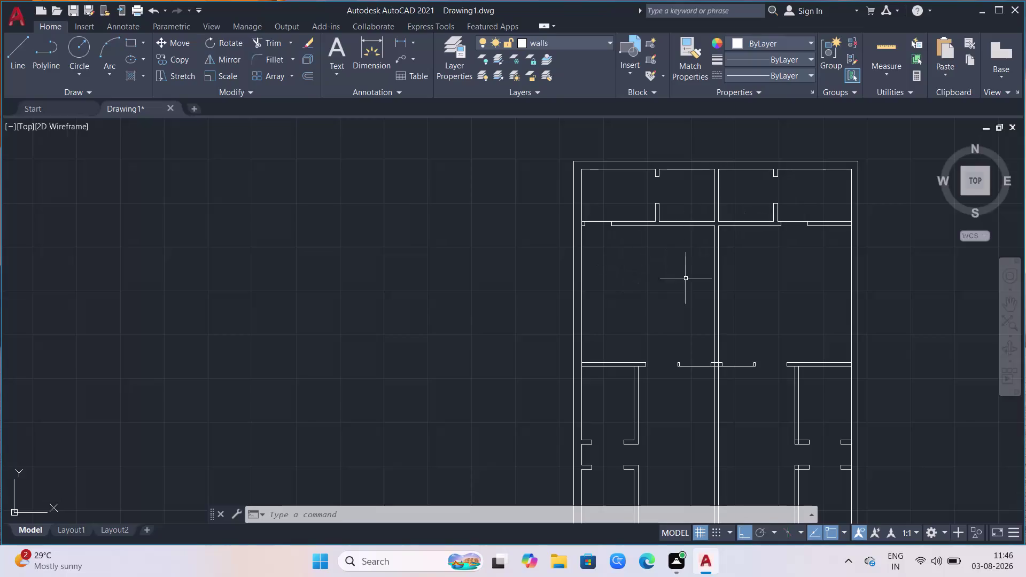
Trim two pieces of wall line near the upper rooms.
scroll(down, 3)
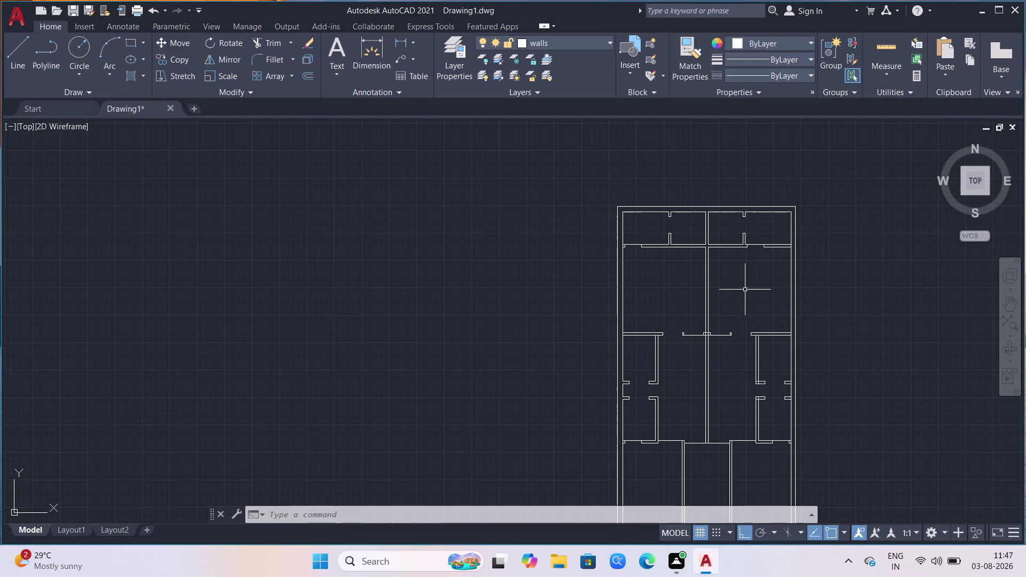
scroll(down, 3)
scroll(down, 3)
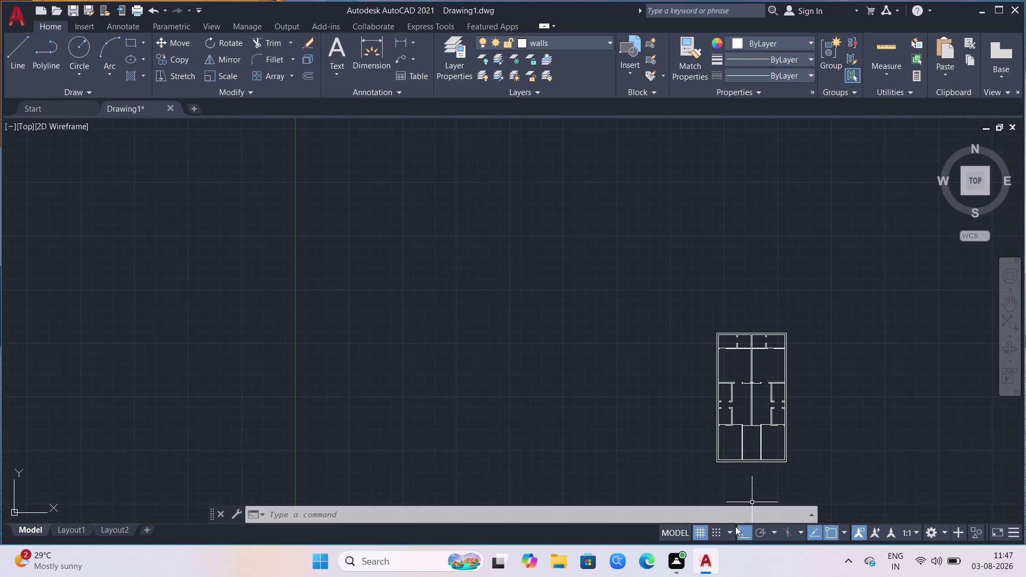
scroll(up, 3)
scroll(down, 3)
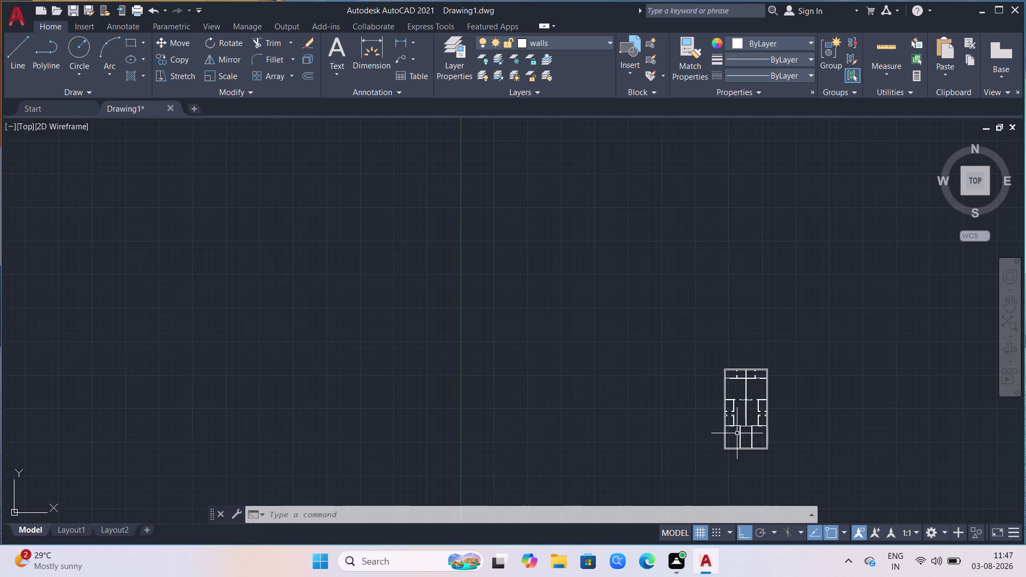
scroll(up, 3)
scroll(up, 3)
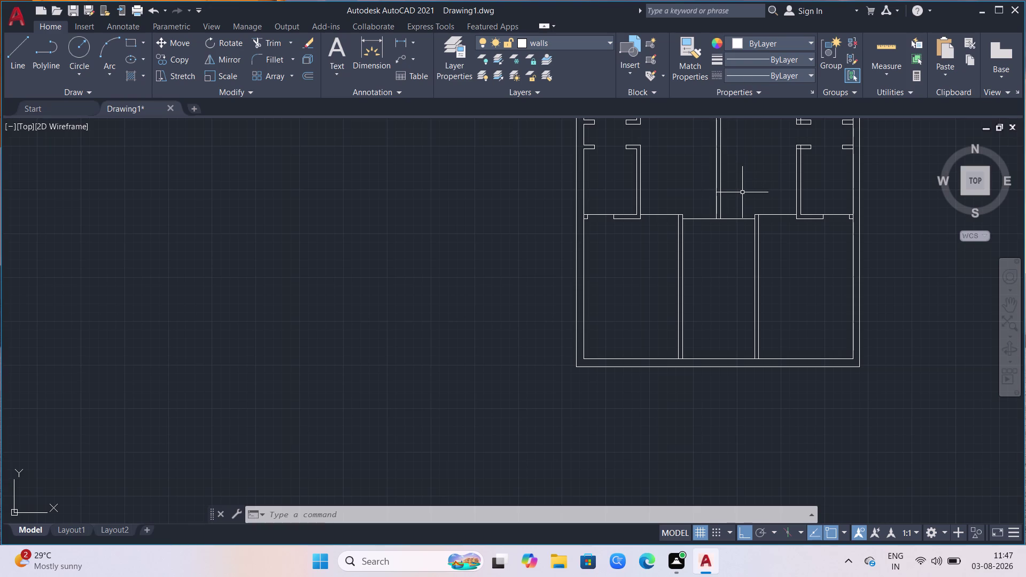
scroll(down, 3)
scroll(down, 3)
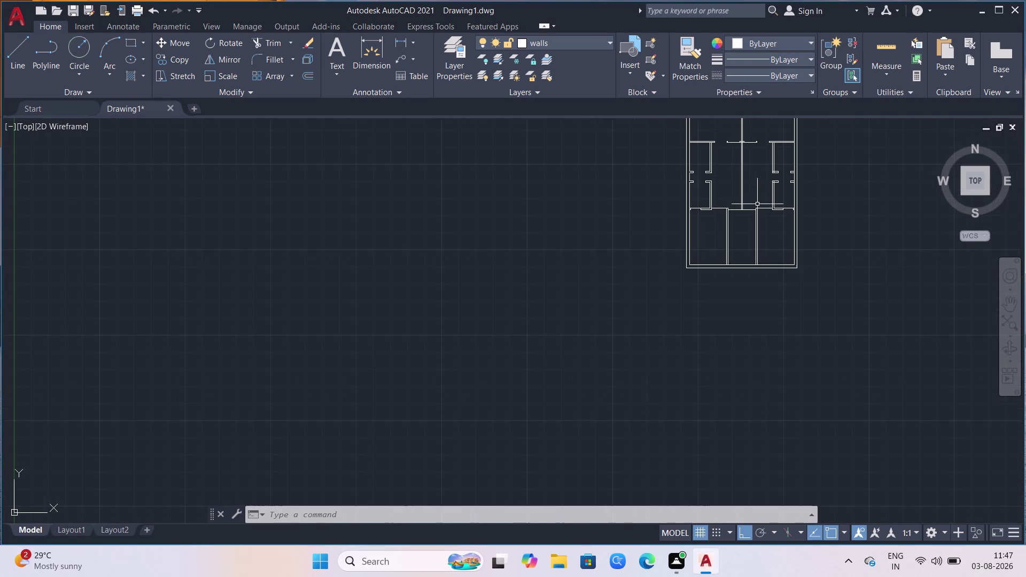
scroll(down, 3)
scroll(down, 3)
scroll(down, 3)
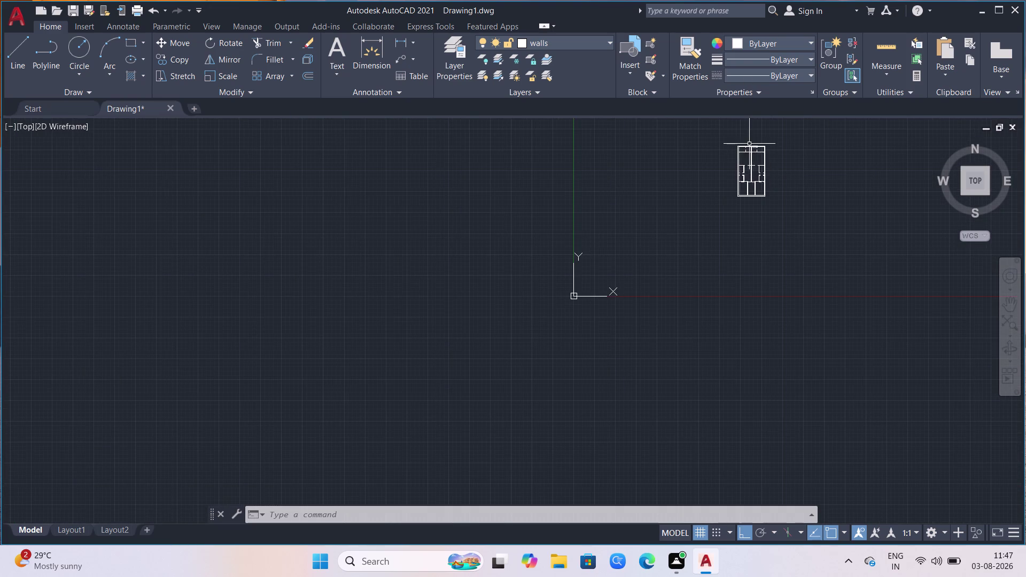
scroll(up, 3)
scroll(up, 3)
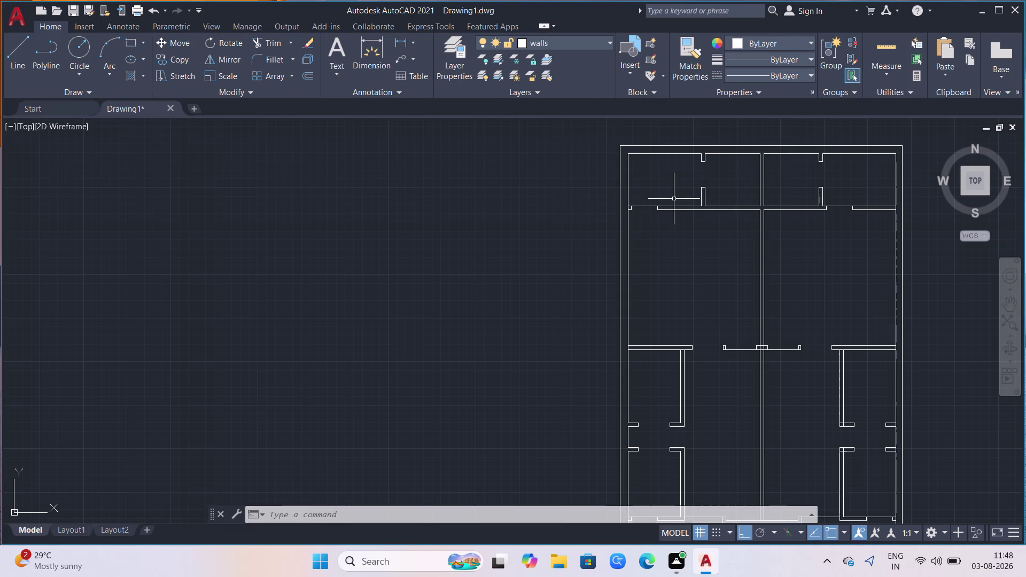
scroll(up, 3)
key(r)
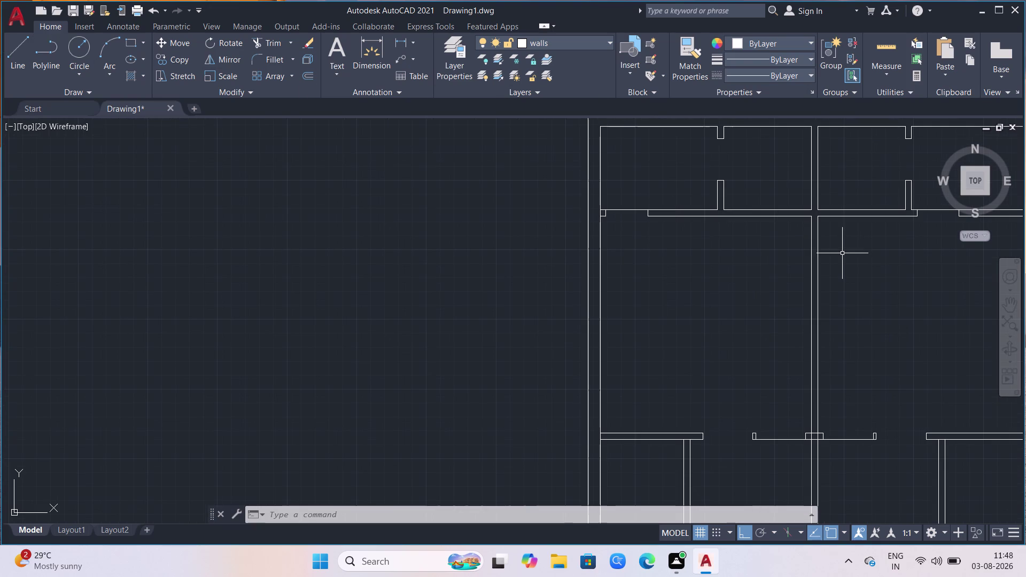
key(BackSpace)
text(tr)
key(Return)
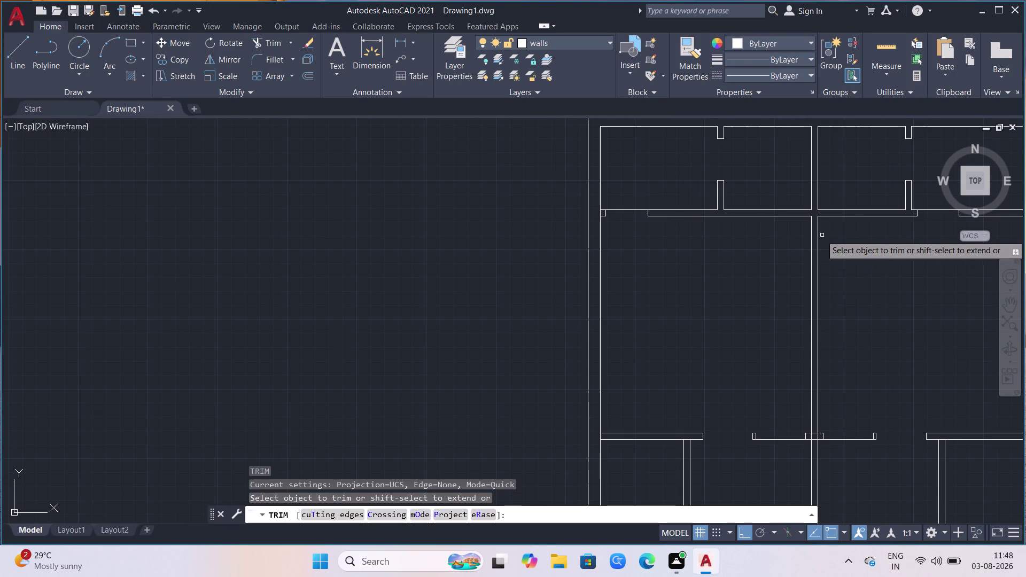
click(724, 201)
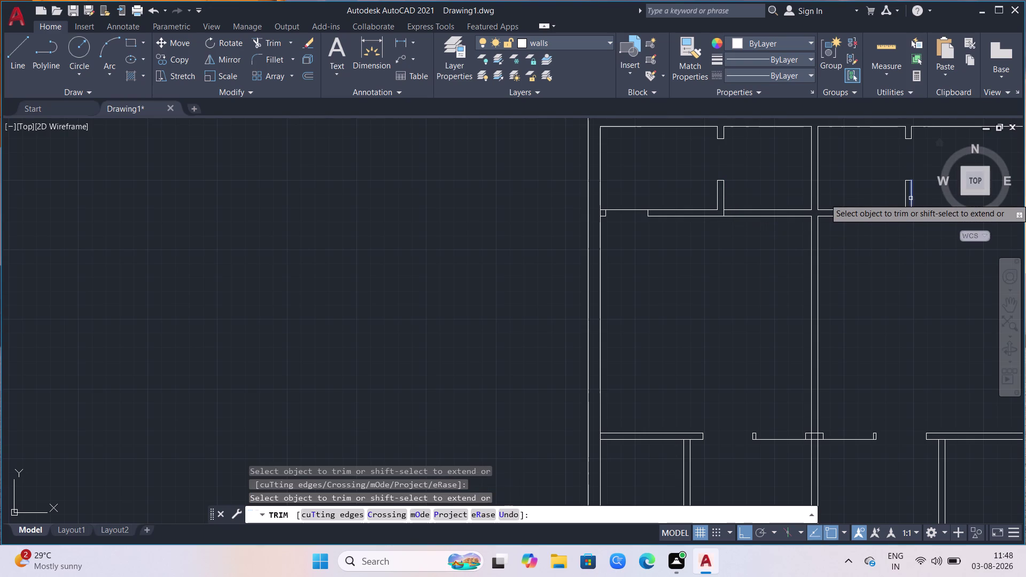
click(906, 203)
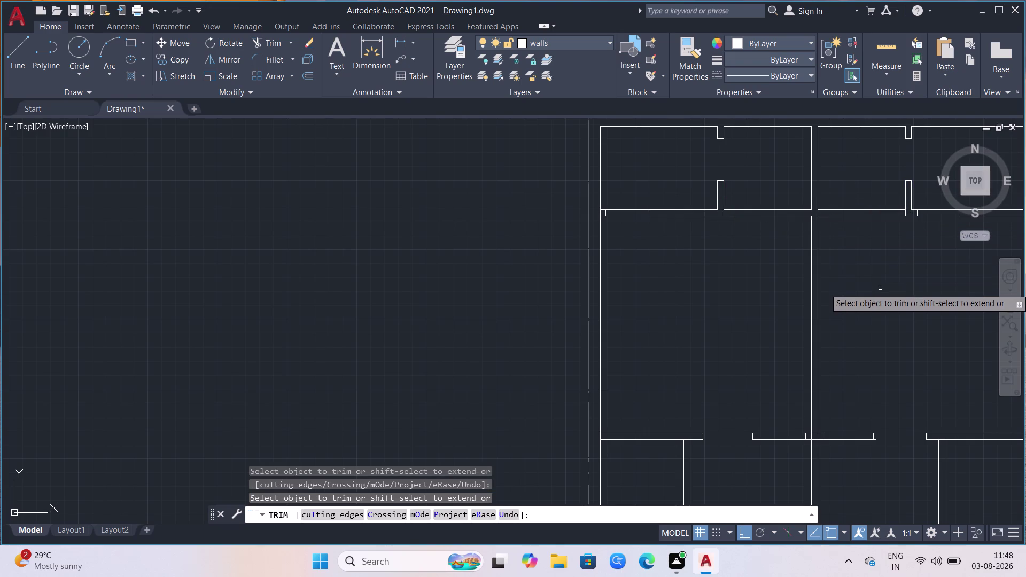
key(Escape)
Offset the left door's vertical wall line 4' to mark its opening edge.
scroll(up, 3)
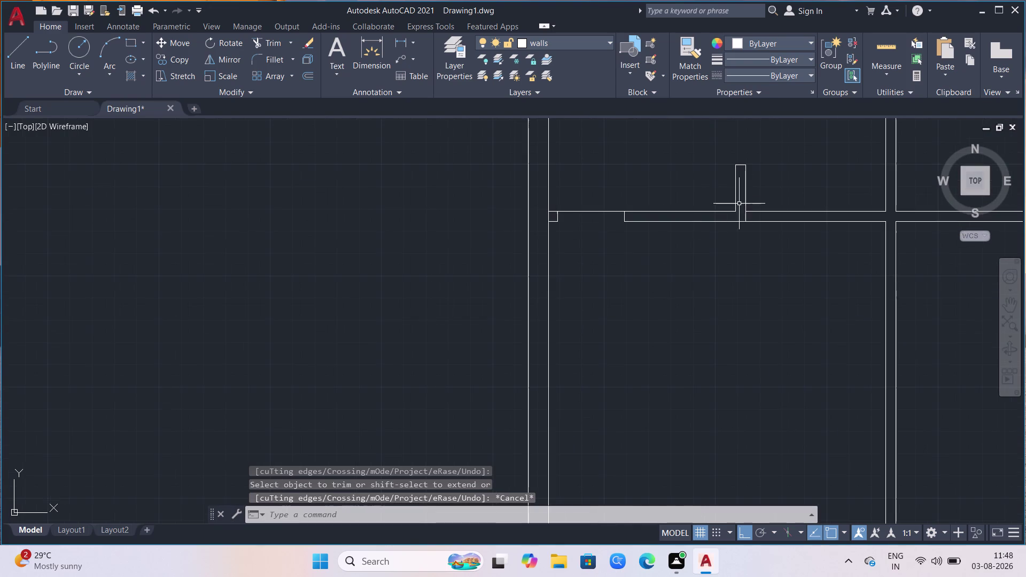
scroll(up, 3)
scroll(up, 3)
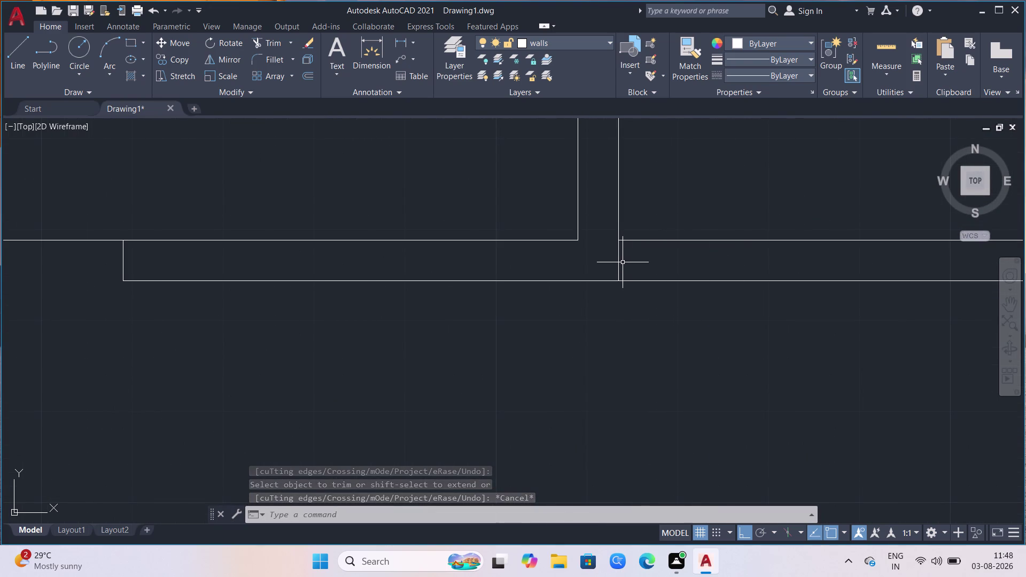
key(o)
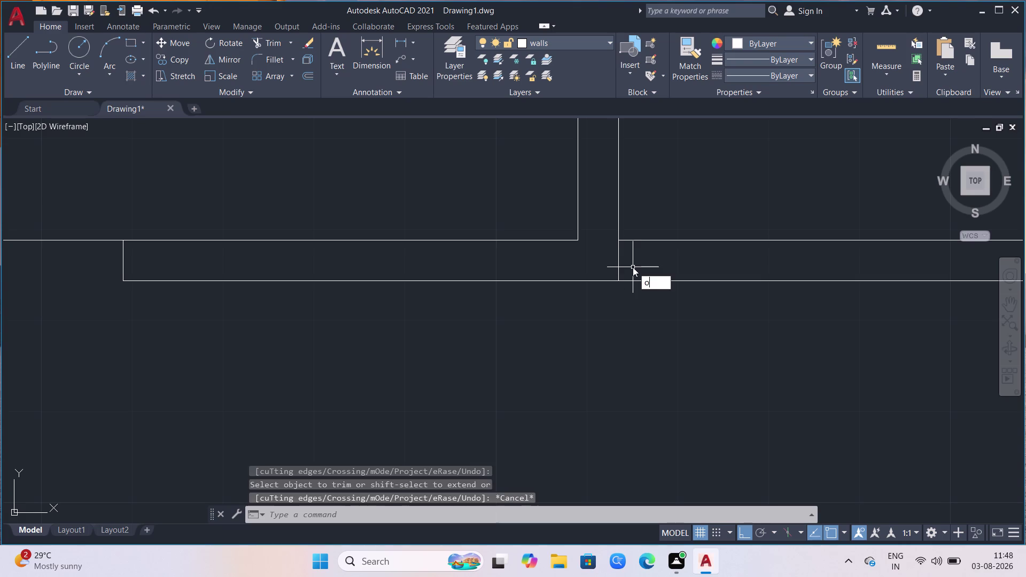
key(Return)
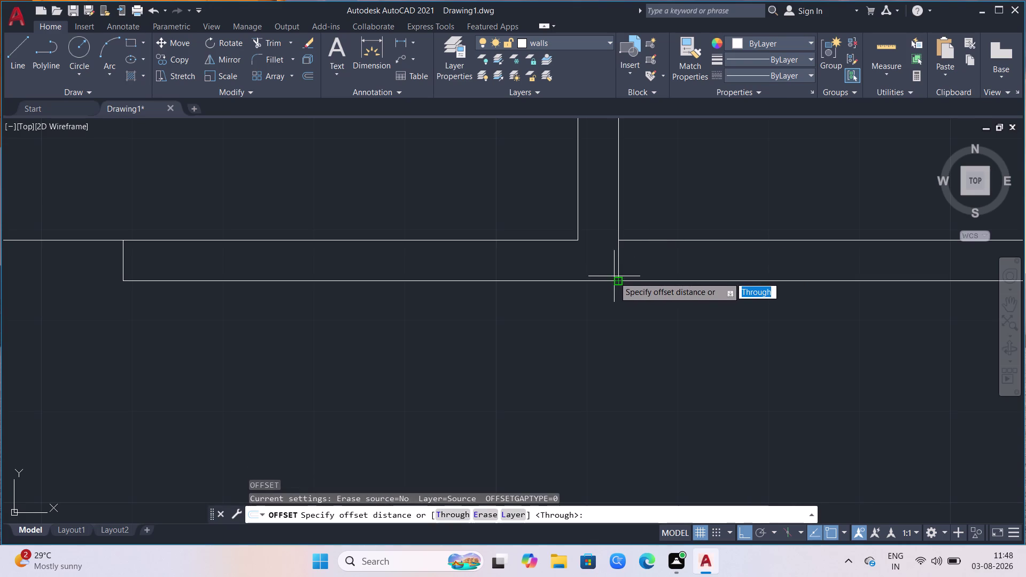
click(614, 279)
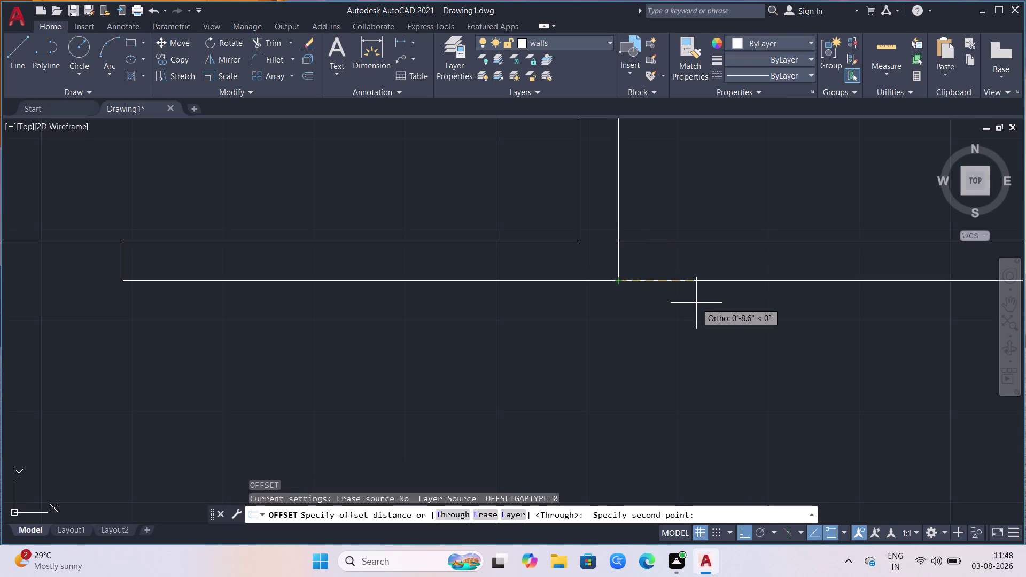
key(2)
key(Return)
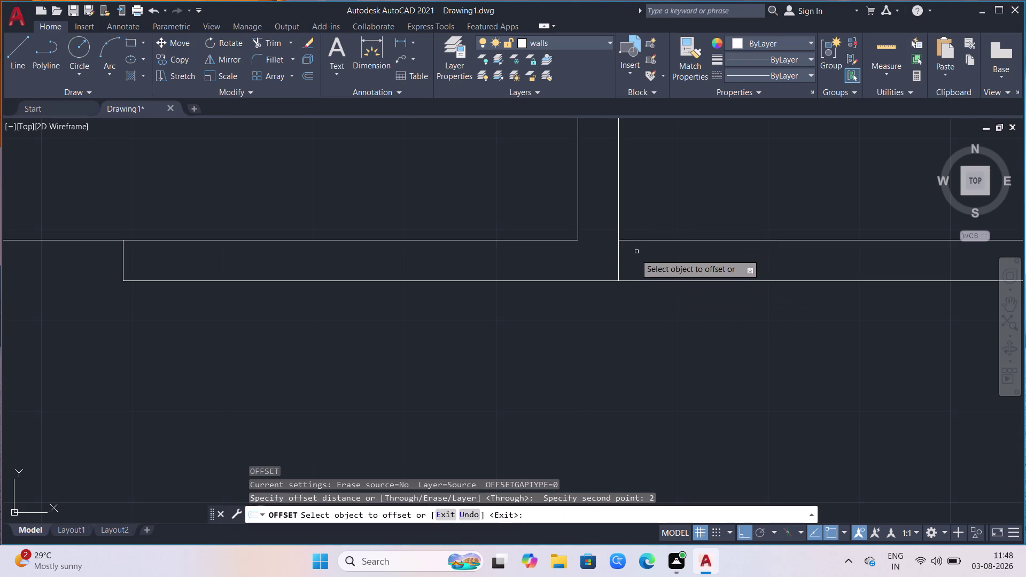
click(617, 258)
click(651, 259)
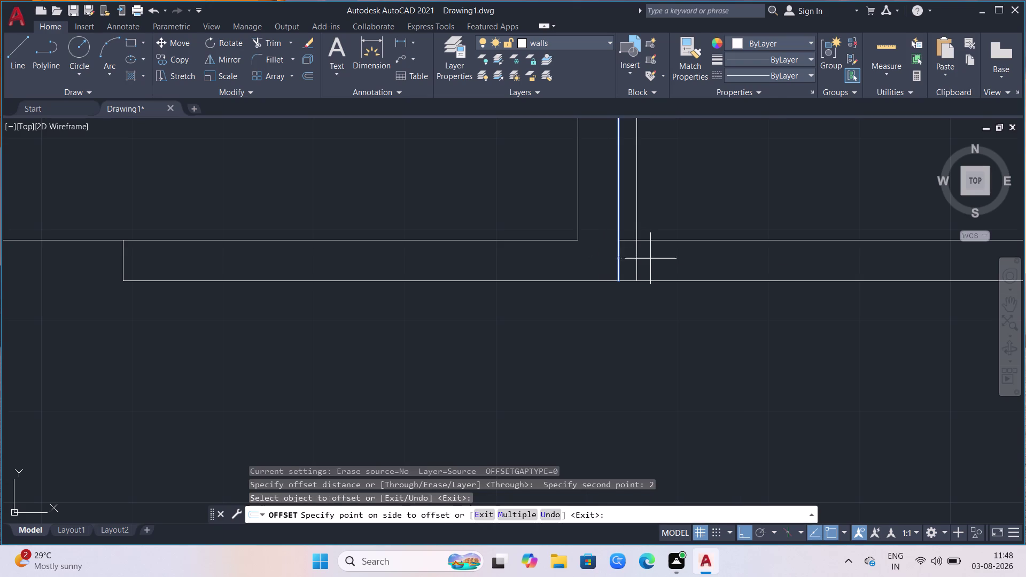
click(637, 256)
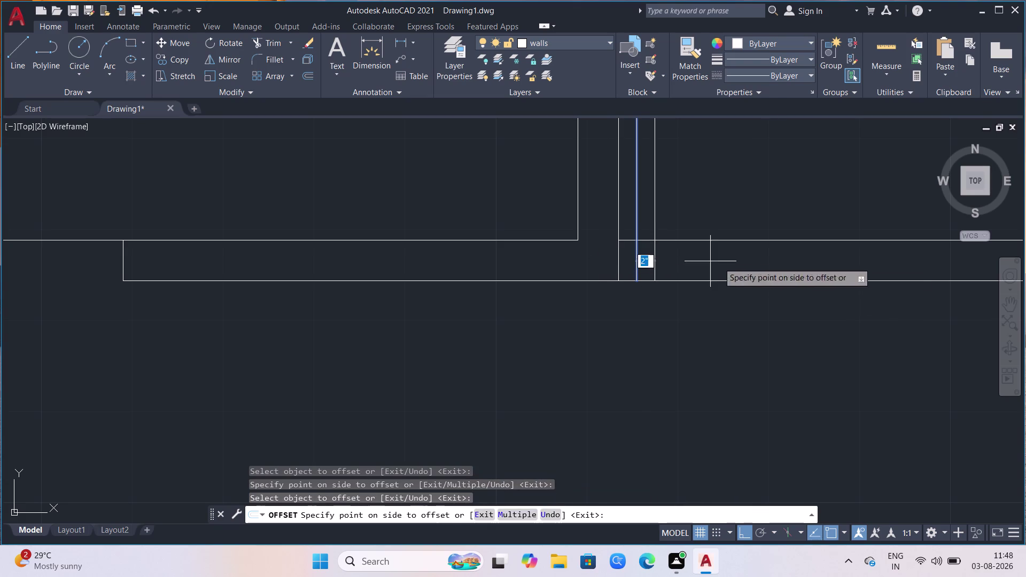
key(4)
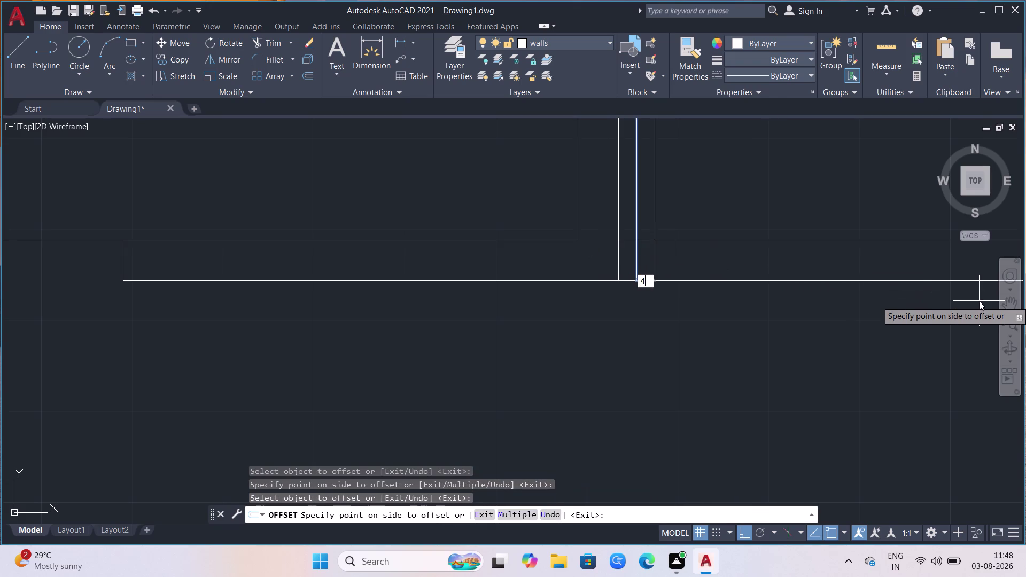
key(Return)
key(ctrl+z)
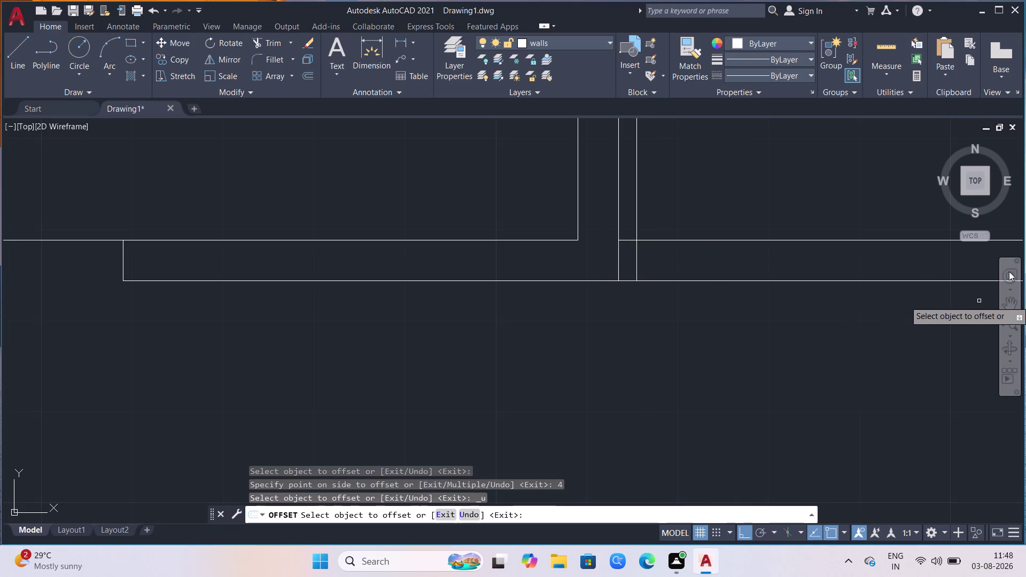
click(638, 225)
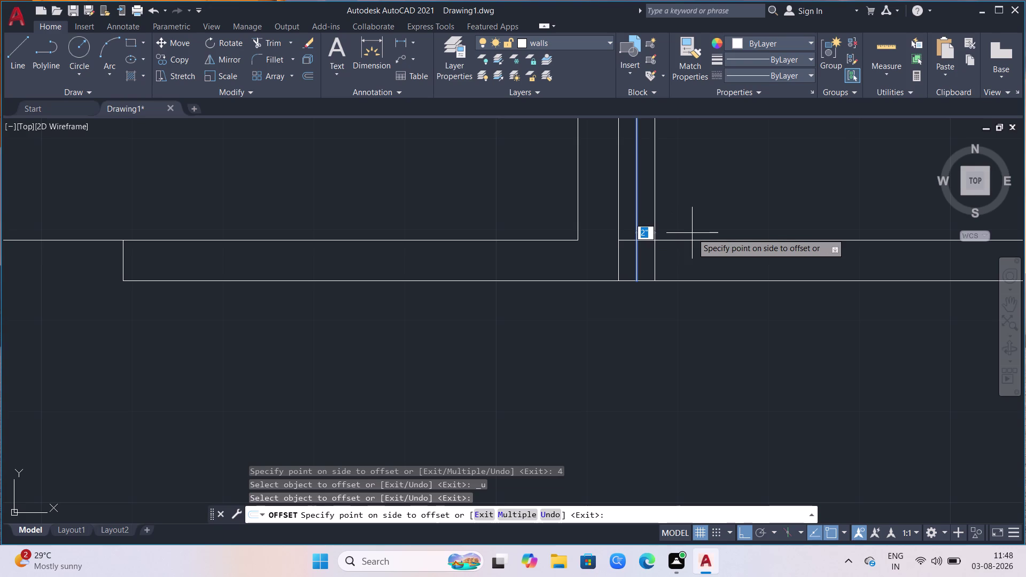
text(4)
text(')
key(Return)
Offset the short wall line in the right room 4' for the second door edge.
scroll(down, 3)
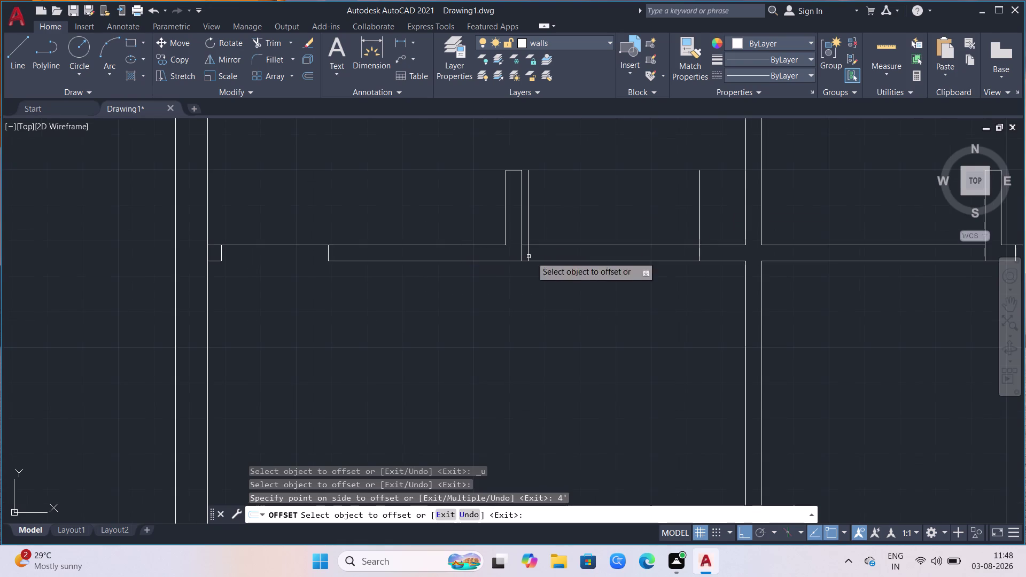
scroll(down, 3)
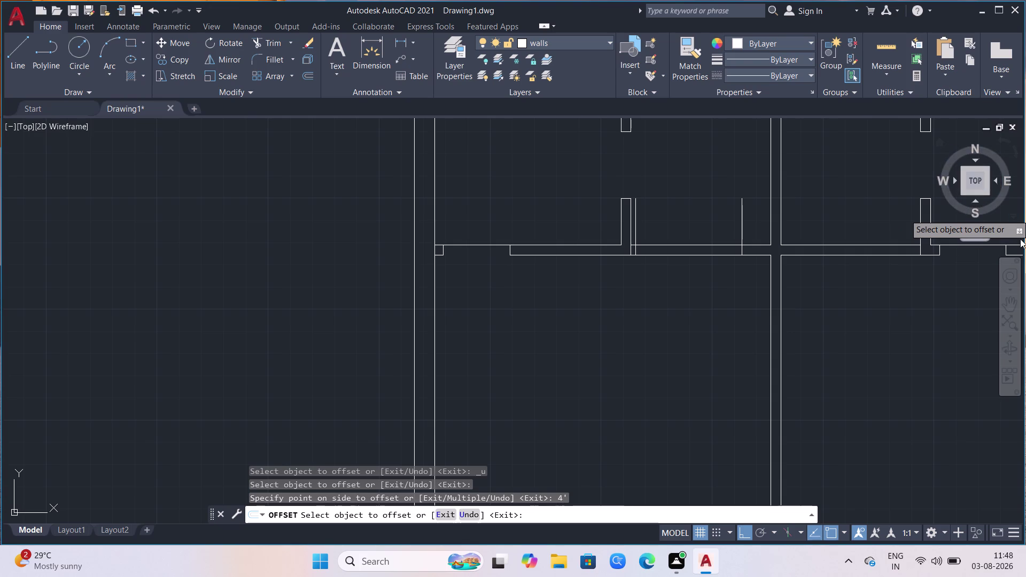
click(921, 228)
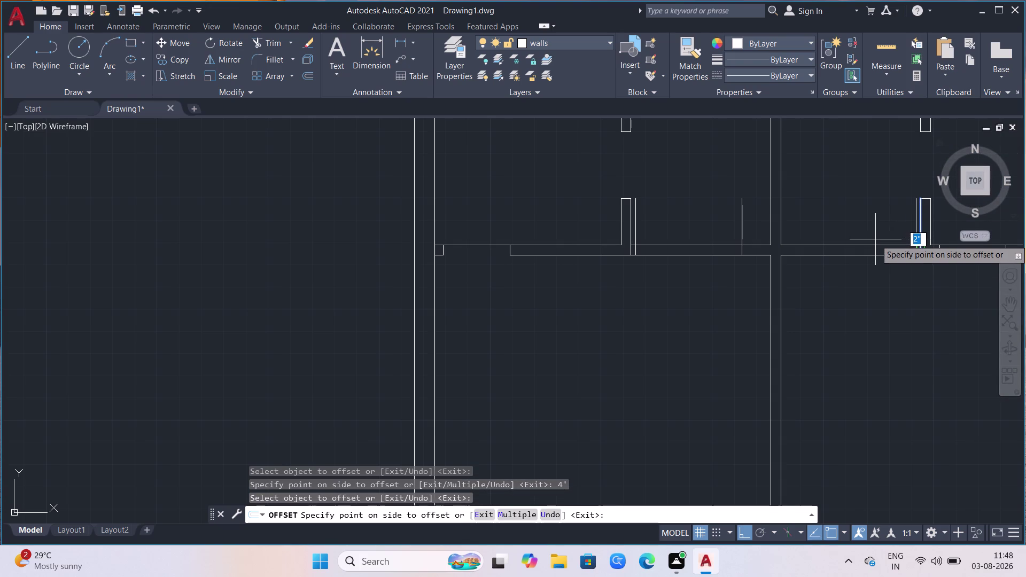
click(875, 240)
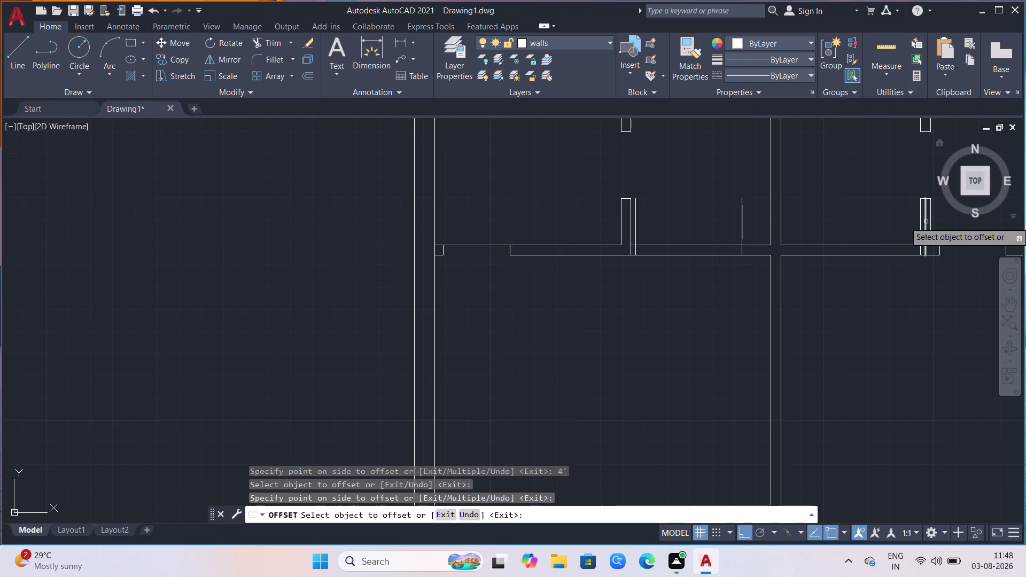
click(920, 223)
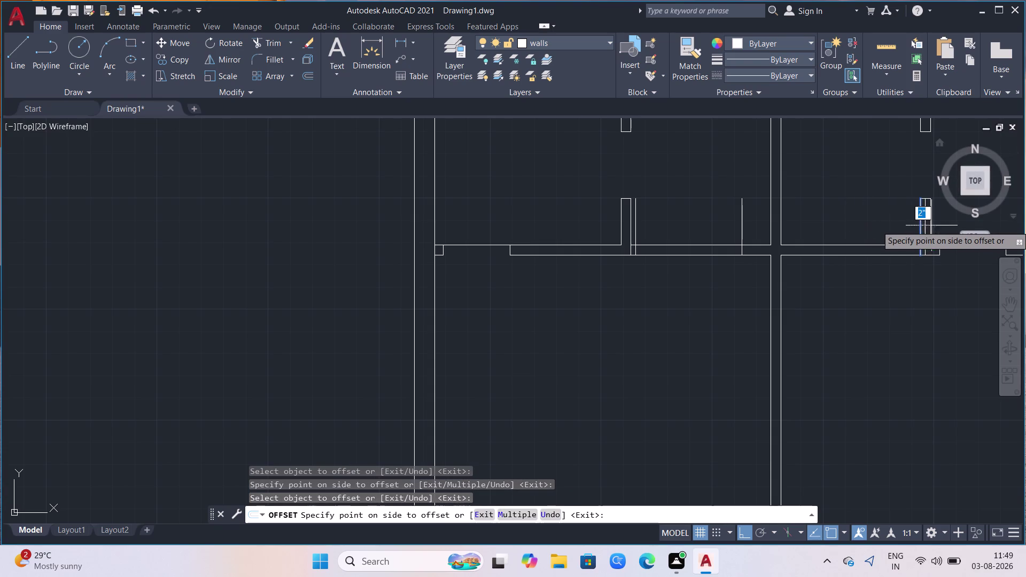
click(912, 226)
click(917, 224)
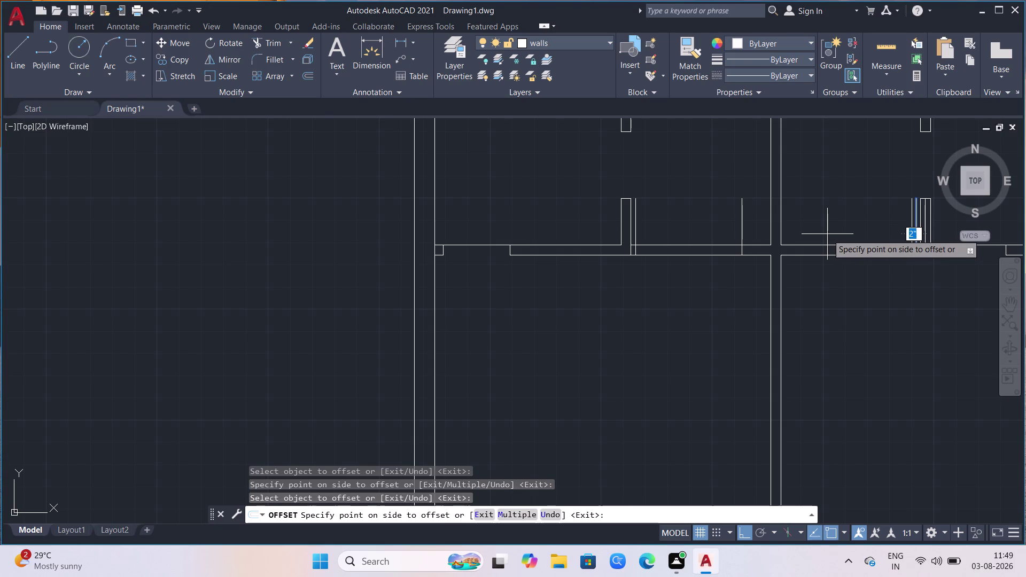
text(4')
key(Return)
scroll(down, 3)
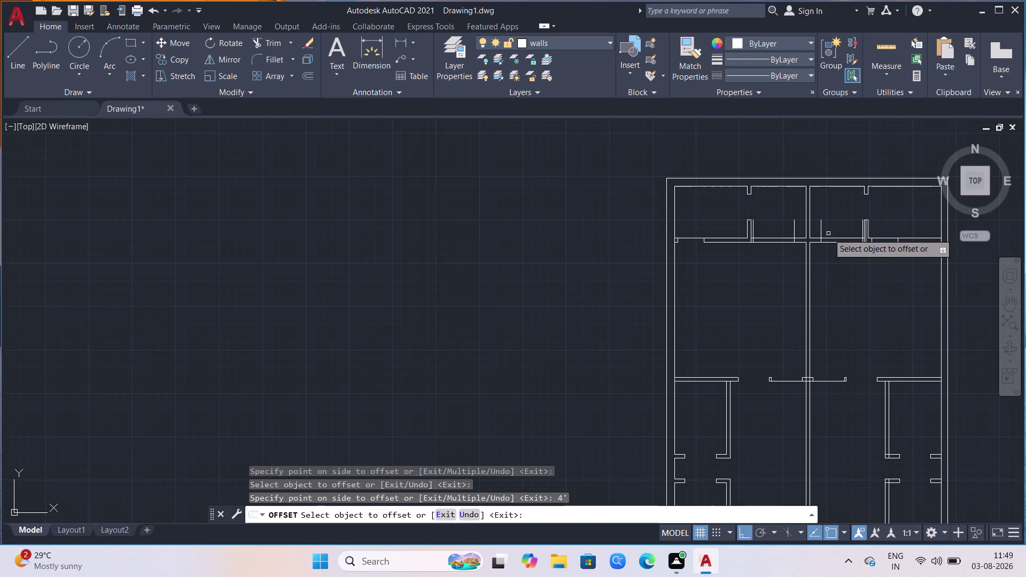
scroll(up, 3)
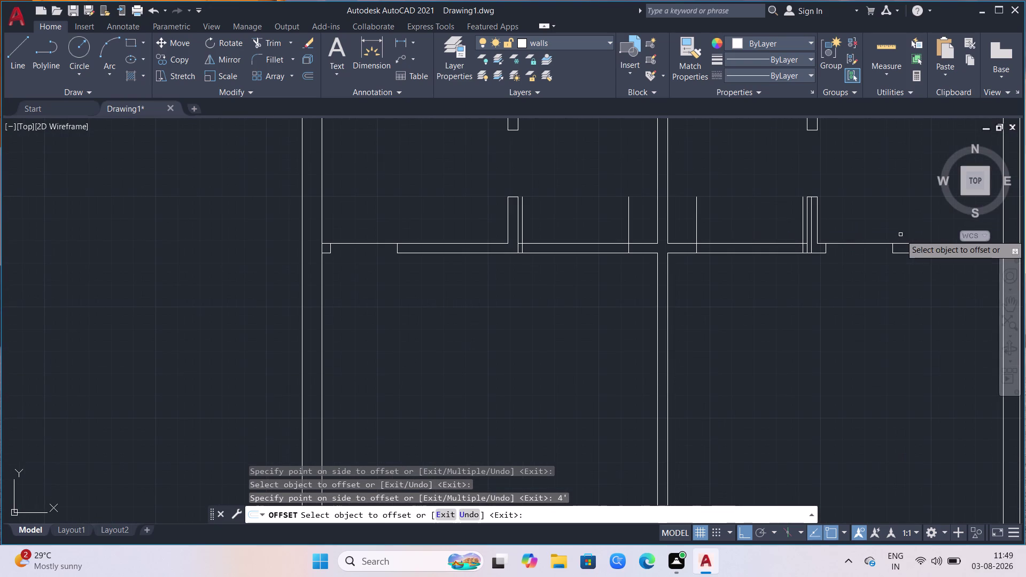
Trim the stray wall line pieces crossing the door openings.
key(Escape)
text(tr)
key(Return)
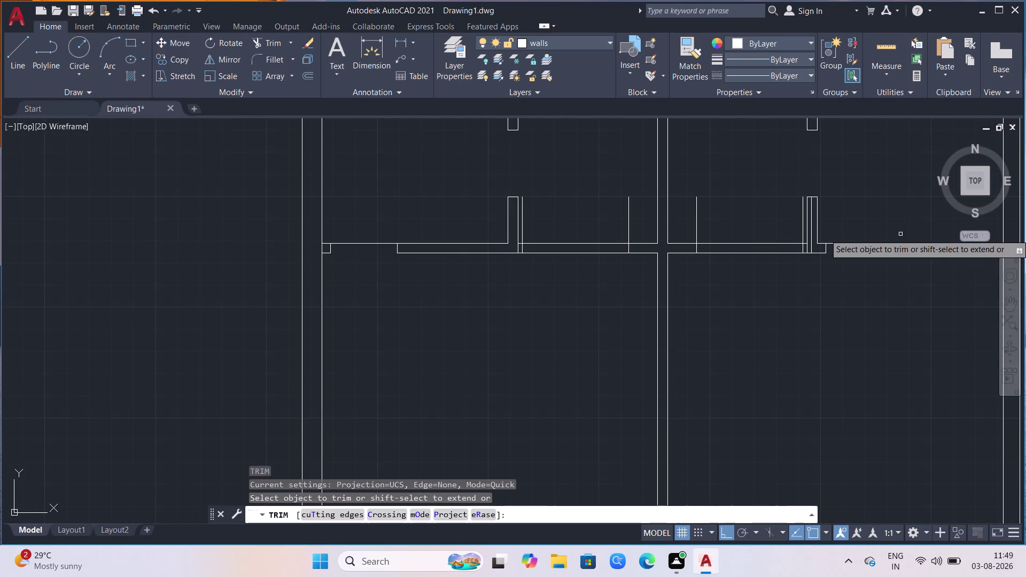
scroll(up, 3)
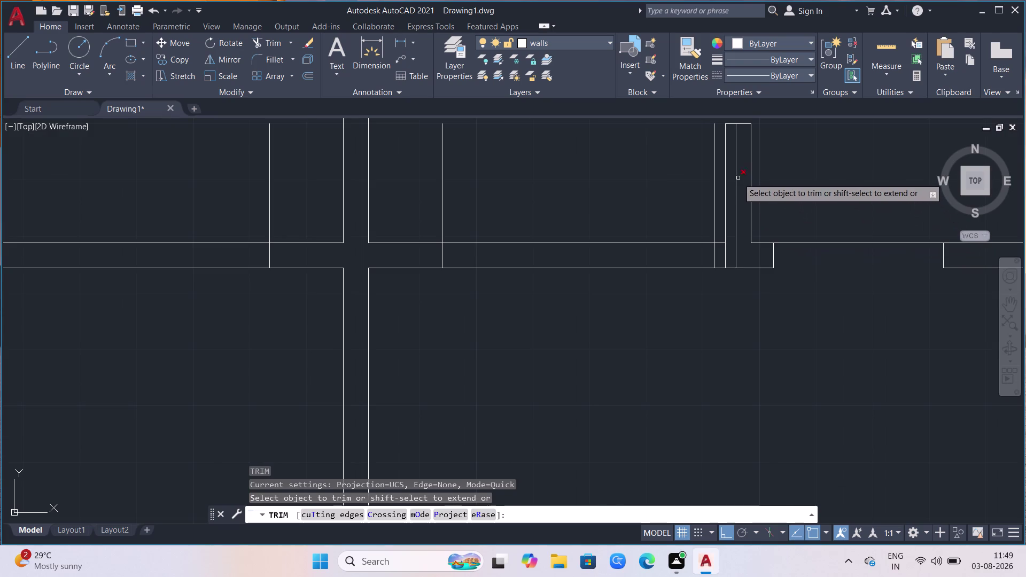
click(737, 177)
click(713, 223)
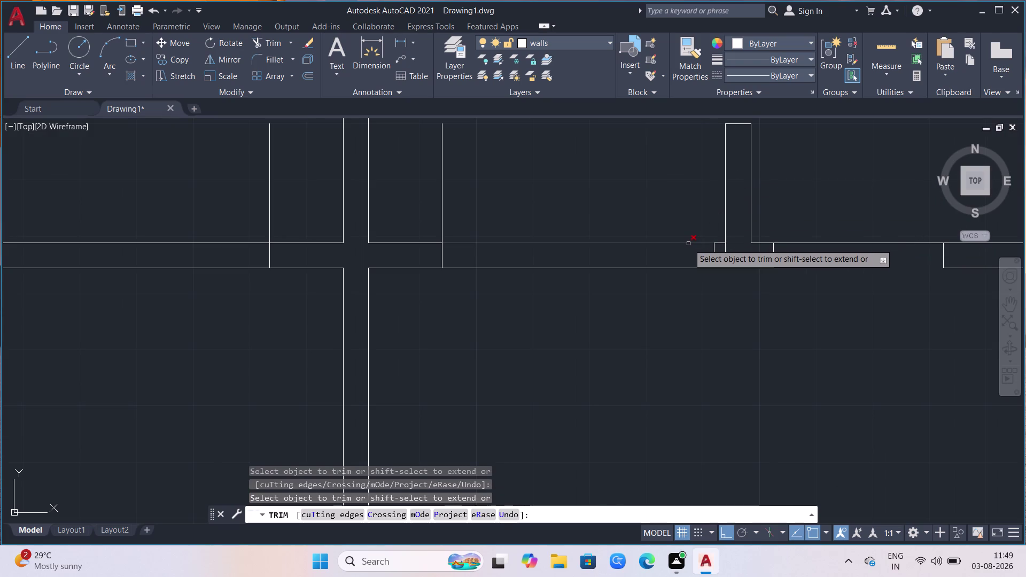
click(688, 243)
click(635, 269)
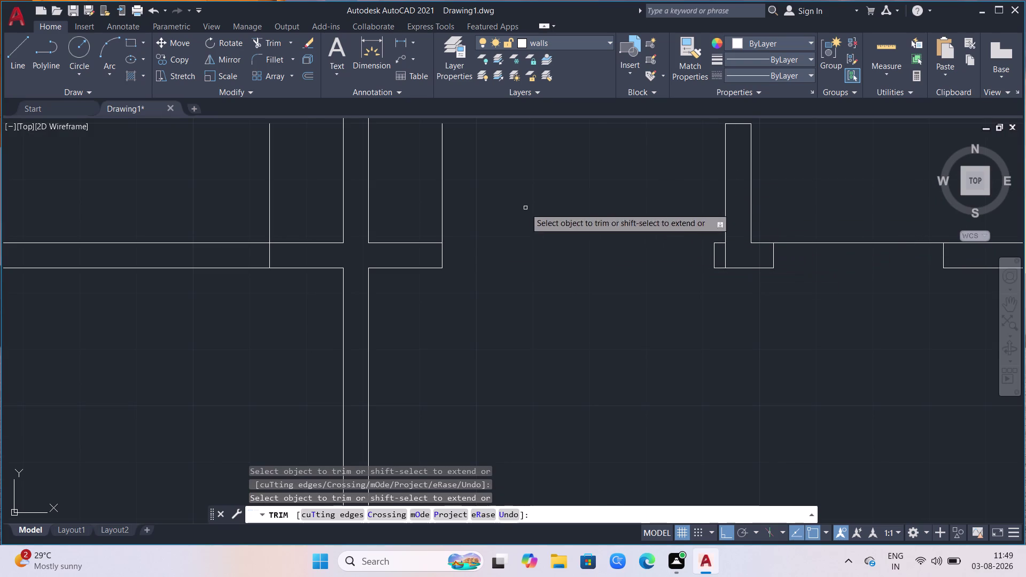
click(438, 205)
click(460, 210)
Trim the wall lines between the upper rooms and clean up the junction corners.
scroll(down, 3)
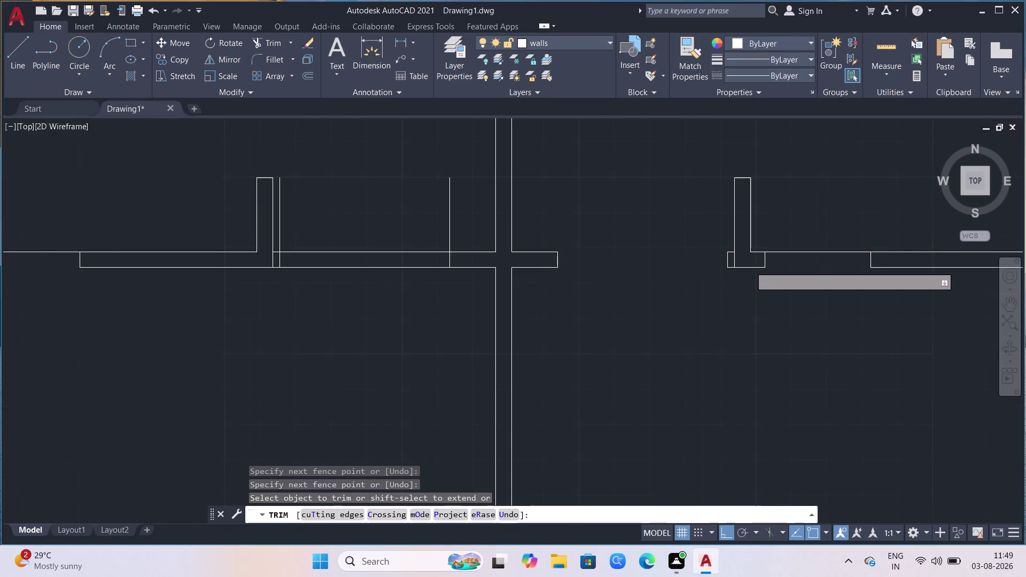
scroll(down, 3)
click(645, 255)
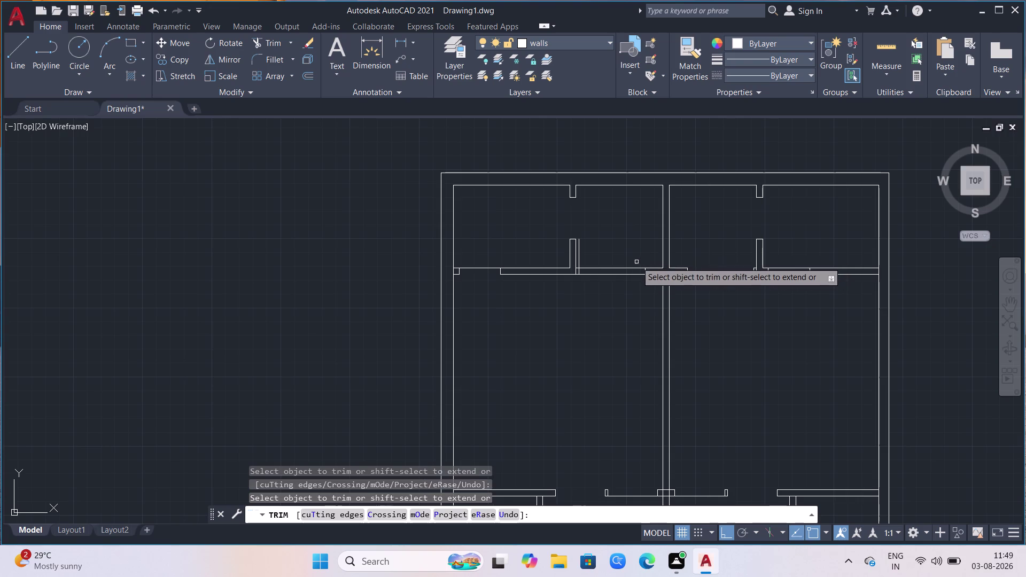
click(627, 272)
click(623, 272)
click(622, 263)
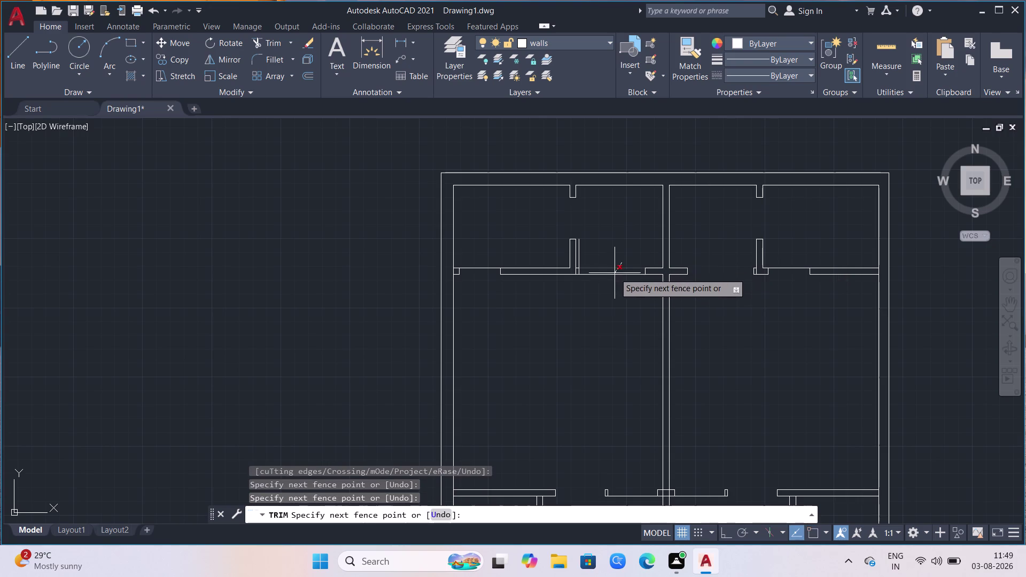
click(613, 278)
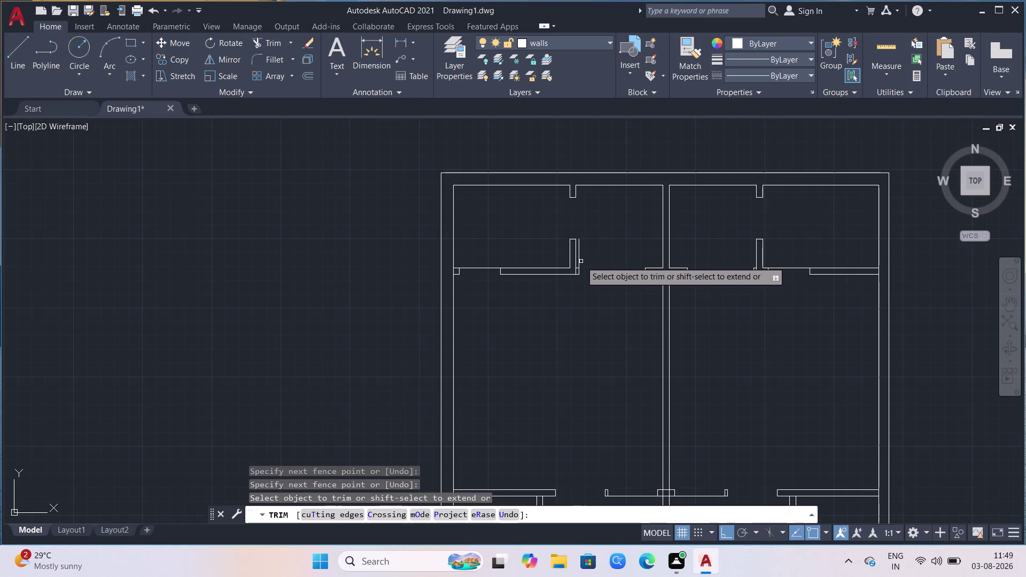
click(577, 262)
scroll(down, 3)
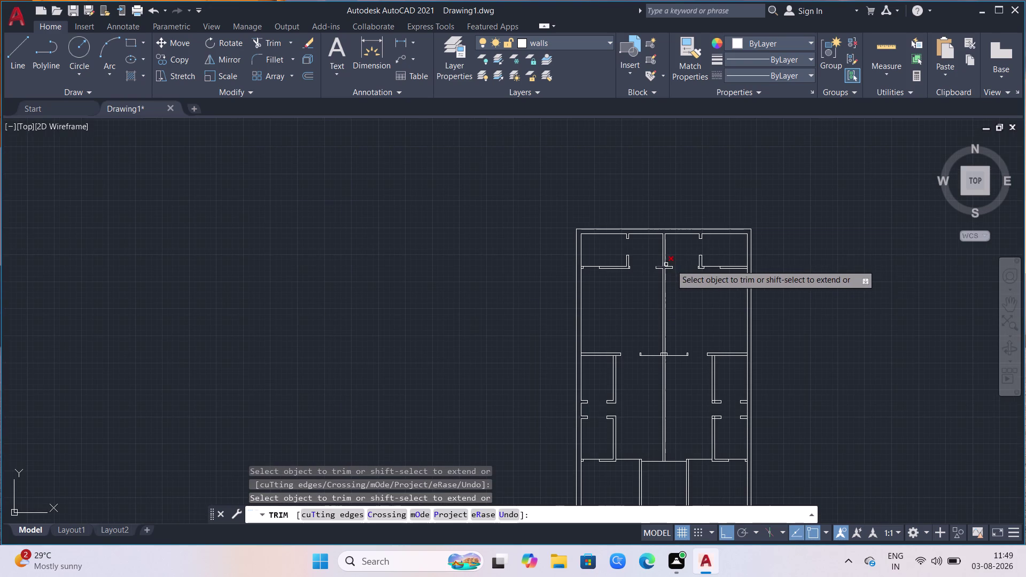
scroll(up, 3)
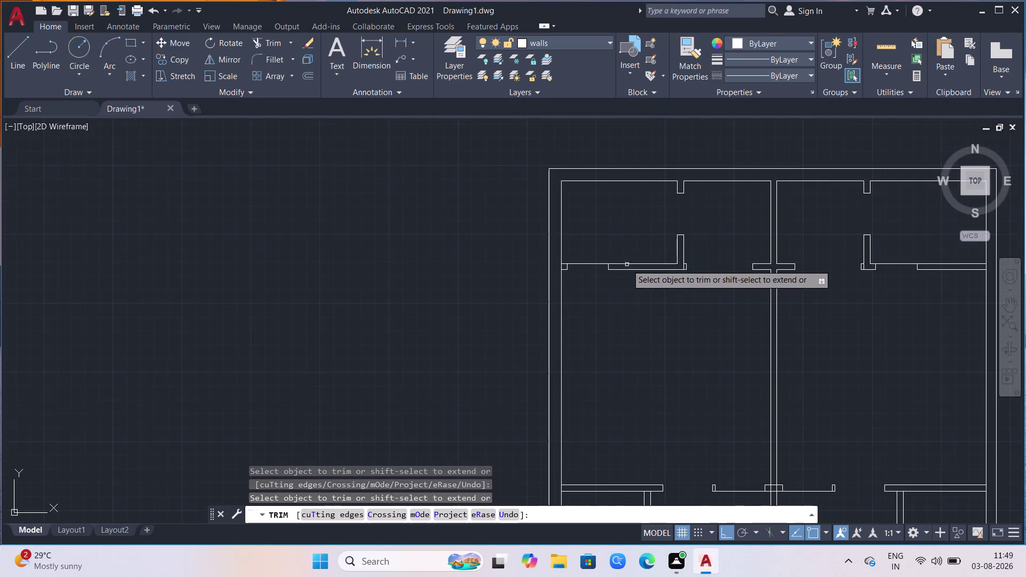
scroll(up, 3)
scroll(up, 3)
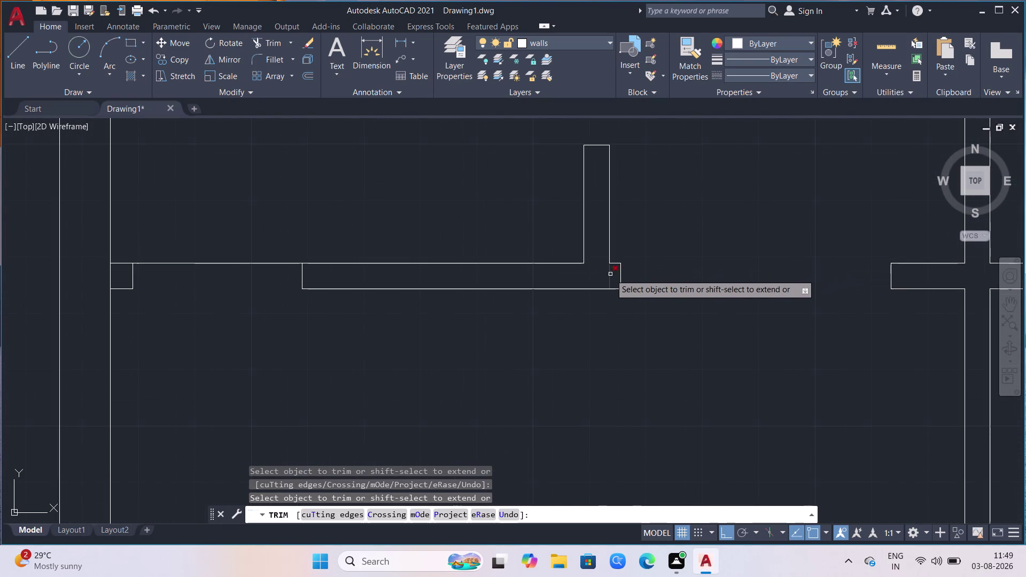
click(609, 275)
scroll(down, 3)
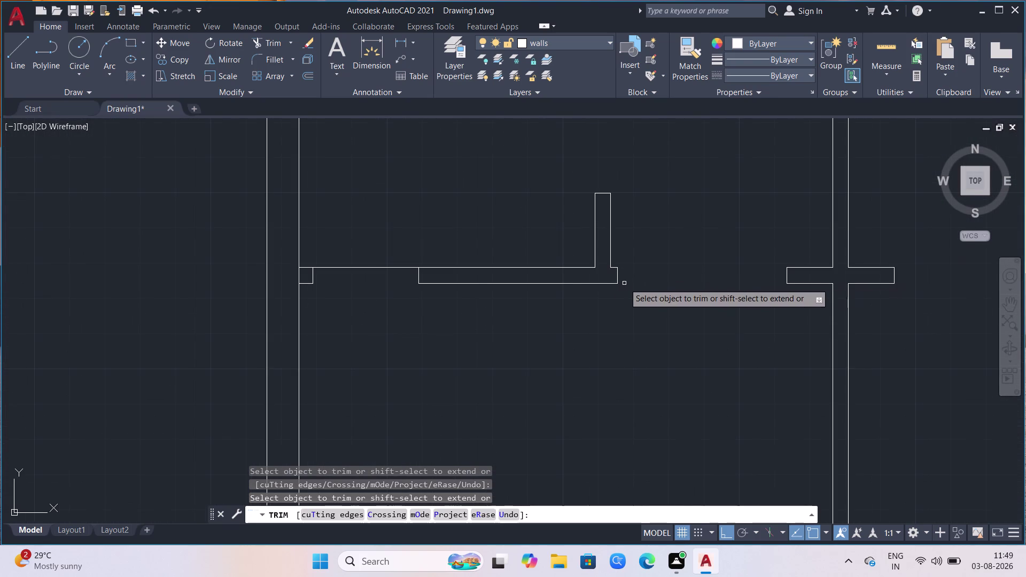
scroll(down, 3)
scroll(down, 3)
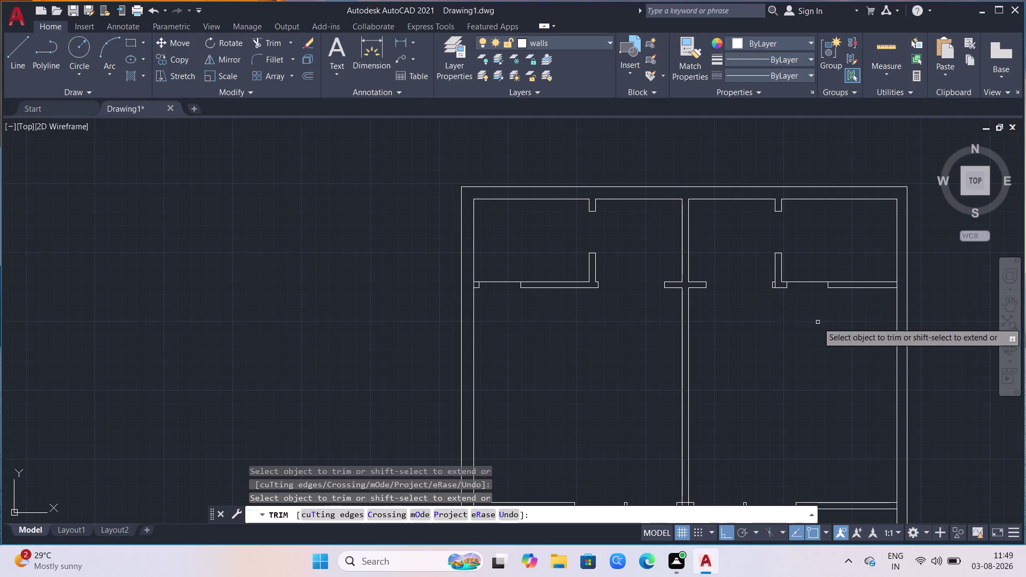
scroll(up, 3)
scroll(up, 3)
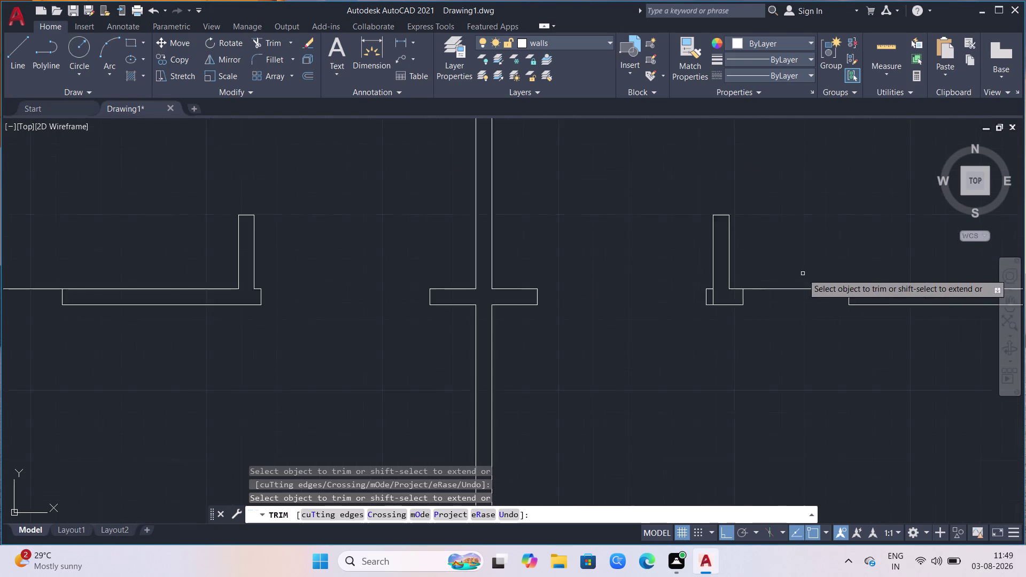
scroll(up, 3)
click(661, 310)
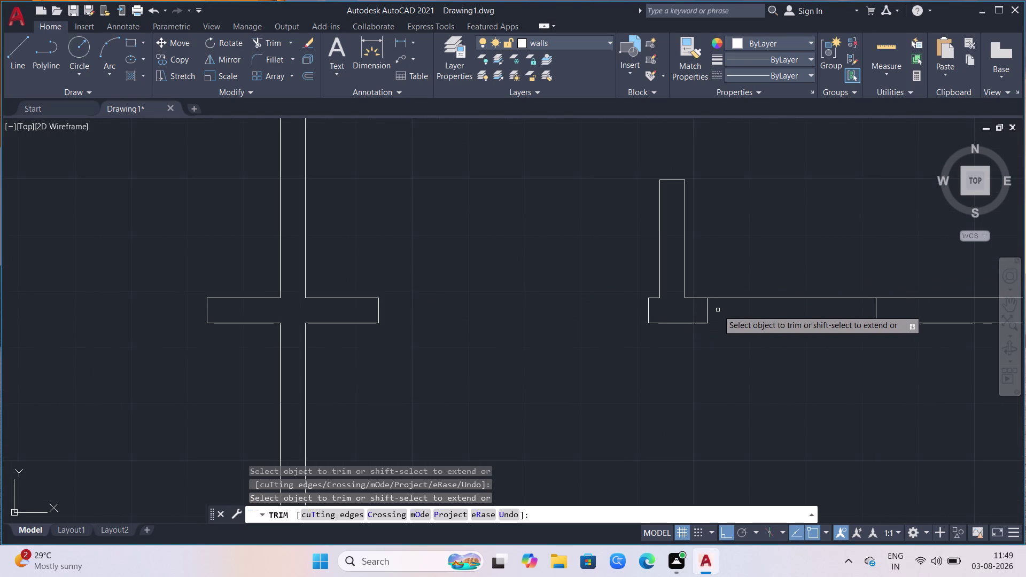
Trim the two lower partition walls where they meet the bottom wall.
scroll(down, 3)
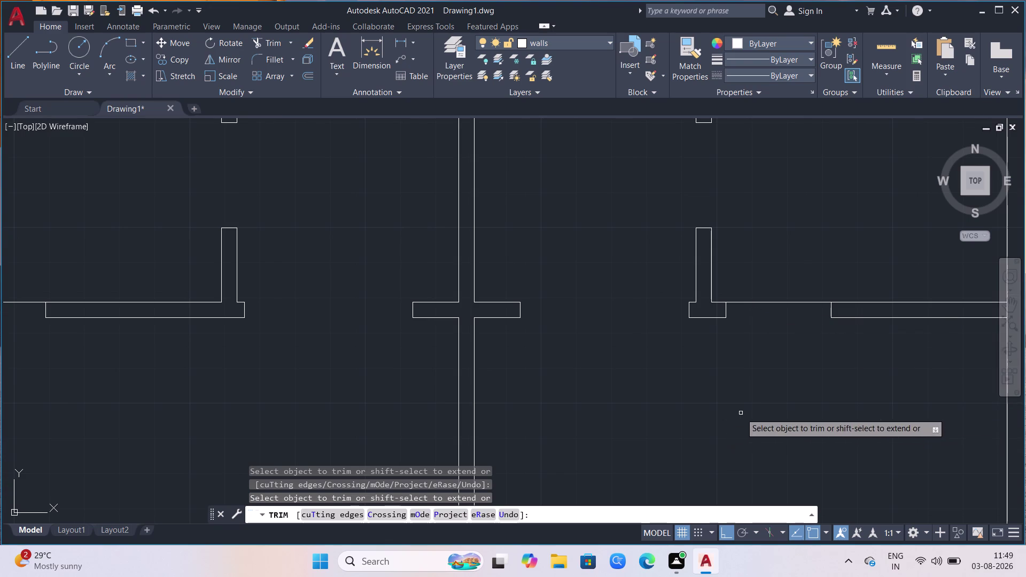
scroll(down, 3)
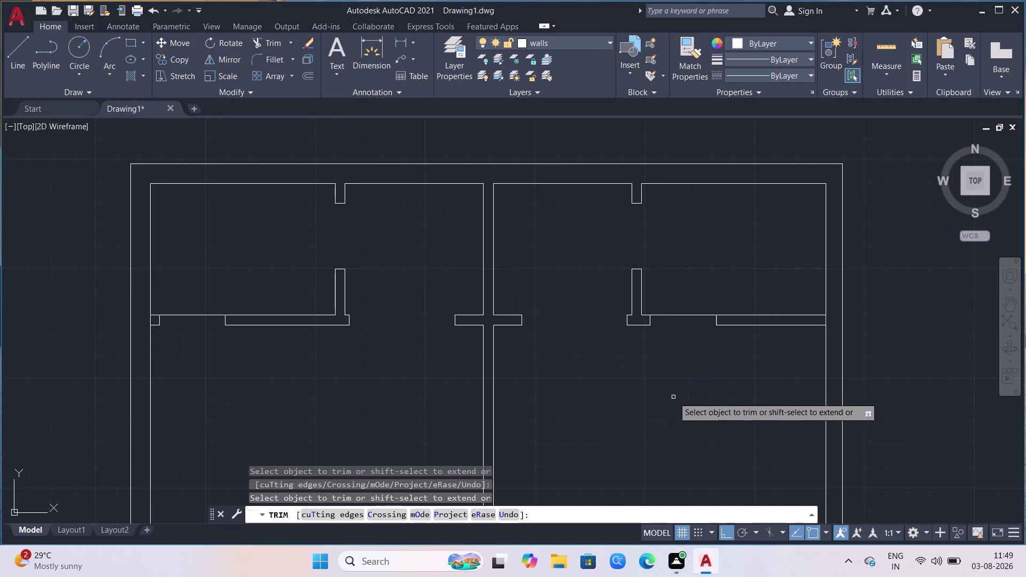
scroll(down, 3)
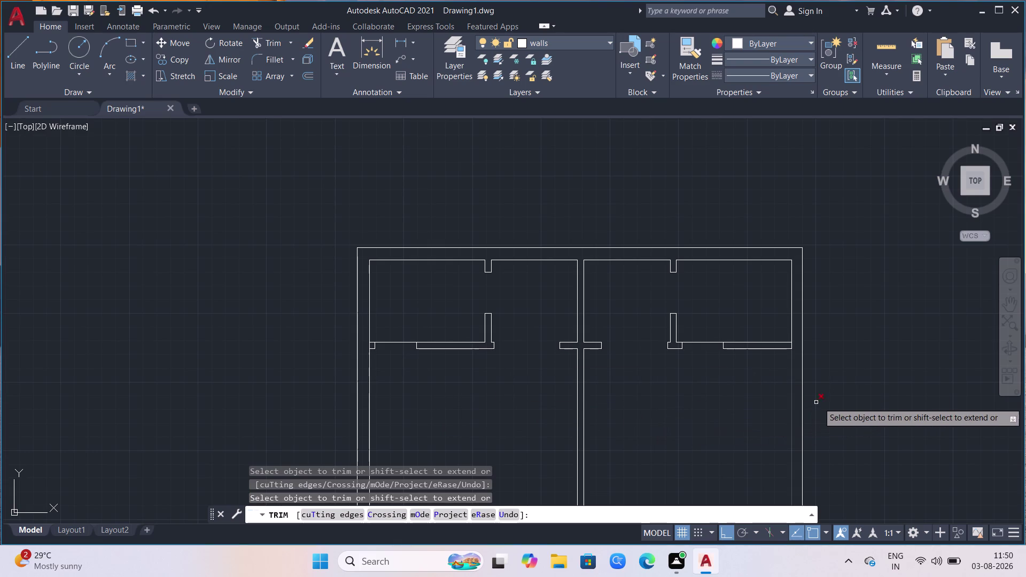
scroll(down, 3)
scroll(down, 3)
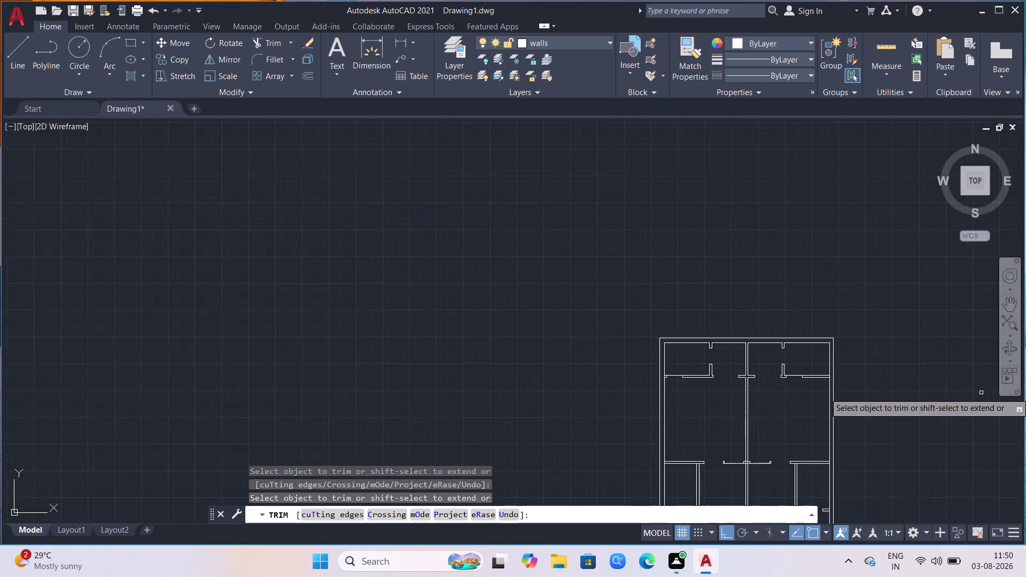
scroll(down, 3)
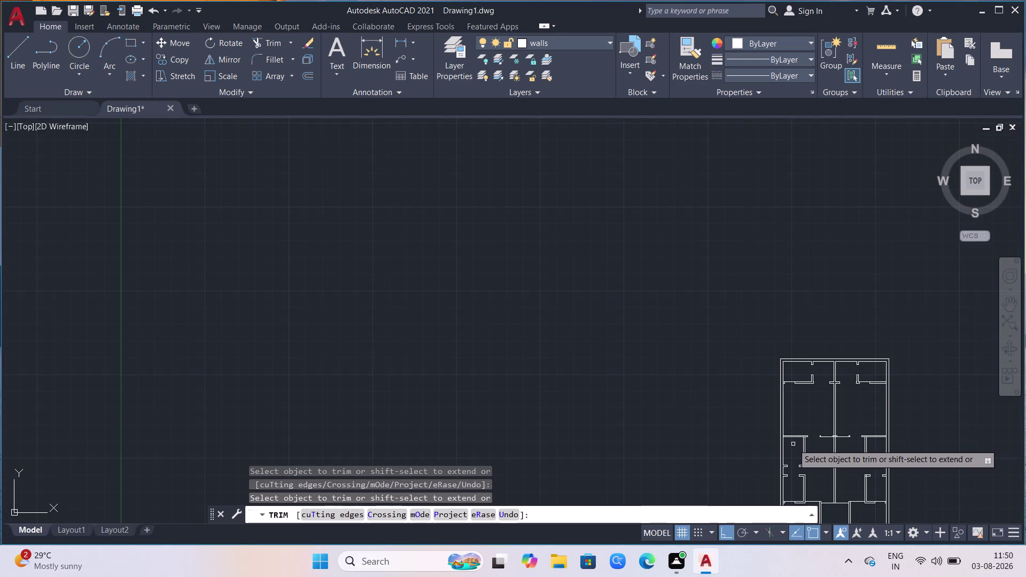
scroll(down, 3)
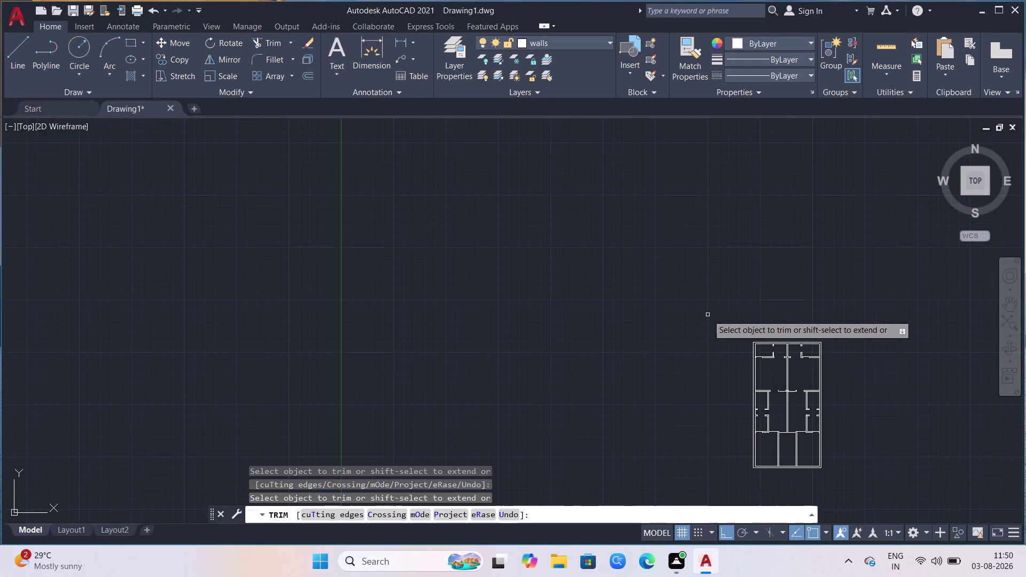
scroll(down, 3)
scroll(up, 3)
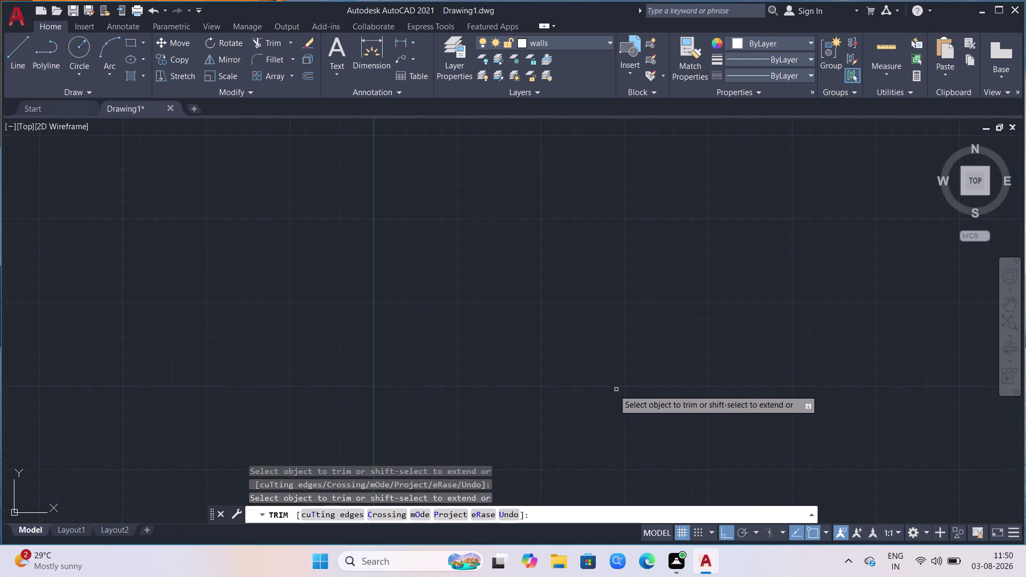
scroll(down, 3)
scroll(up, 3)
scroll(up, 3)
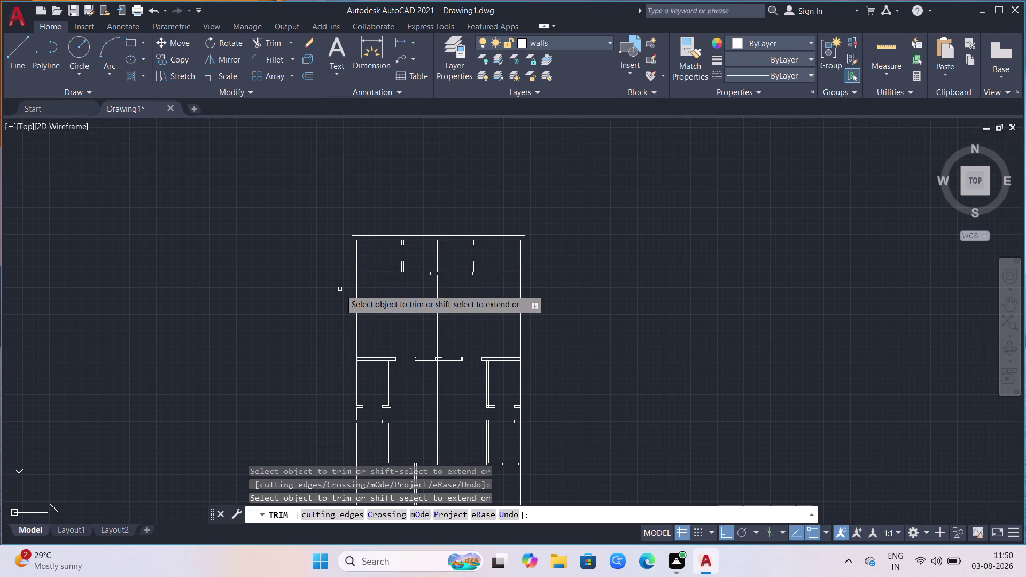
scroll(down, 3)
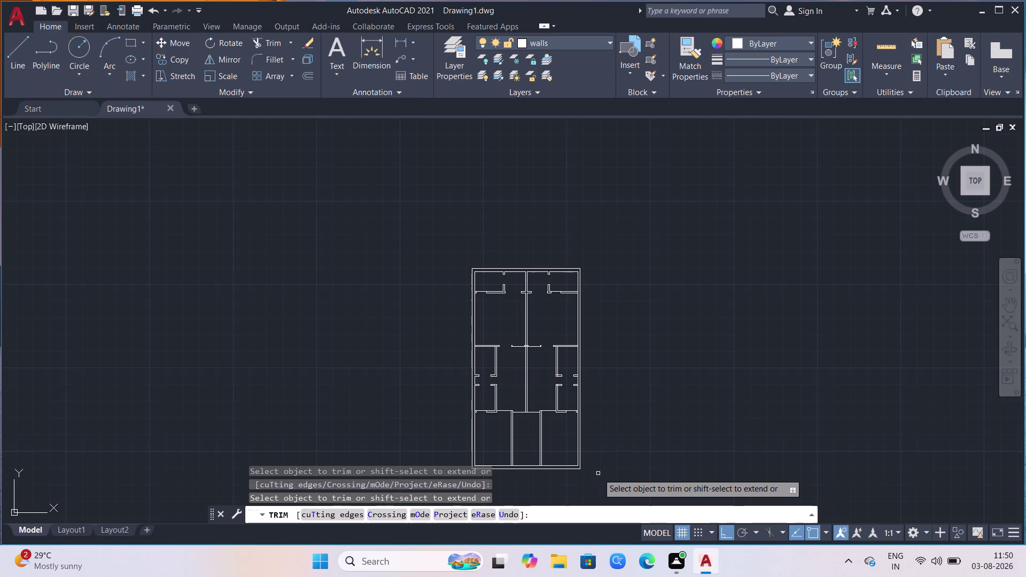
scroll(down, 3)
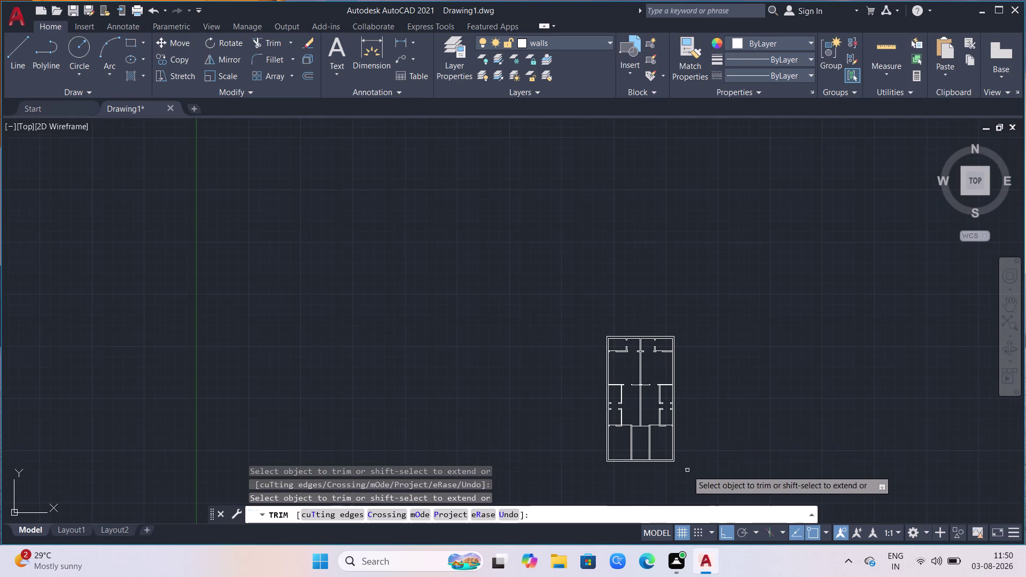
scroll(up, 3)
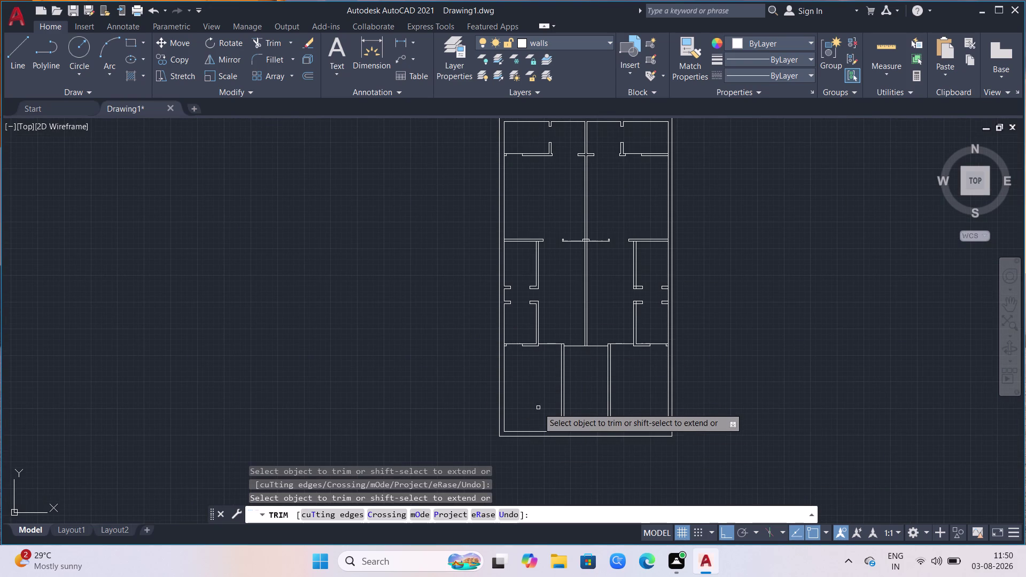
scroll(up, 3)
scroll(down, 3)
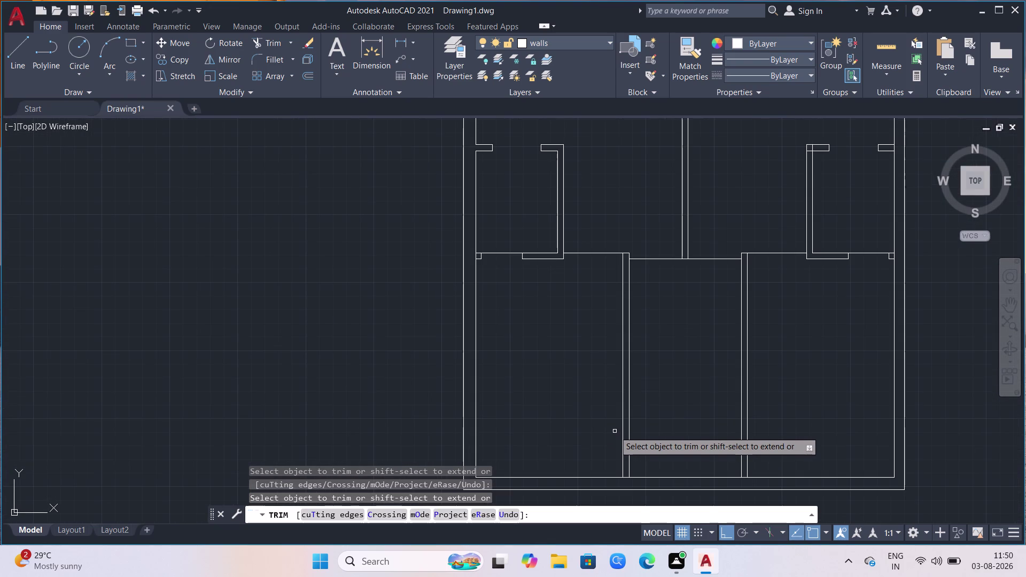
scroll(down, 3)
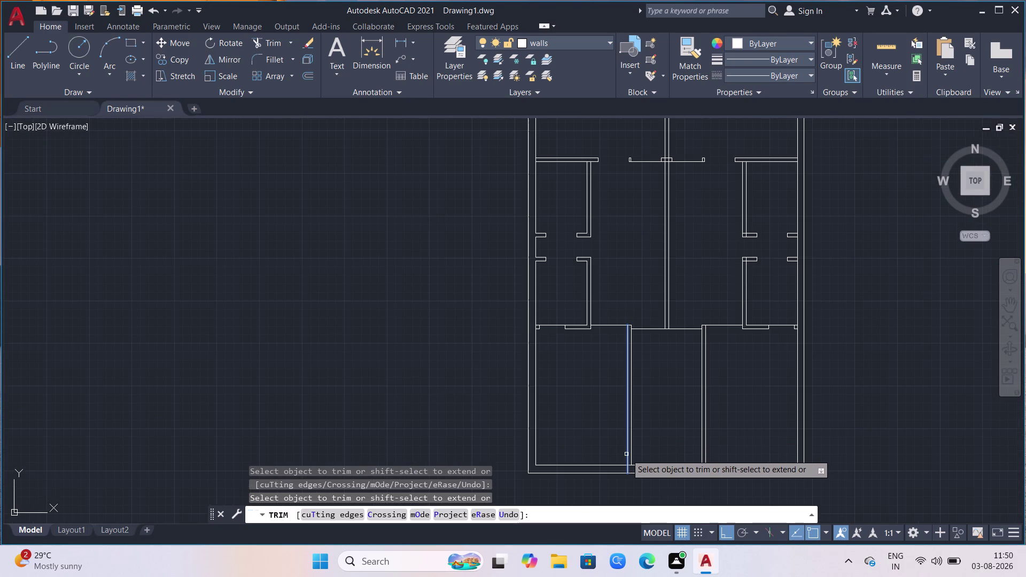
click(627, 454)
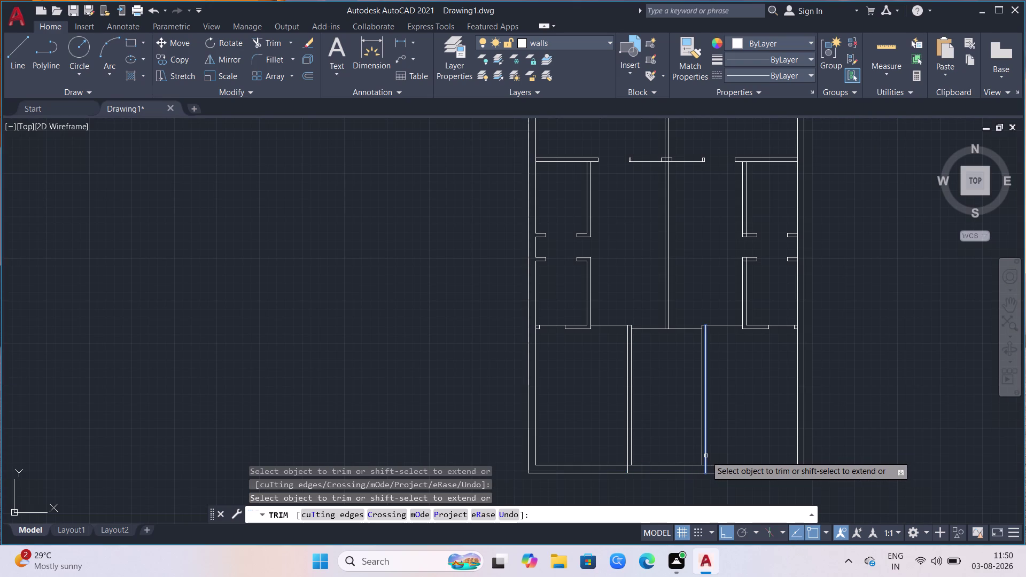
click(705, 457)
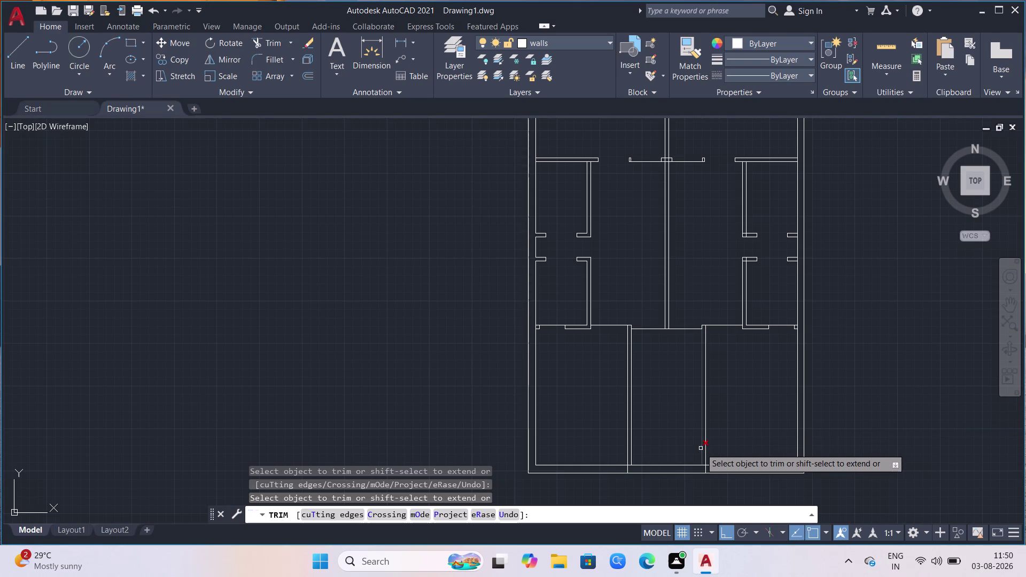
key(Escape)
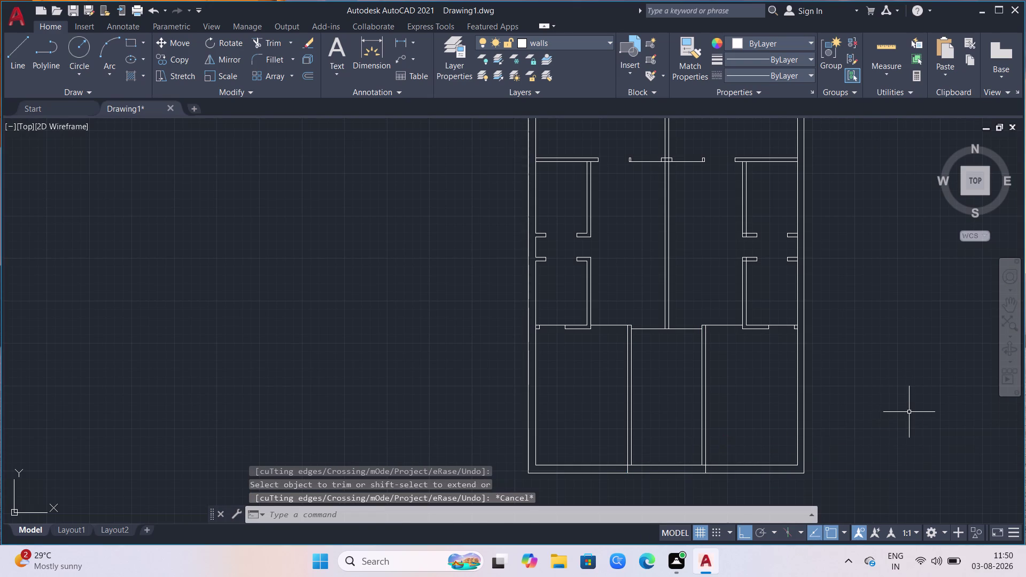
scroll(down, 3)
scroll(up, 3)
scroll(up, 3)
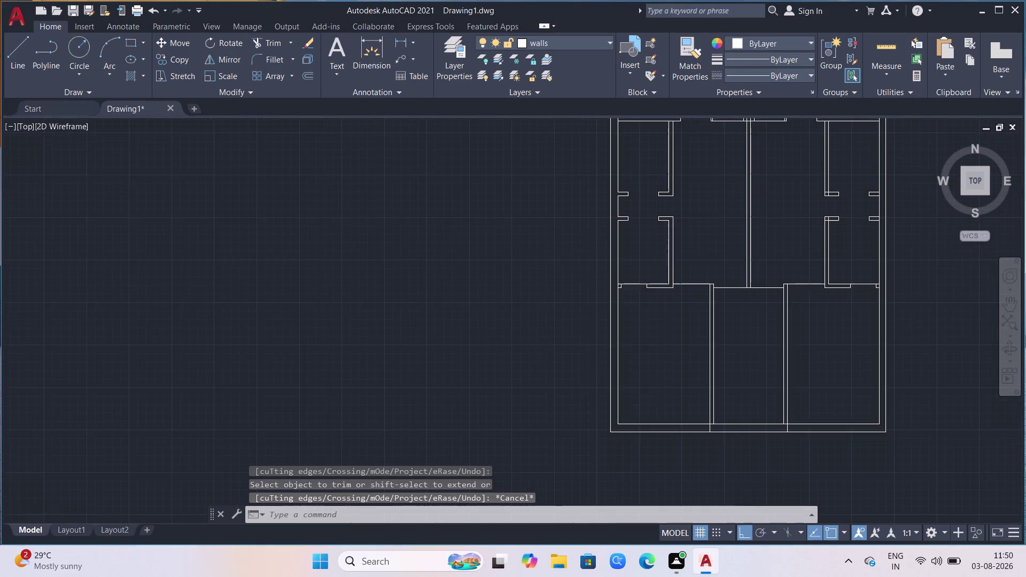
scroll(up, 3)
Offset the bottom-left room's wall line 1' then 6' to the left for window edges.
scroll(down, 3)
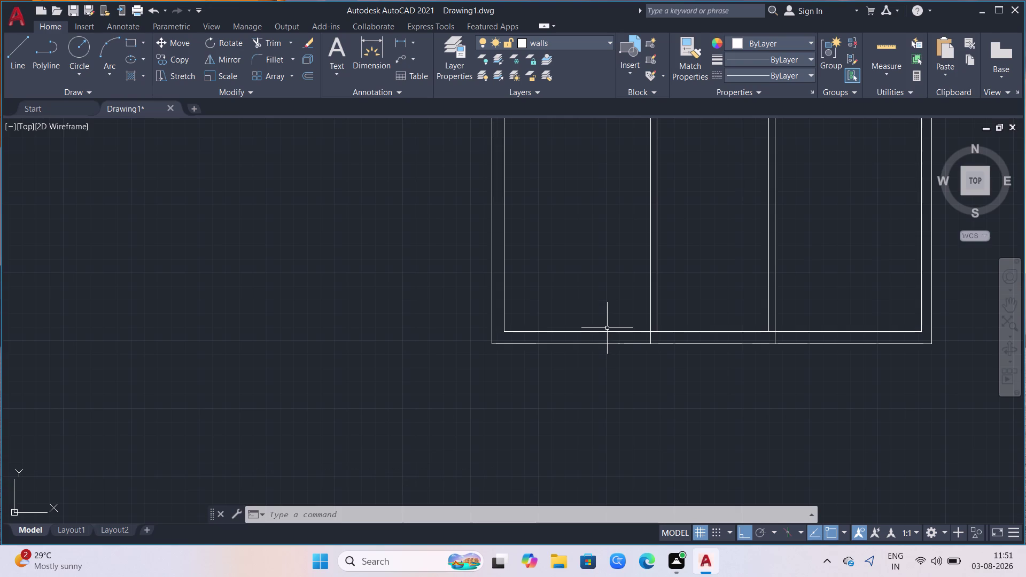
key(o)
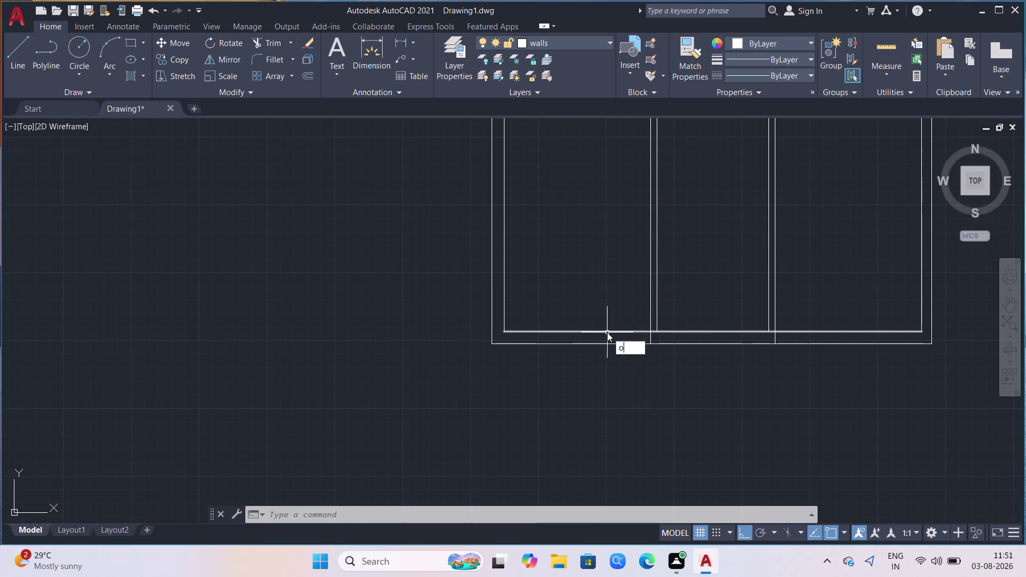
key(Return)
click(653, 350)
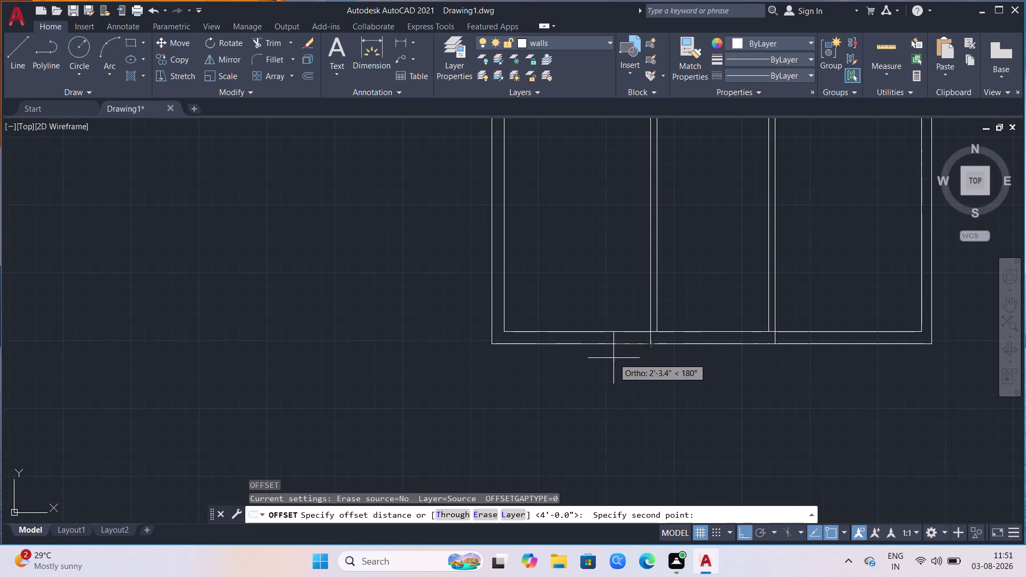
text(1')
key(Return)
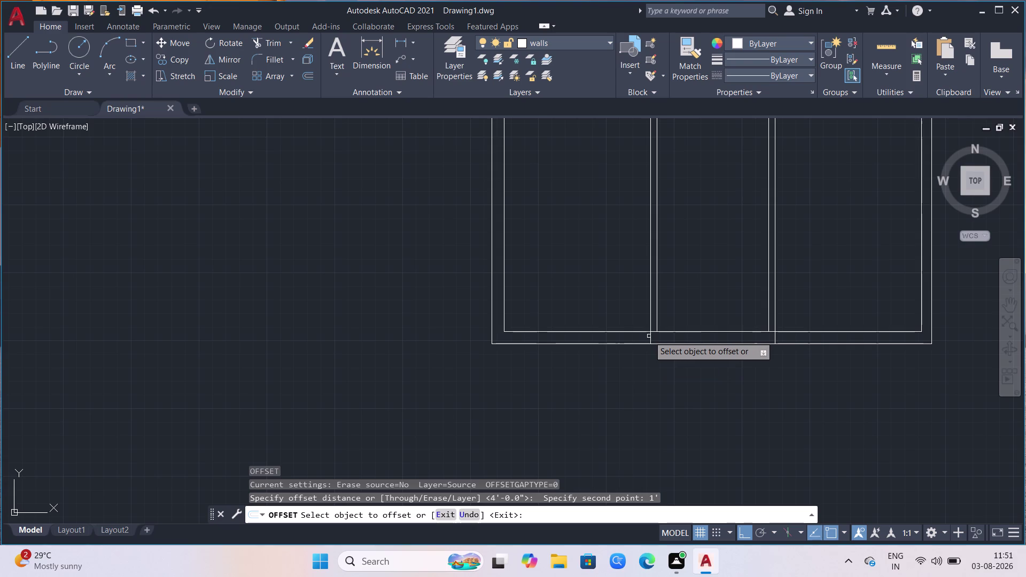
click(650, 337)
click(633, 340)
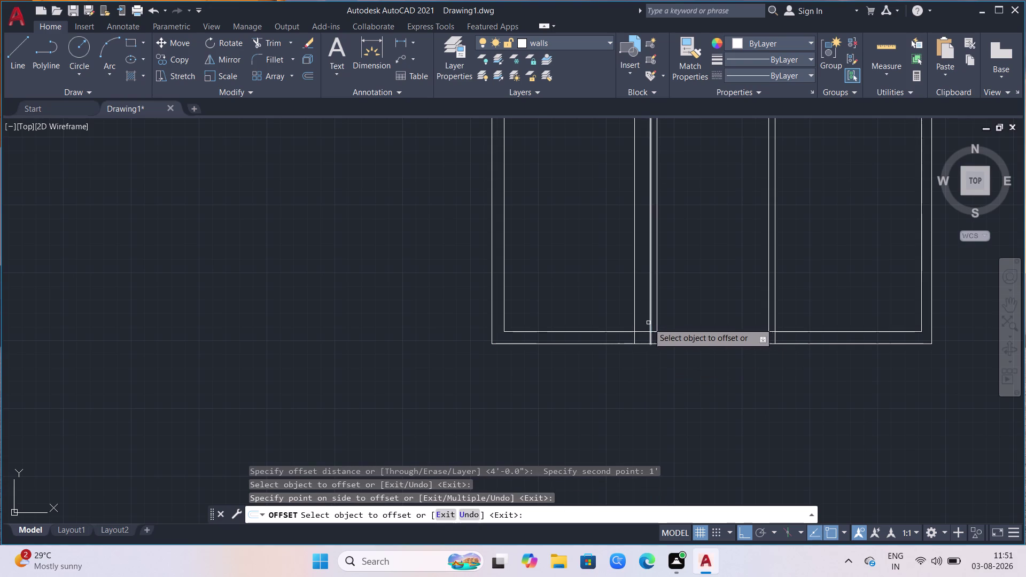
click(636, 320)
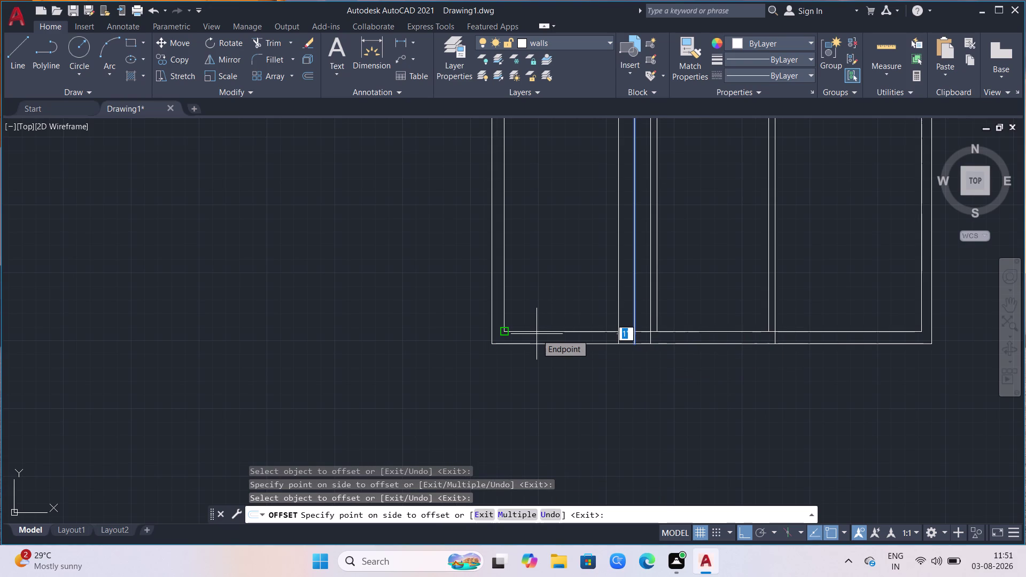
text(5)
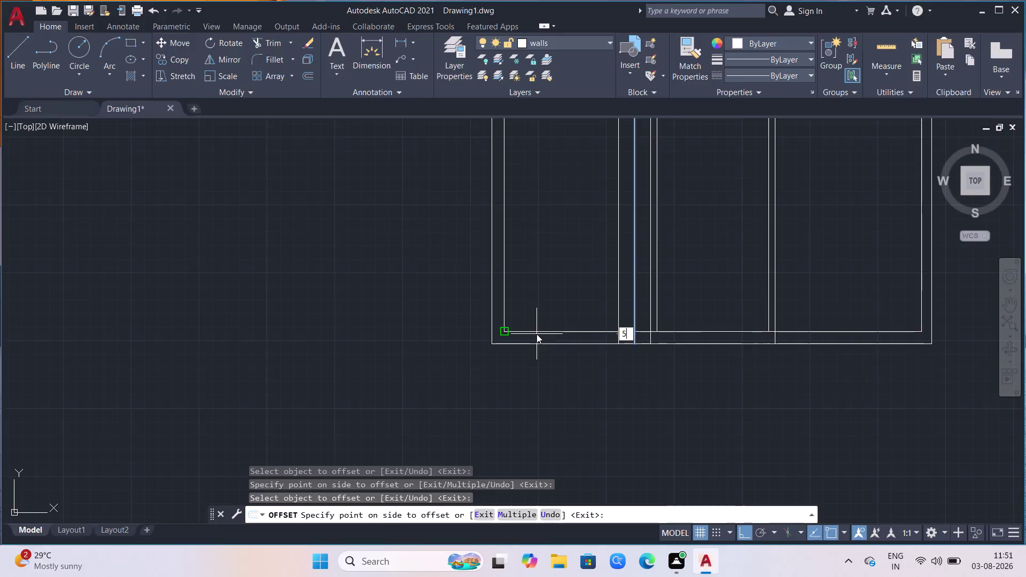
text(')
key(Return)
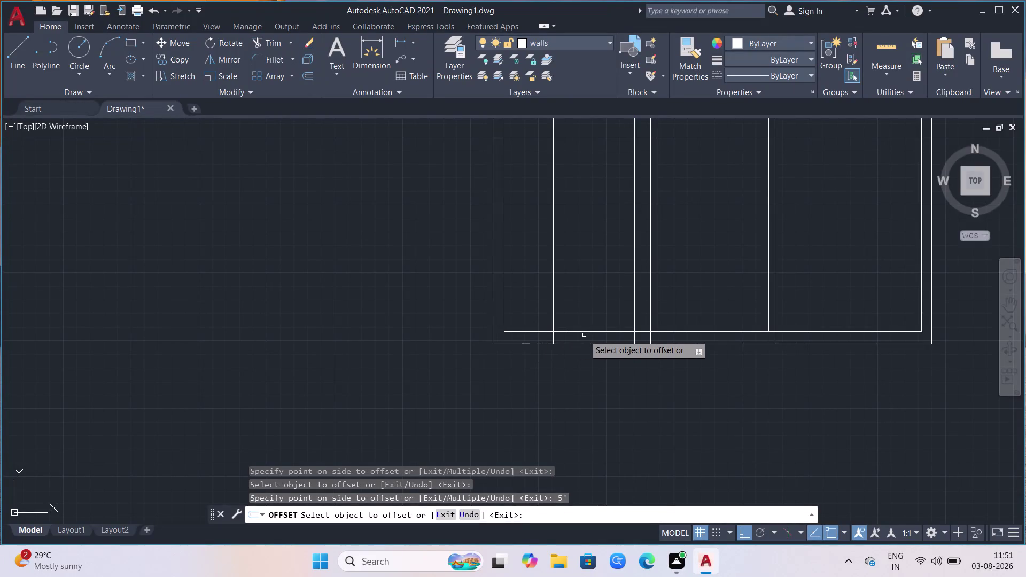
key(ctrl+z)
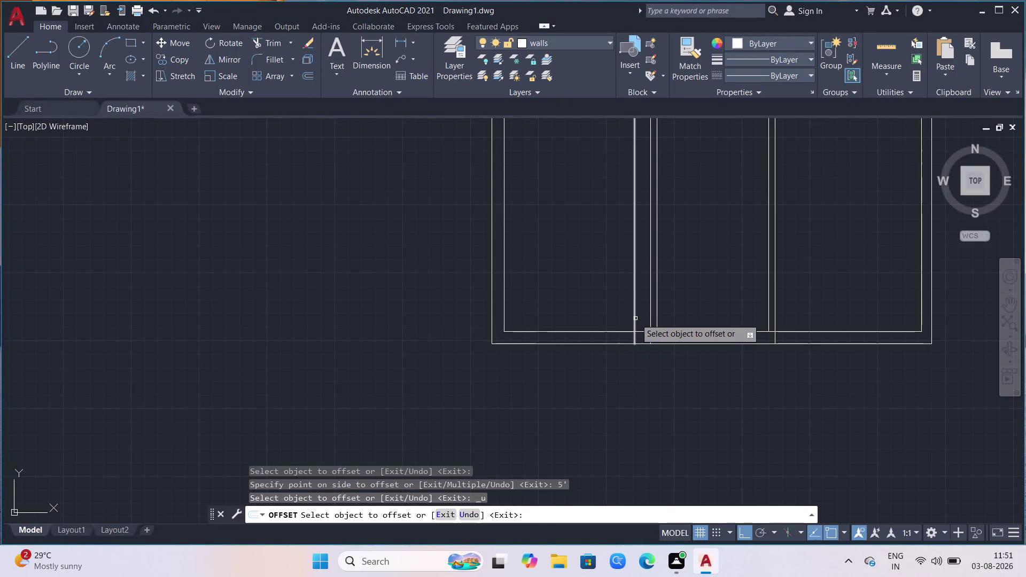
click(635, 319)
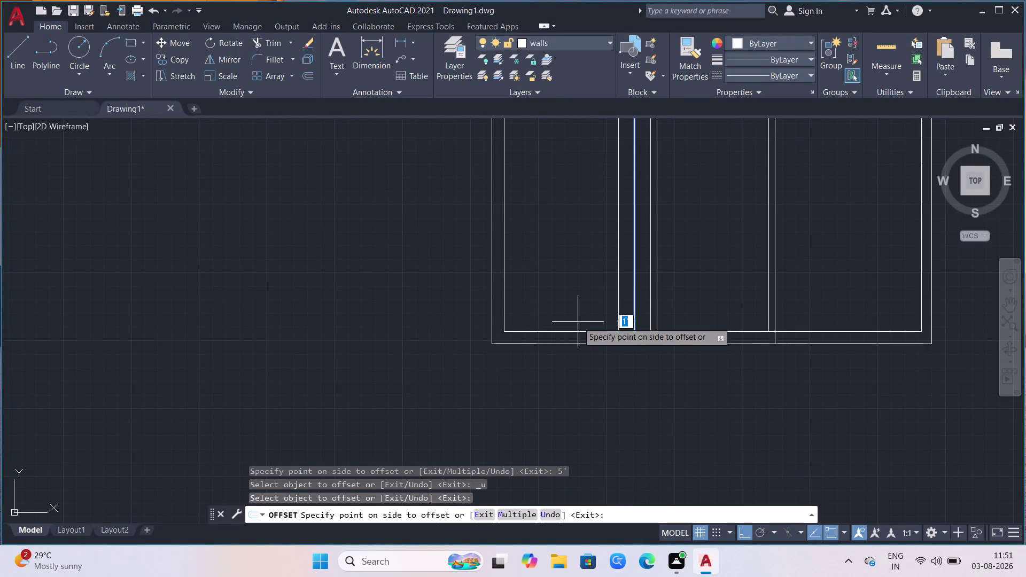
text(6')
key(Return)
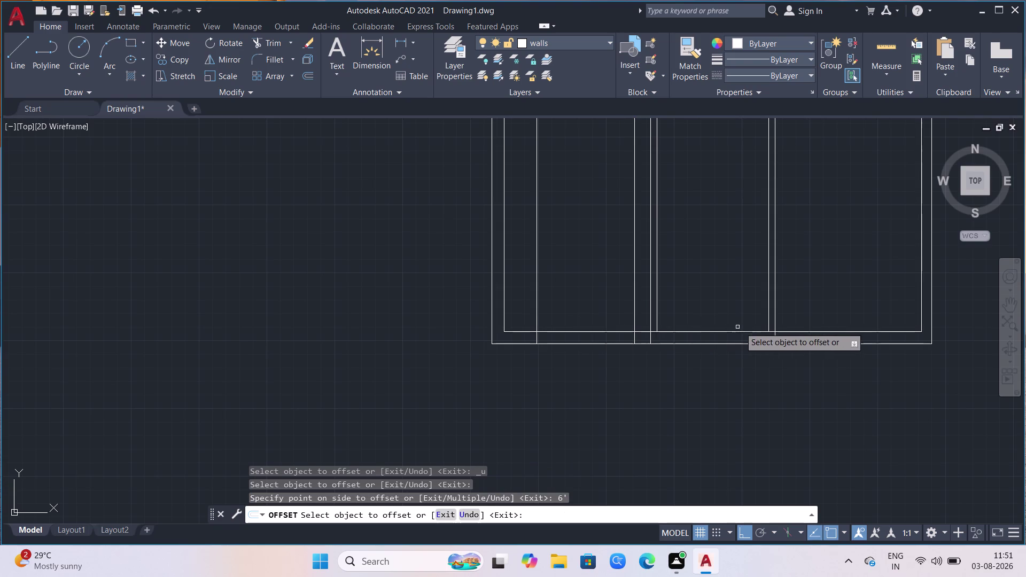
Offset the bottom-right room's wall line 1' then 6' to the right for window edges.
click(775, 320)
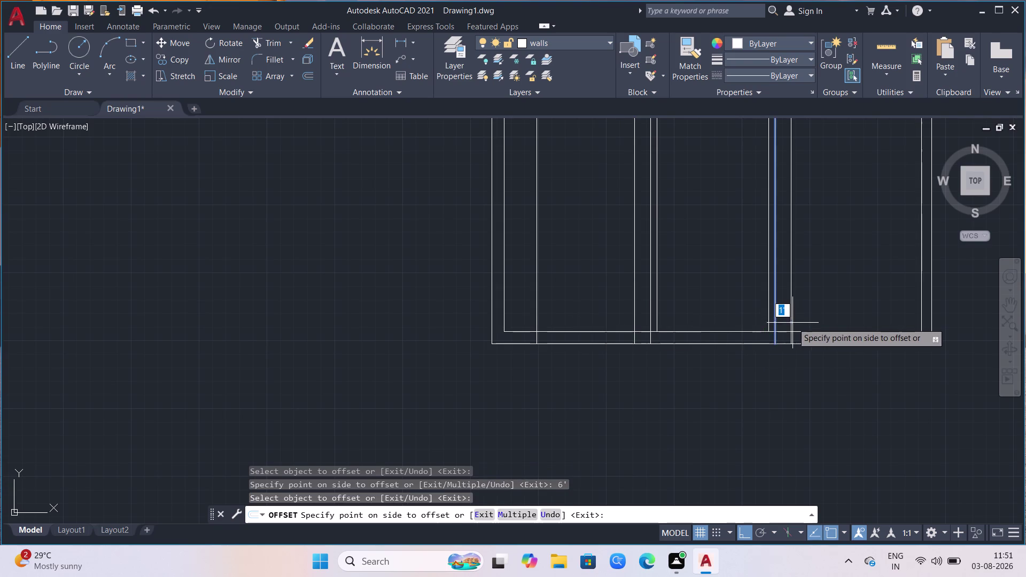
click(793, 323)
click(791, 317)
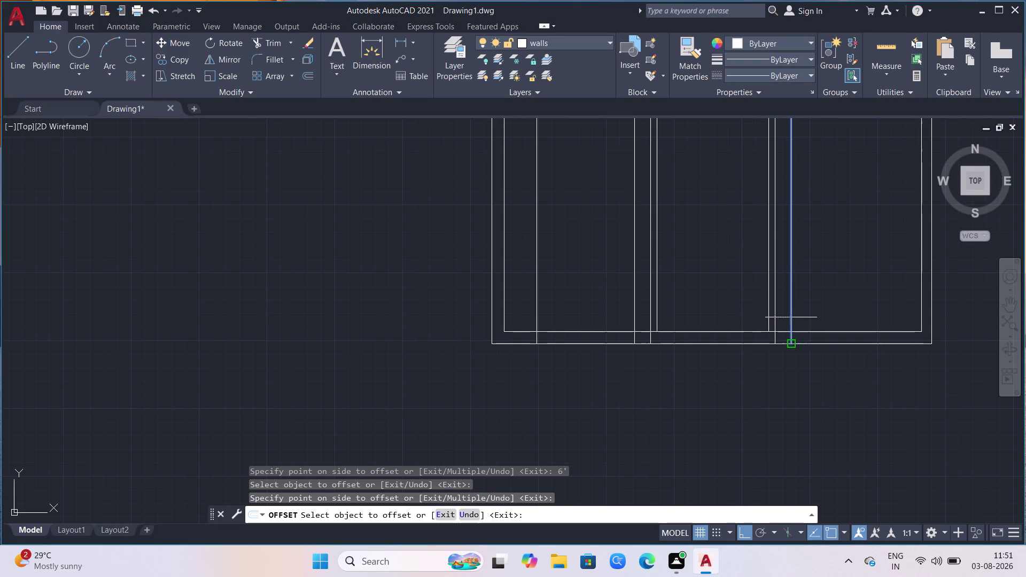
key(6)
key(apostrophe)
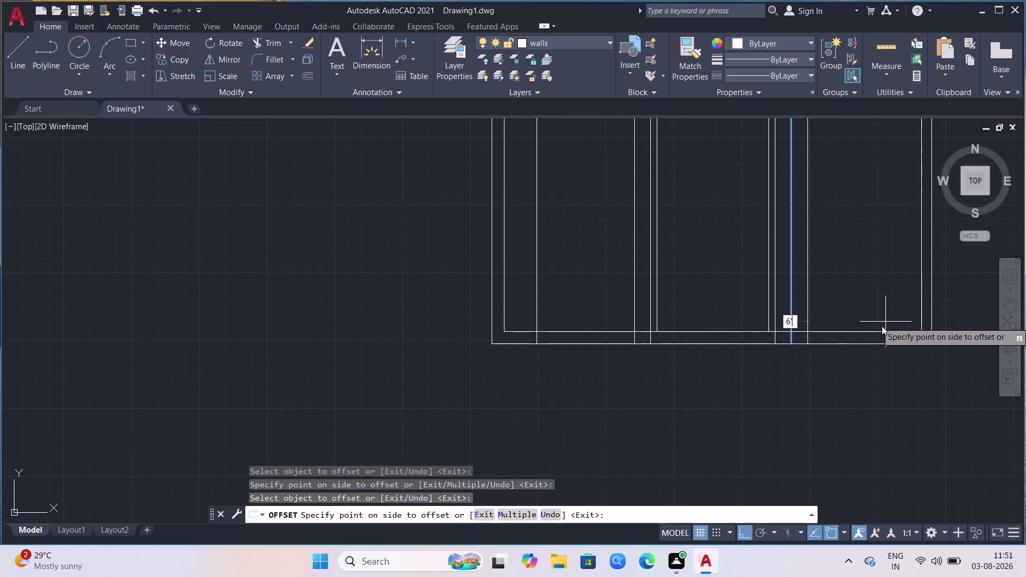
key(Return)
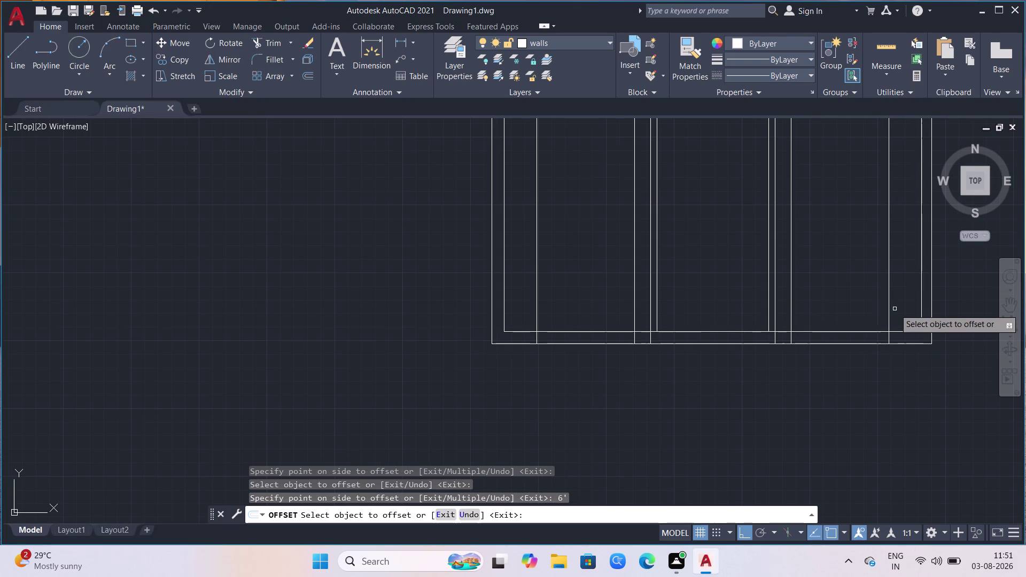
key(Escape)
key(r)
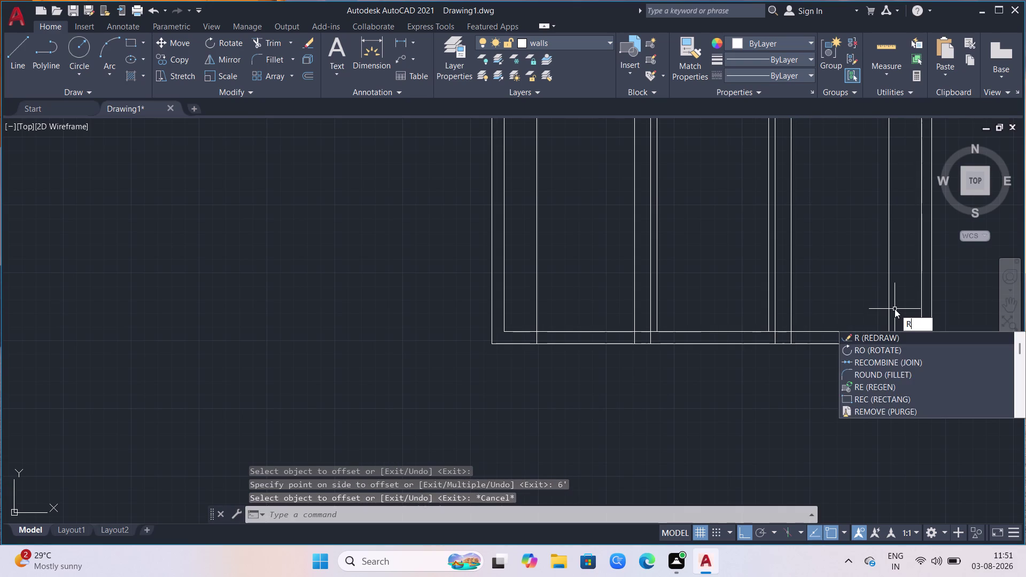
key(Escape)
text(tr)
key(Return)
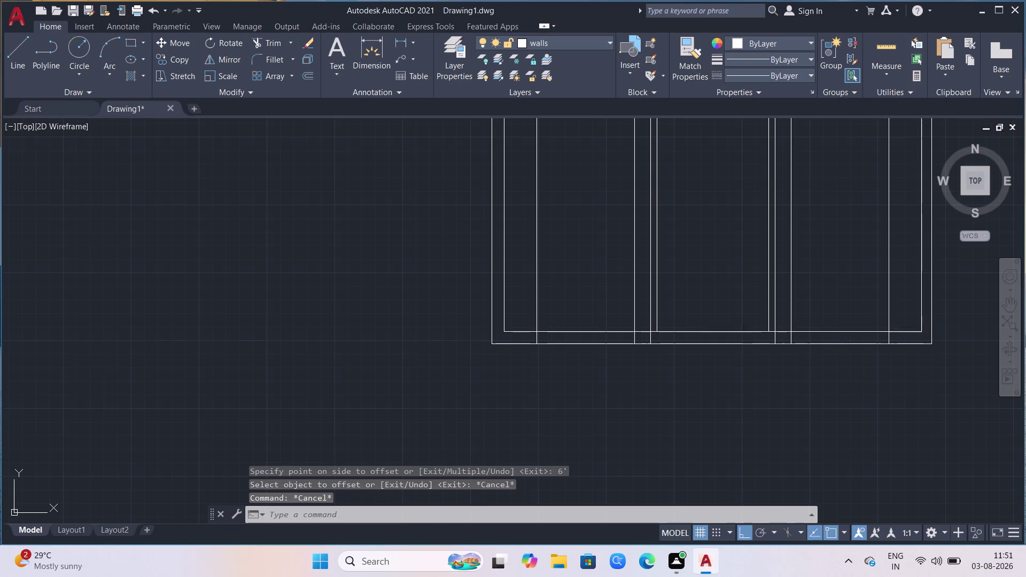
Trim the front wall segments out of the bottom-right room's window opening.
drag(901, 306, 891, 307)
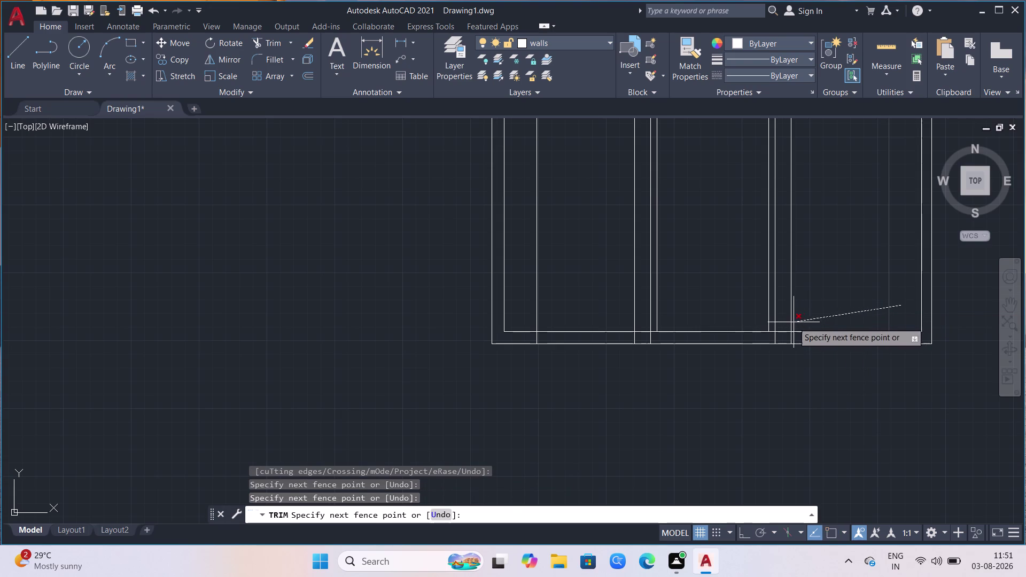
click(783, 322)
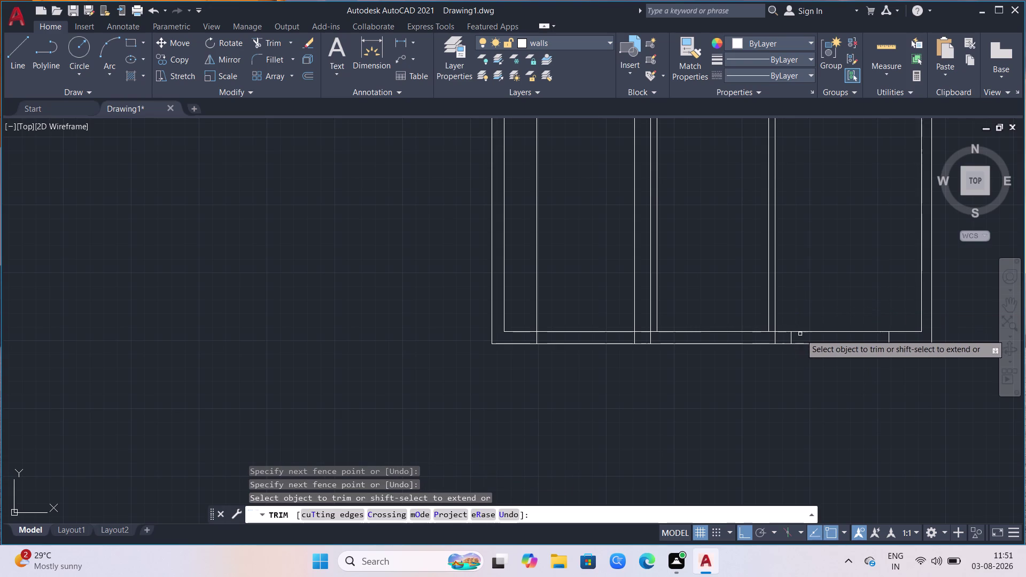
click(807, 332)
click(813, 342)
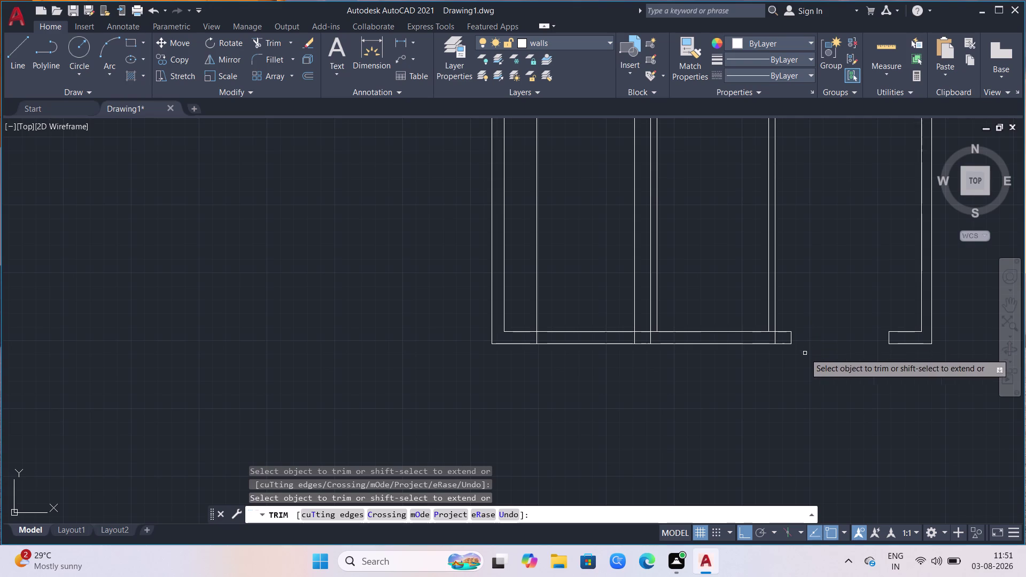
click(778, 339)
click(769, 339)
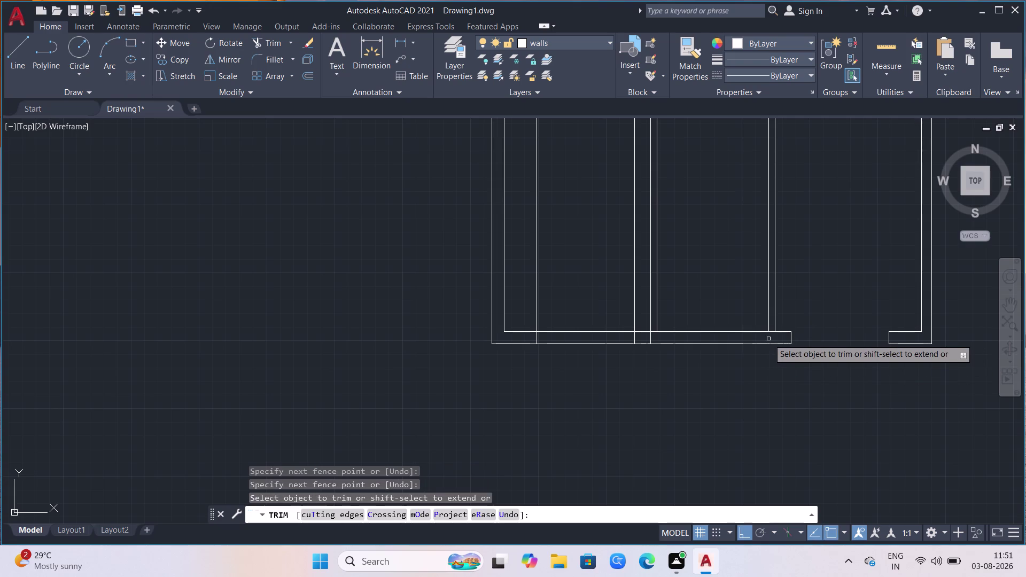
click(773, 332)
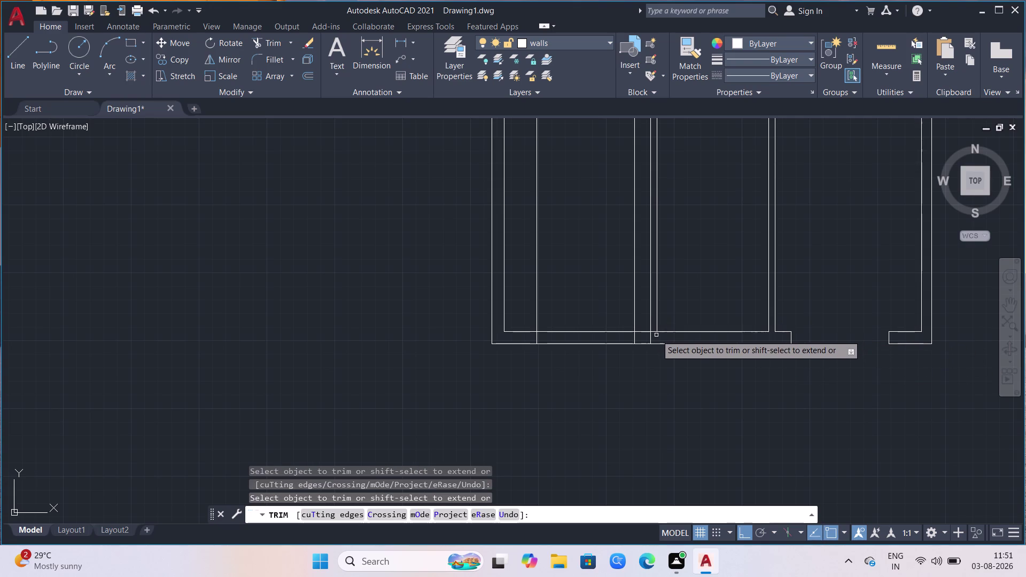
Trim the front wall segments out of the bottom-left room's window opening.
click(653, 330)
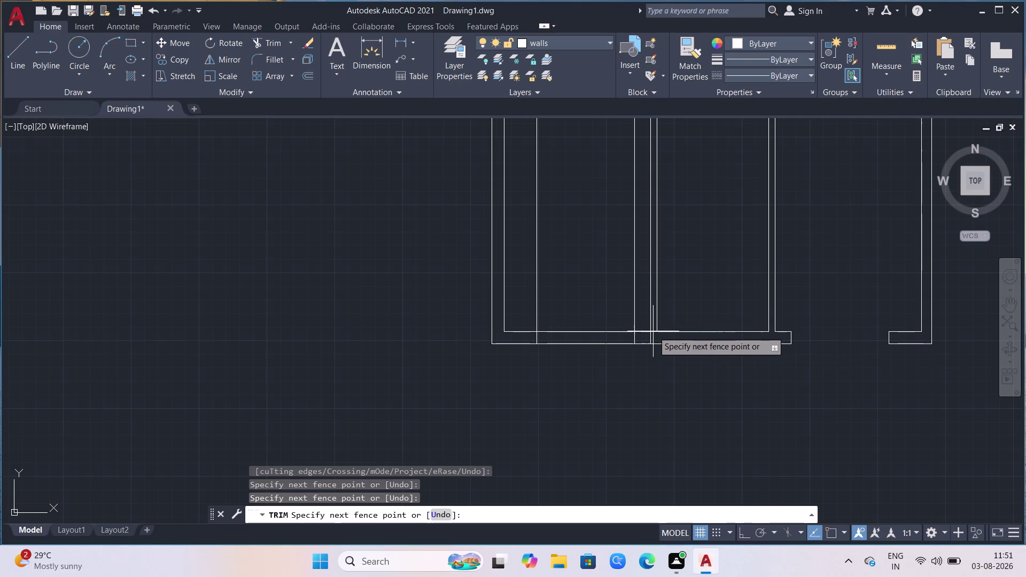
click(652, 334)
click(652, 334)
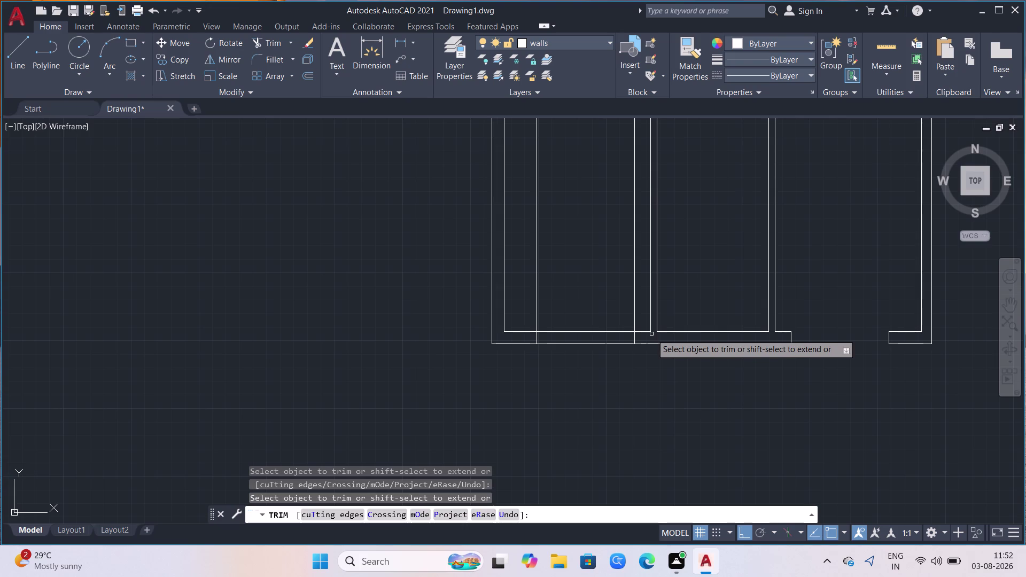
click(634, 320)
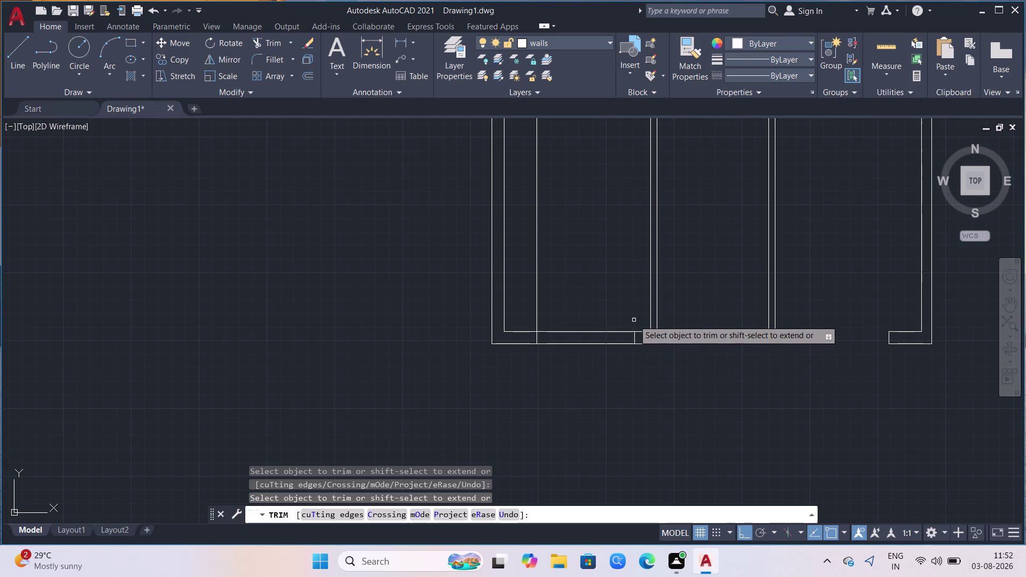
drag(619, 327, 611, 349)
click(600, 363)
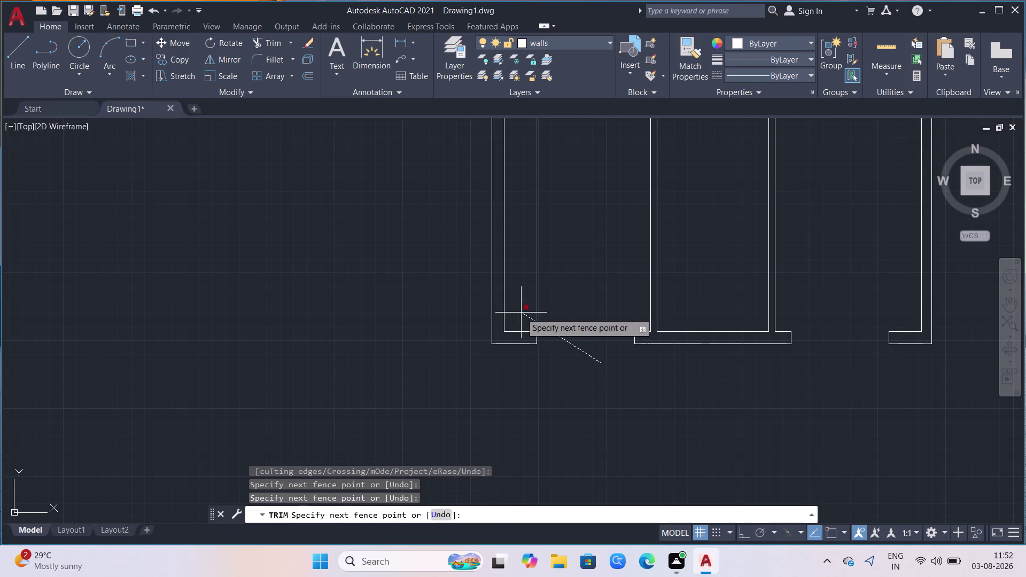
click(522, 312)
scroll(down, 3)
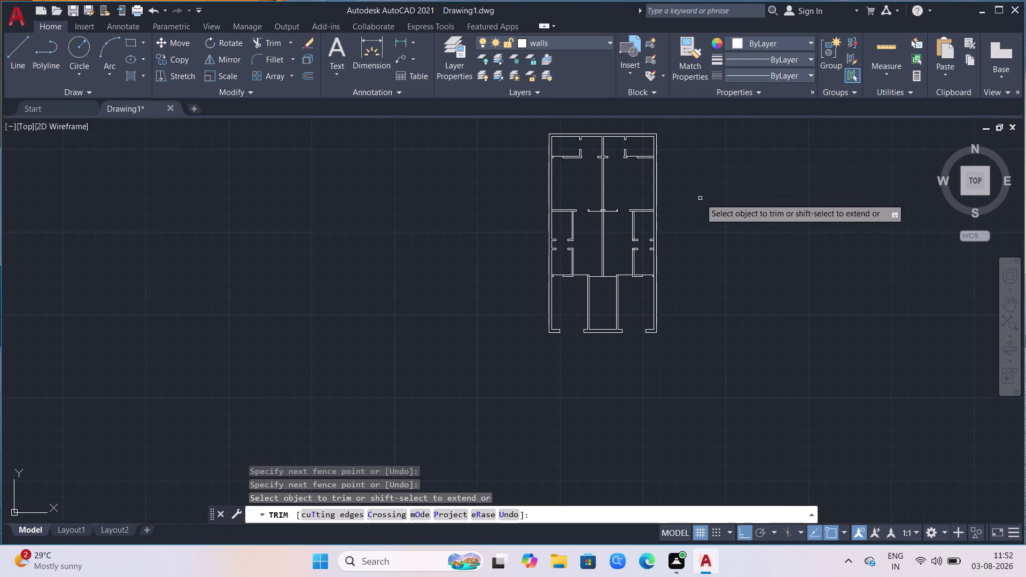
scroll(down, 3)
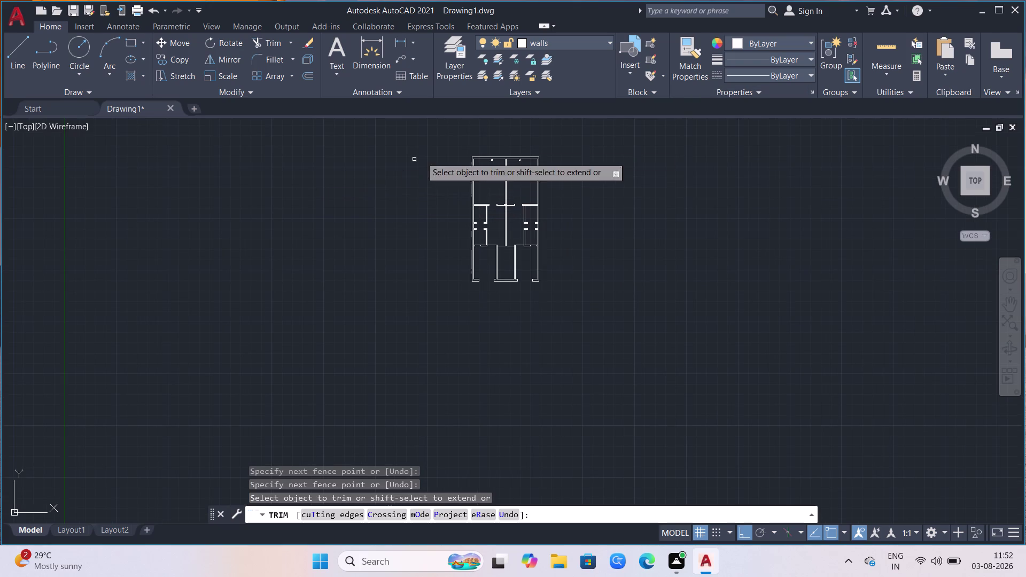
scroll(up, 3)
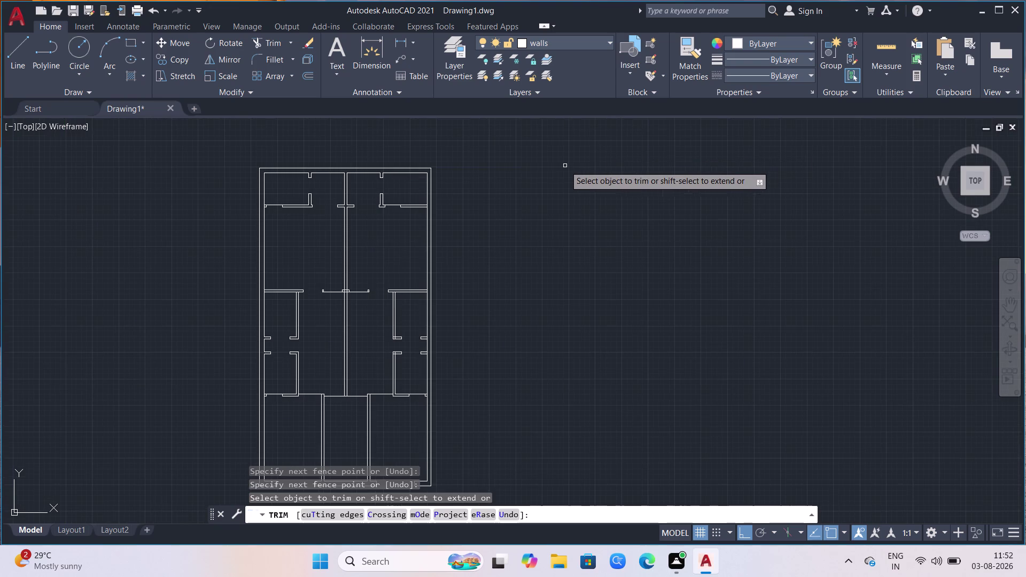
scroll(down, 3)
scroll(up, 3)
scroll(down, 3)
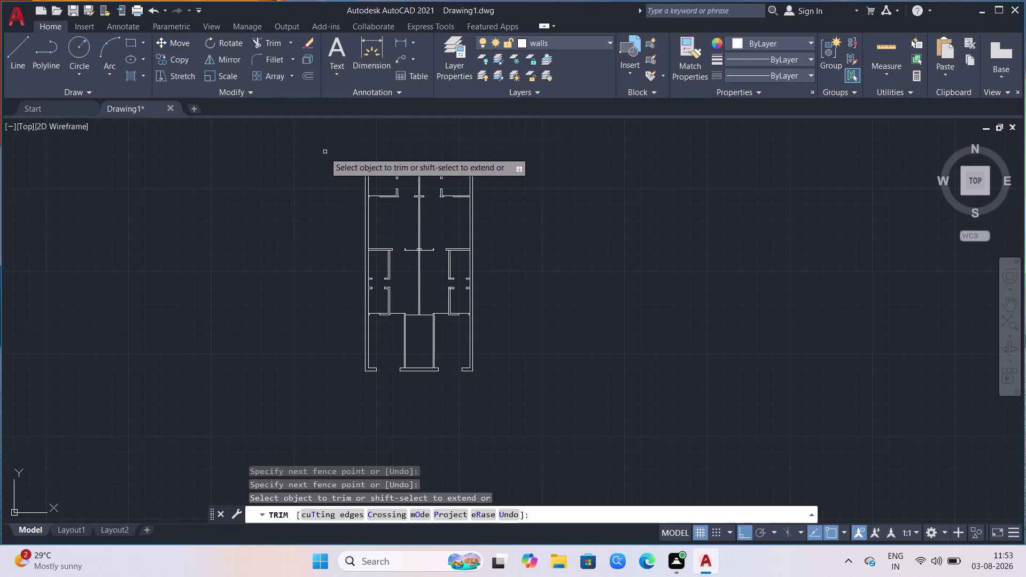
Zoom the view and open the Layer Properties Manager showing the drawing's layers.
scroll(up, 3)
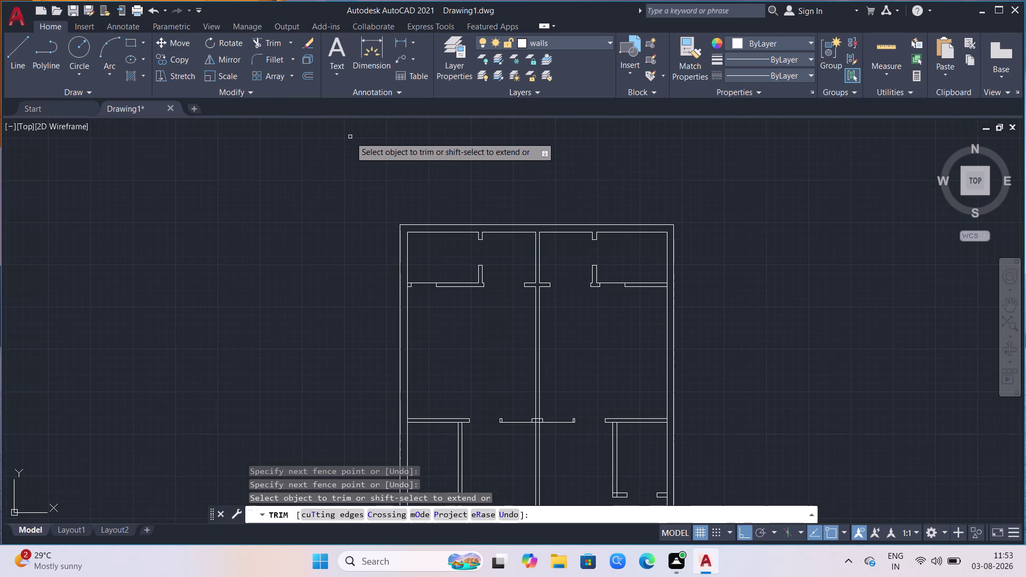
click(448, 56)
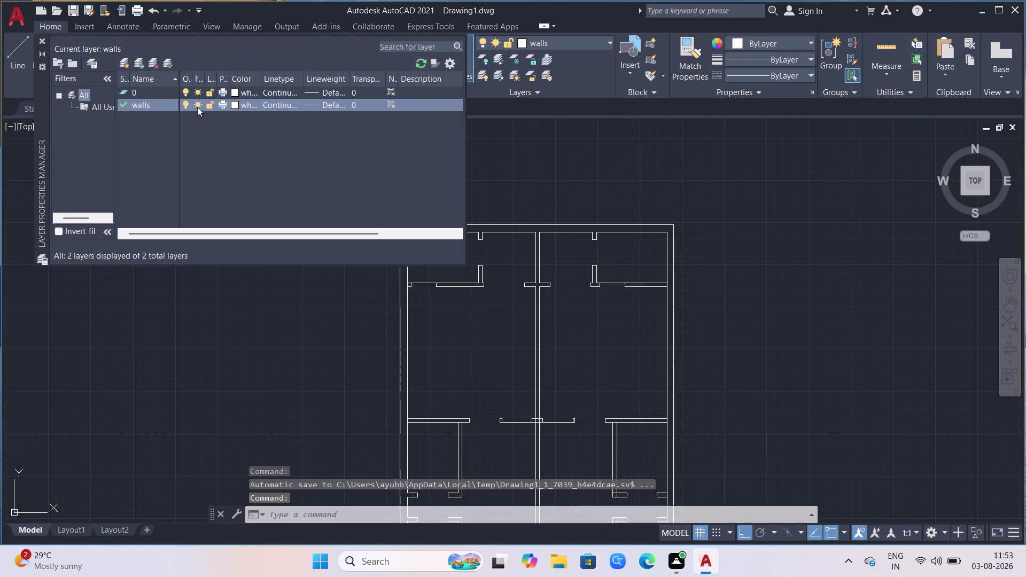
Create a new layer named 'windows' and set its colour to blue index 160.
click(121, 63)
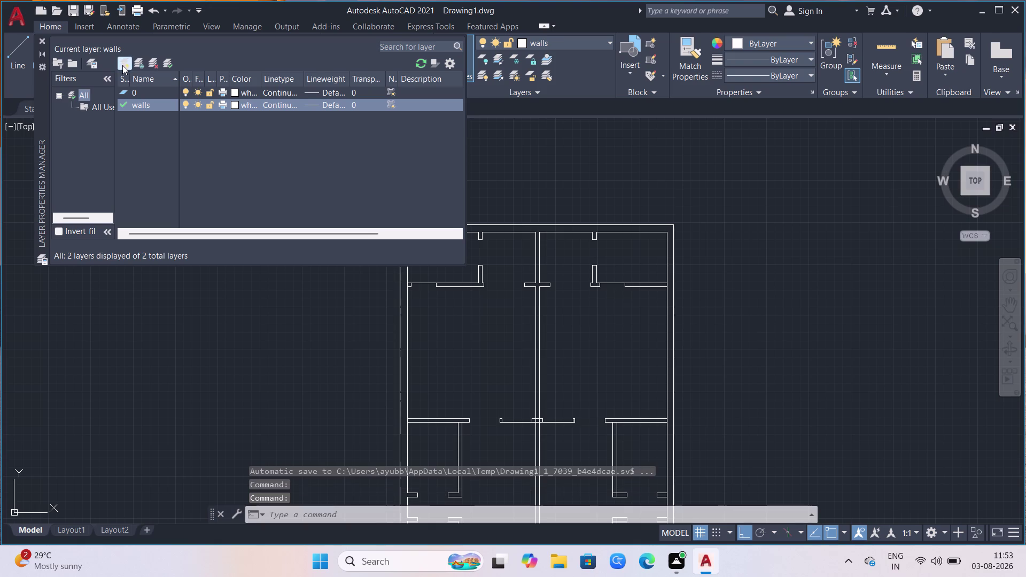
key(BackSpace)
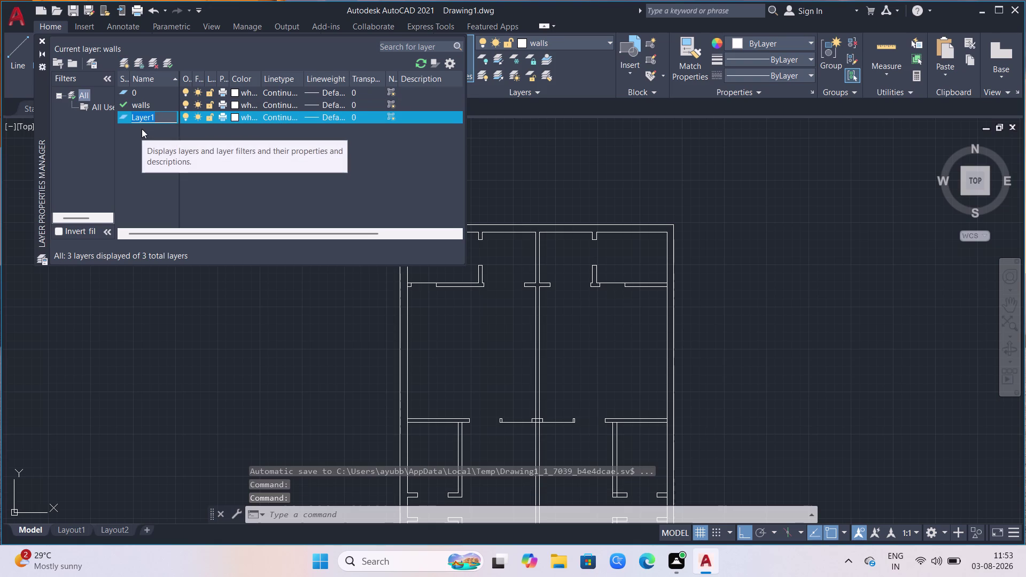
key(BackSpace)
text(w)
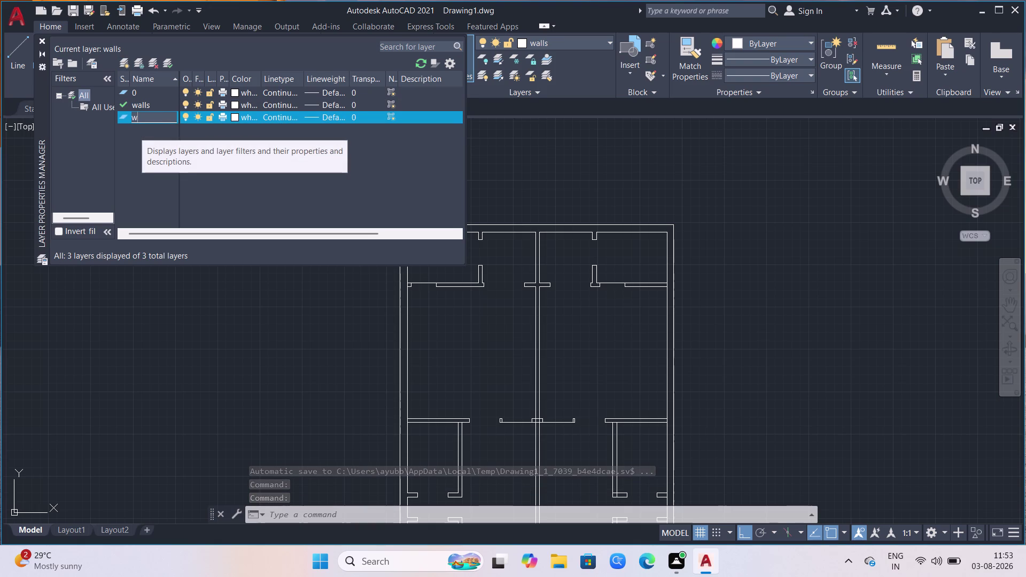
text(ind)
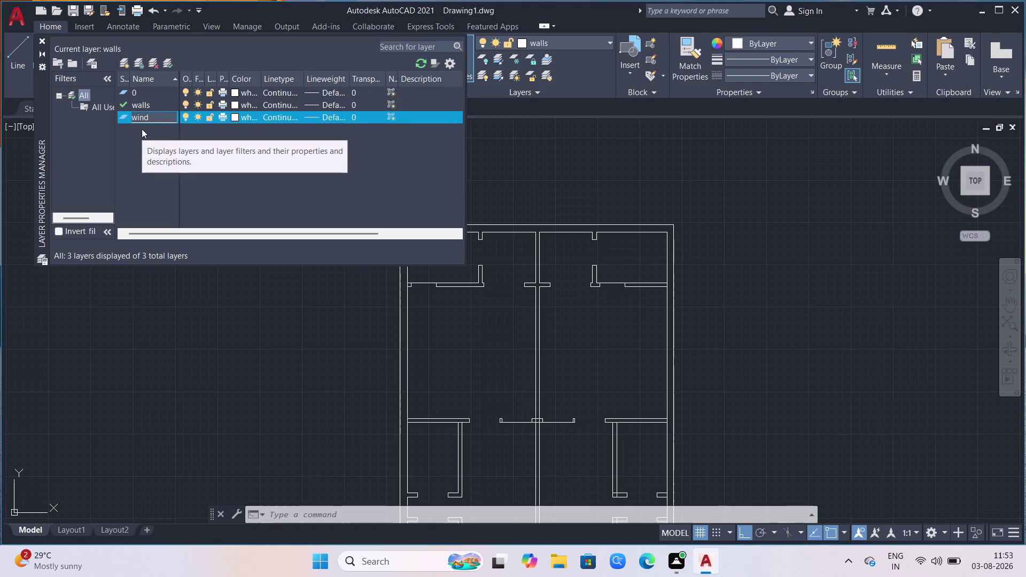
key(o)
text(ws)
click(208, 127)
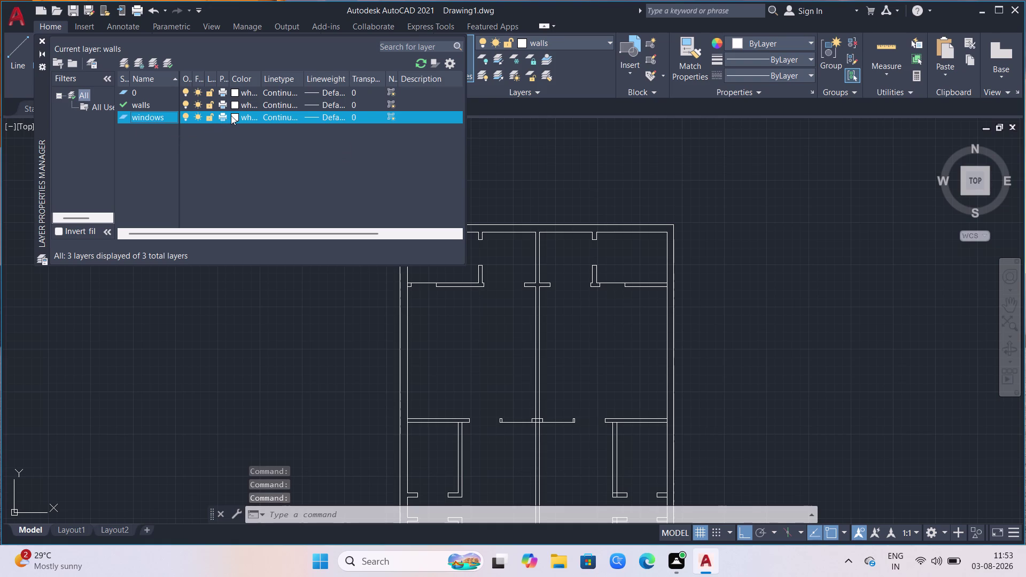
click(231, 115)
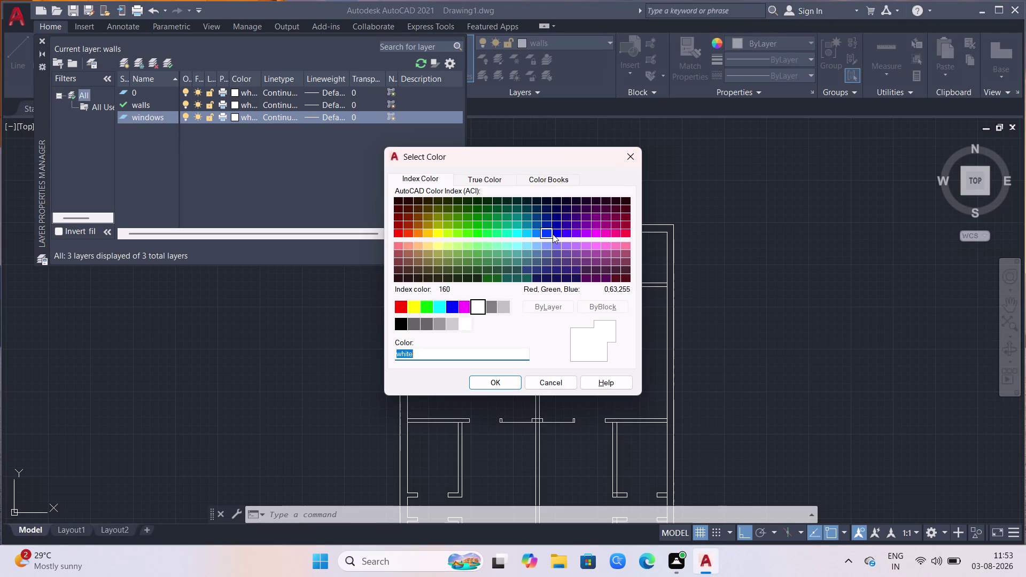
click(553, 234)
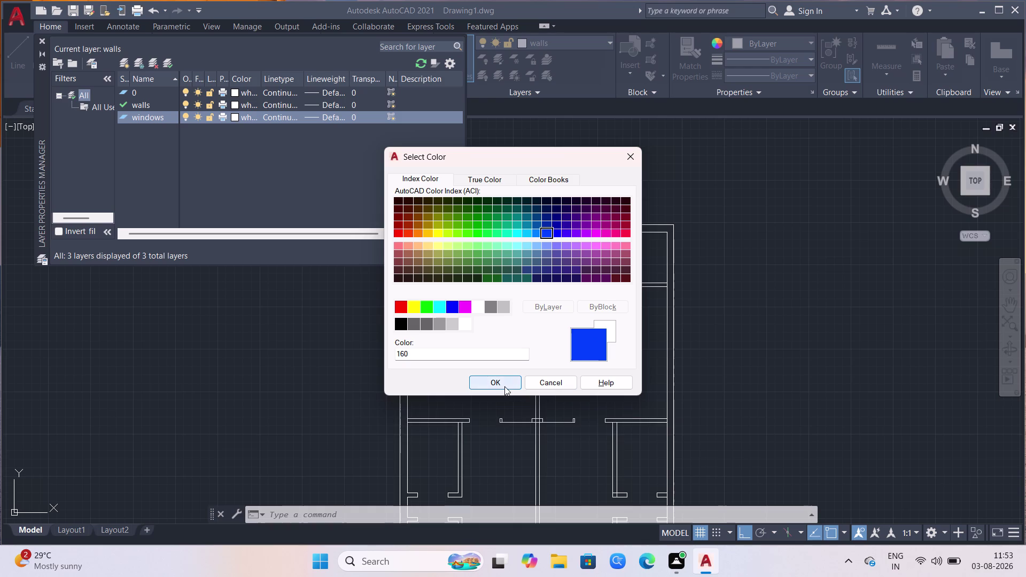
click(504, 387)
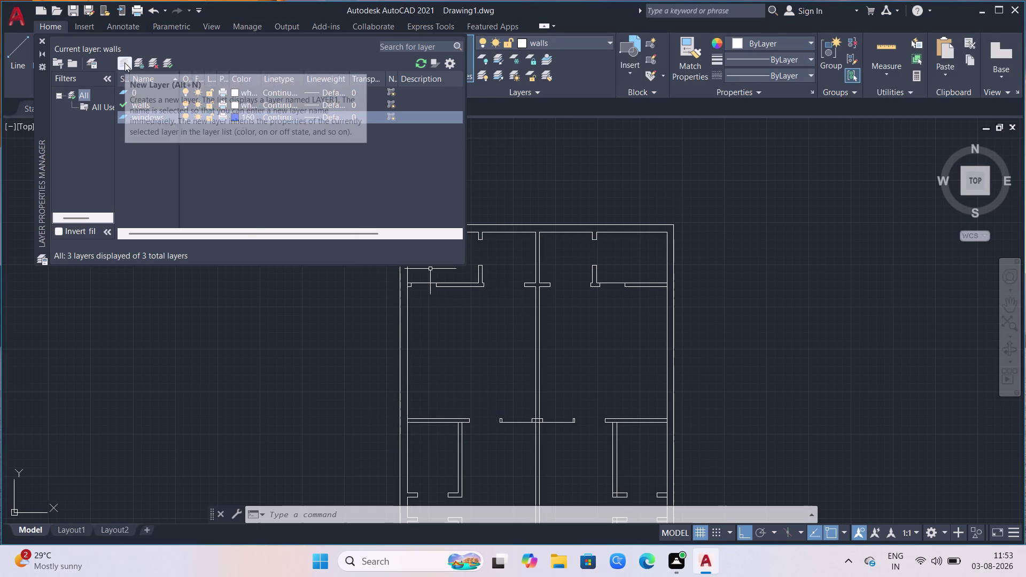
click(125, 62)
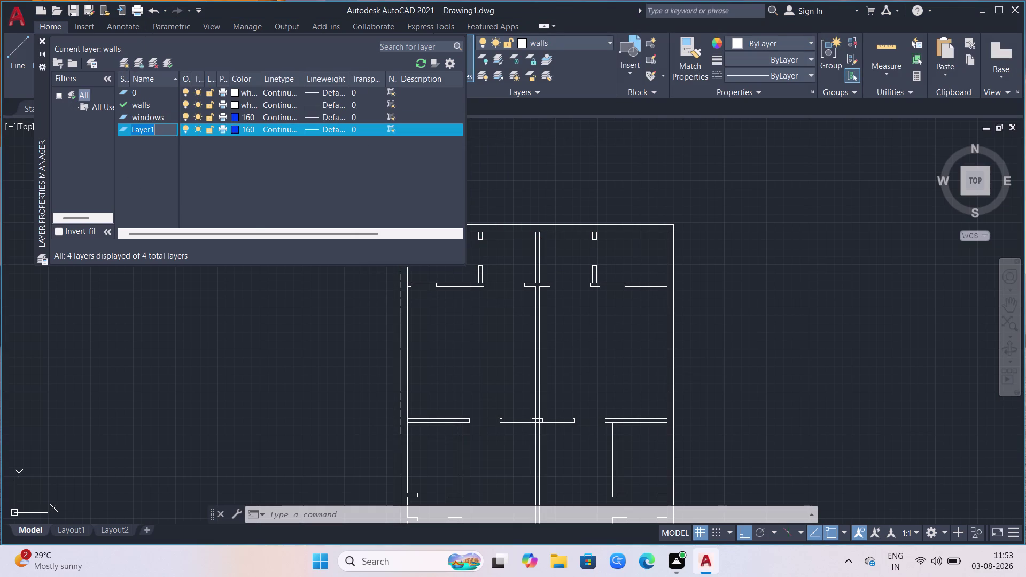
Rename the new layer to 'door' and give it red colour index 10.
key(BackSpace)
key(BackSpace)
key(d)
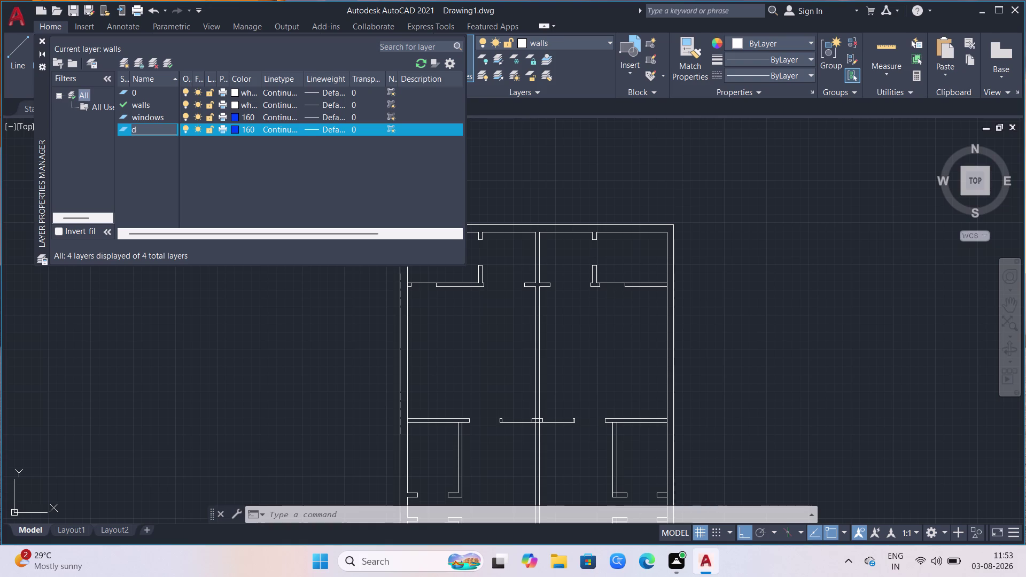
text(oor)
click(248, 130)
click(247, 130)
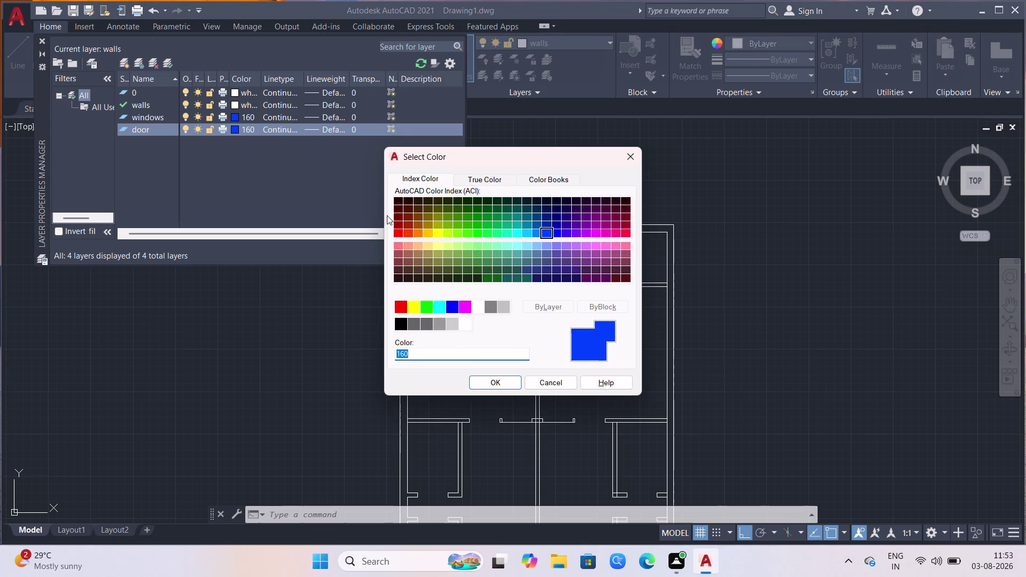
click(398, 234)
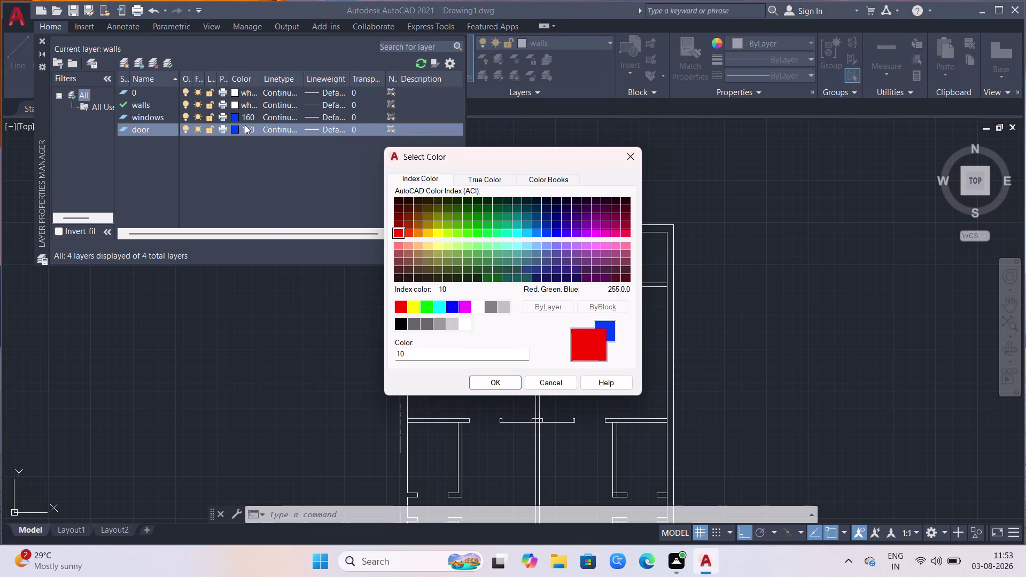
click(503, 379)
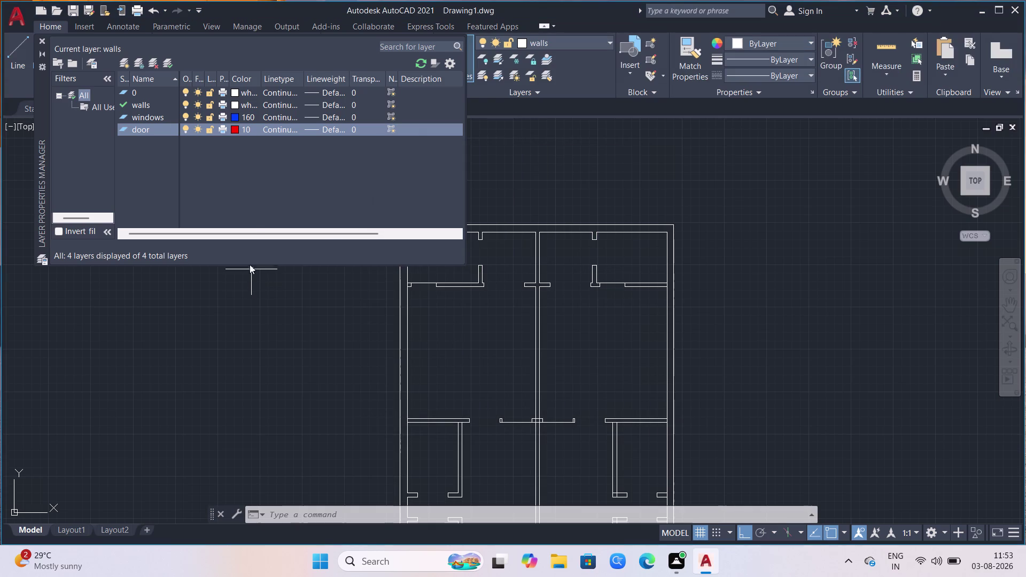
scroll(down, 3)
click(129, 64)
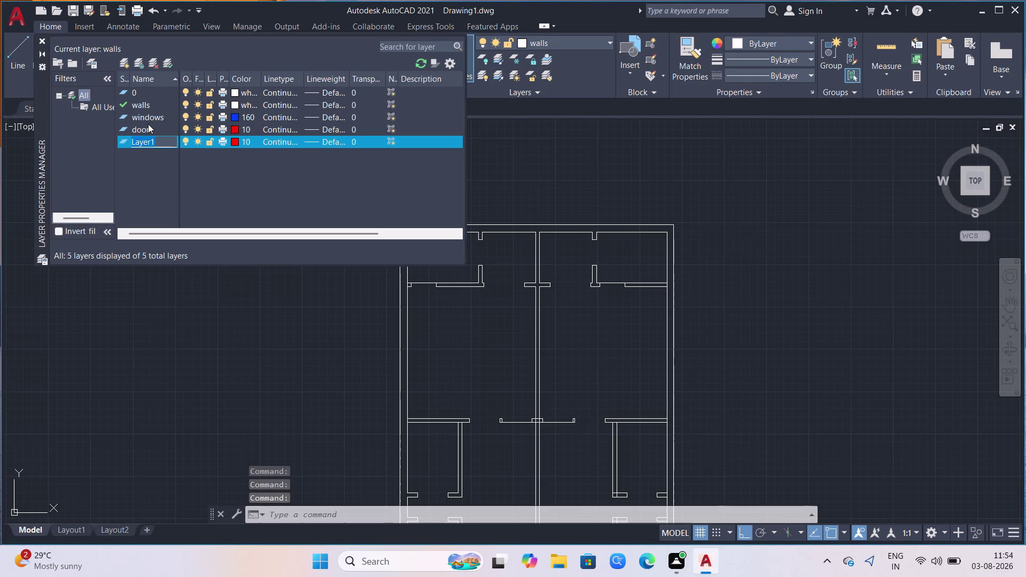
Rename the new layer to 'st case' and set its colour to pink index 221.
key(BackSpace)
key(BackSpace)
text(s)
text(t)
key(space)
text(ca)
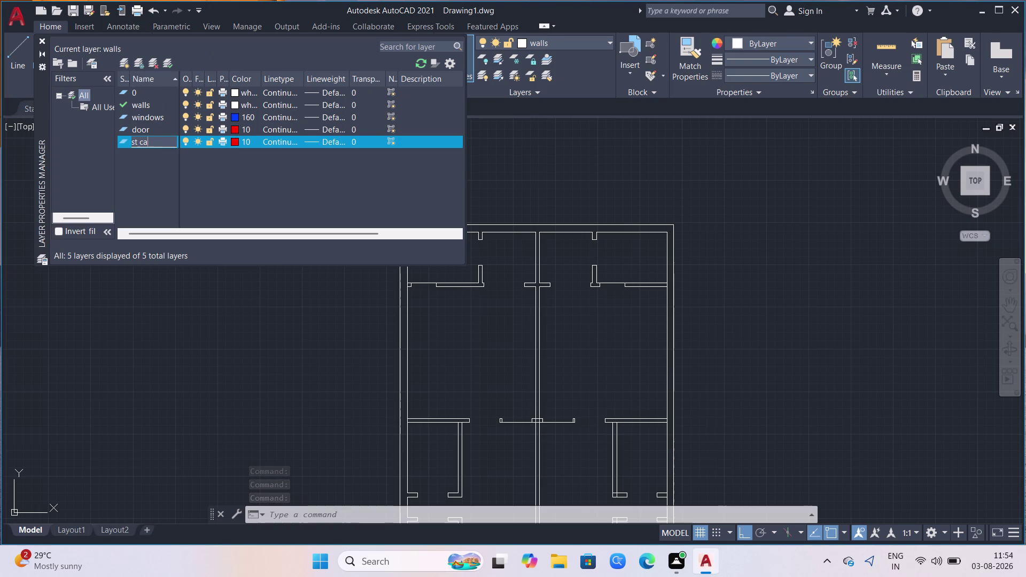
text(se)
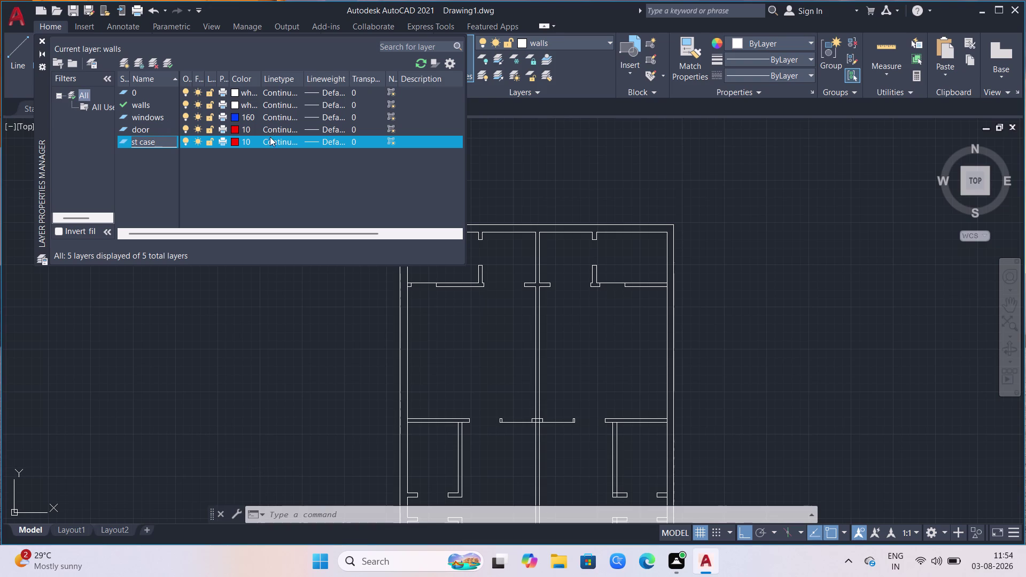
click(246, 146)
right_click(245, 146)
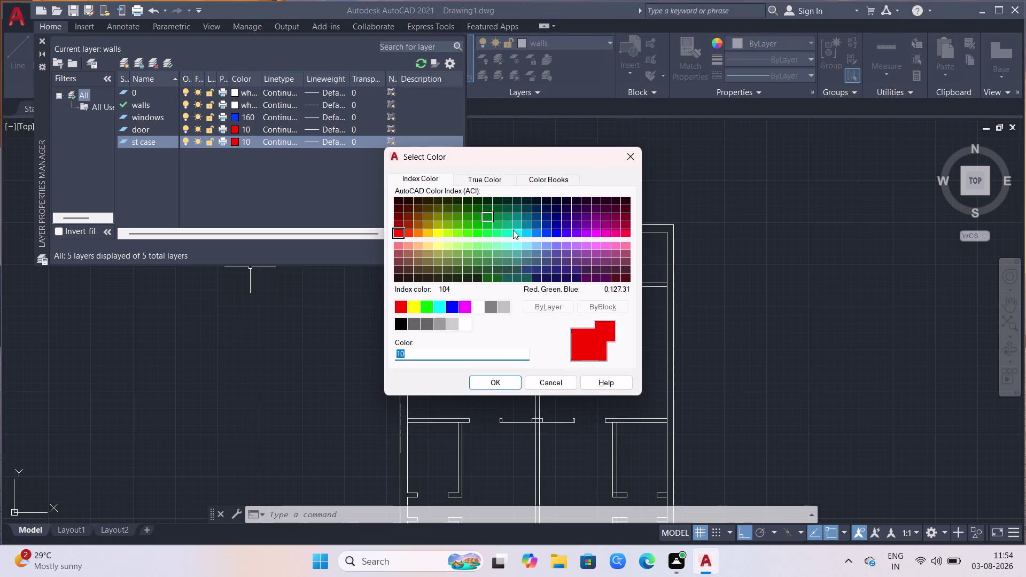
click(604, 247)
click(245, 141)
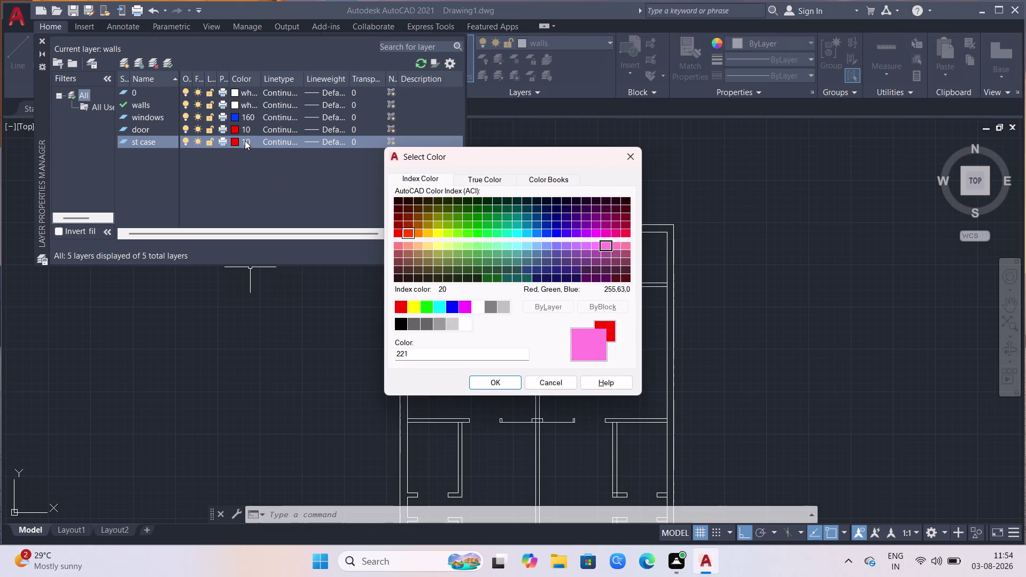
click(513, 384)
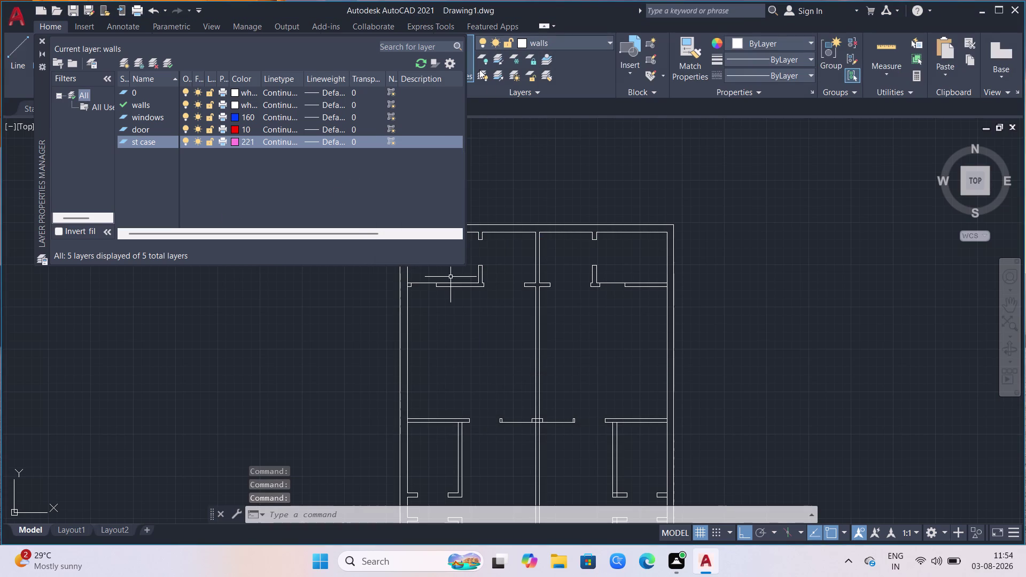
Make 'windows' the current layer and close the Layer Properties Manager.
click(145, 117)
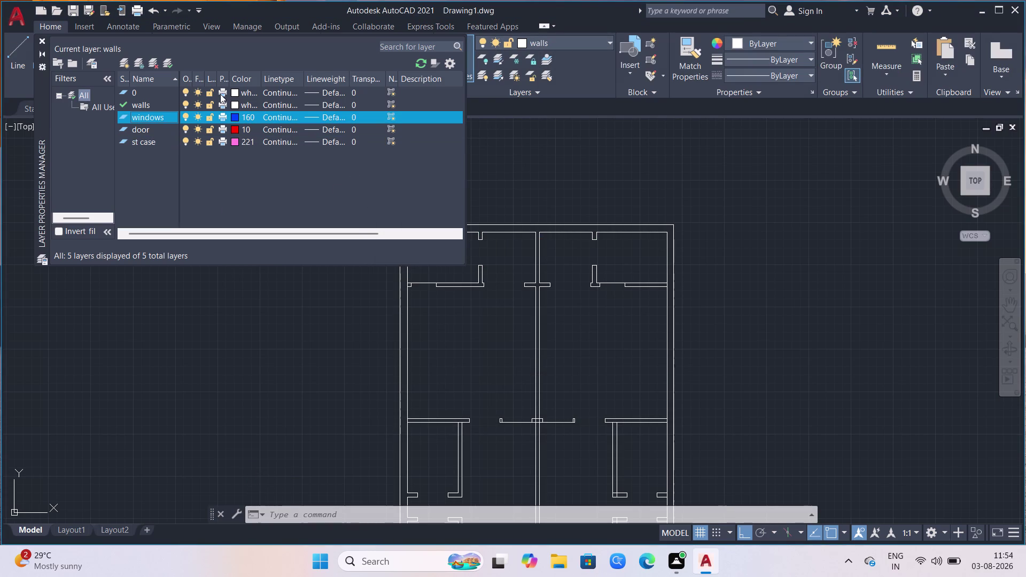
click(162, 61)
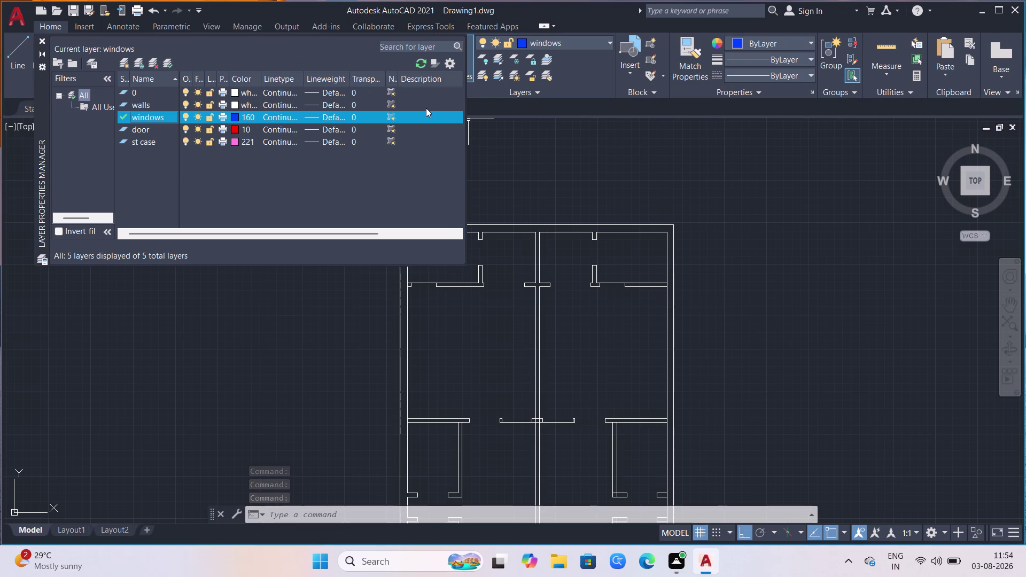
click(46, 41)
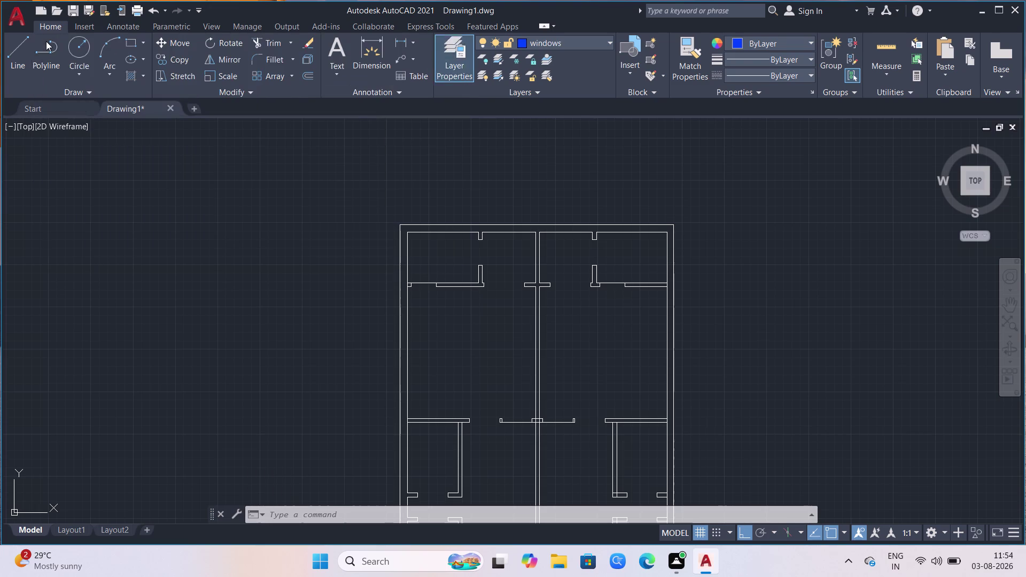
Draw a window rectangle spanning the wall opening below the top-left room.
scroll(down, 3)
scroll(up, 3)
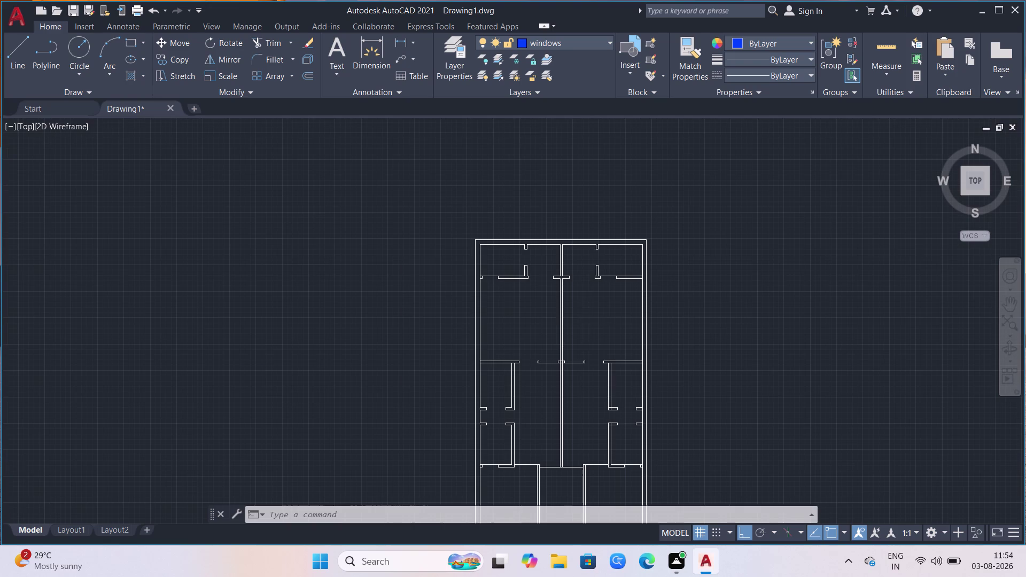
scroll(up, 3)
scroll(up, 3)
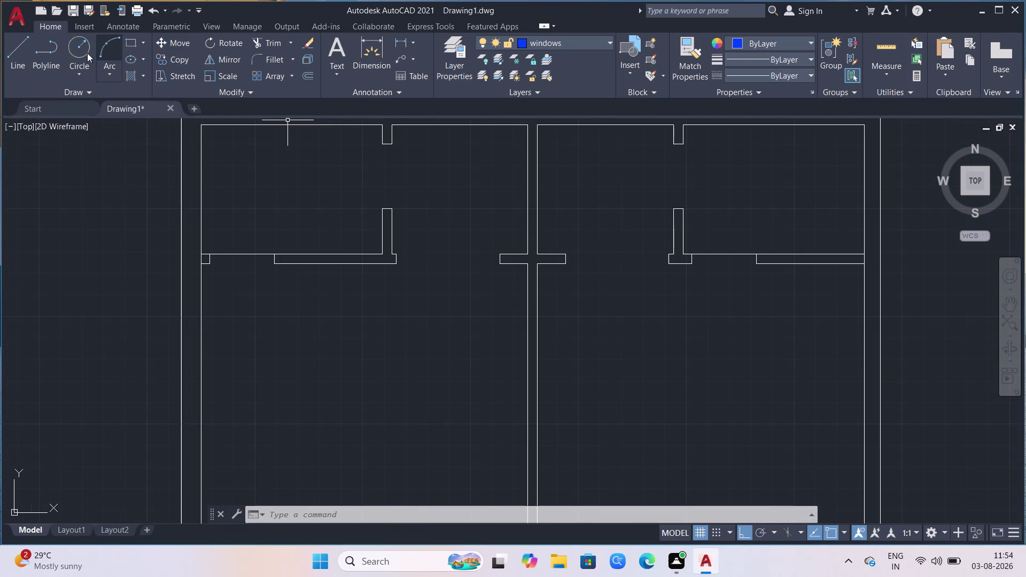
click(129, 43)
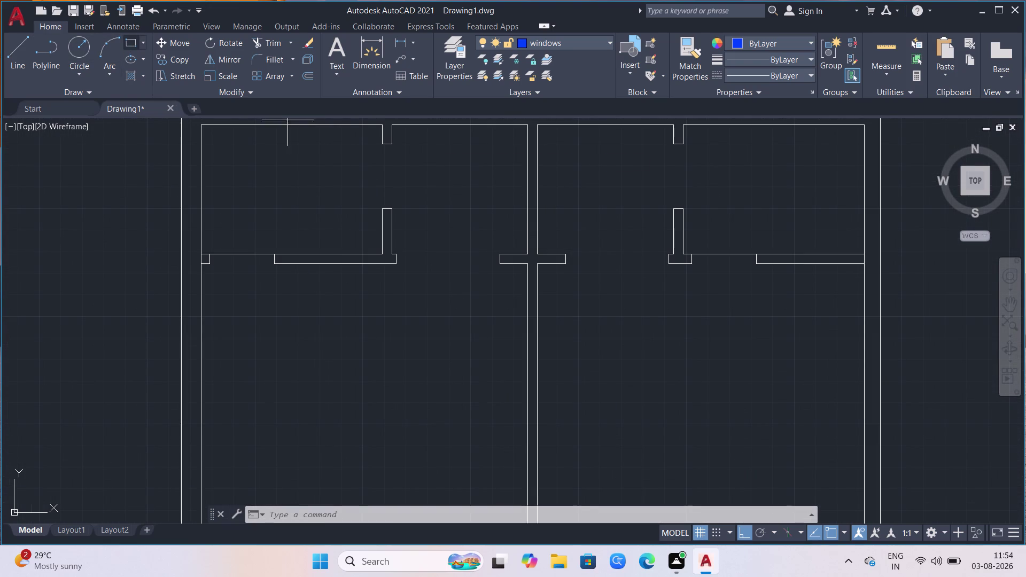
click(399, 255)
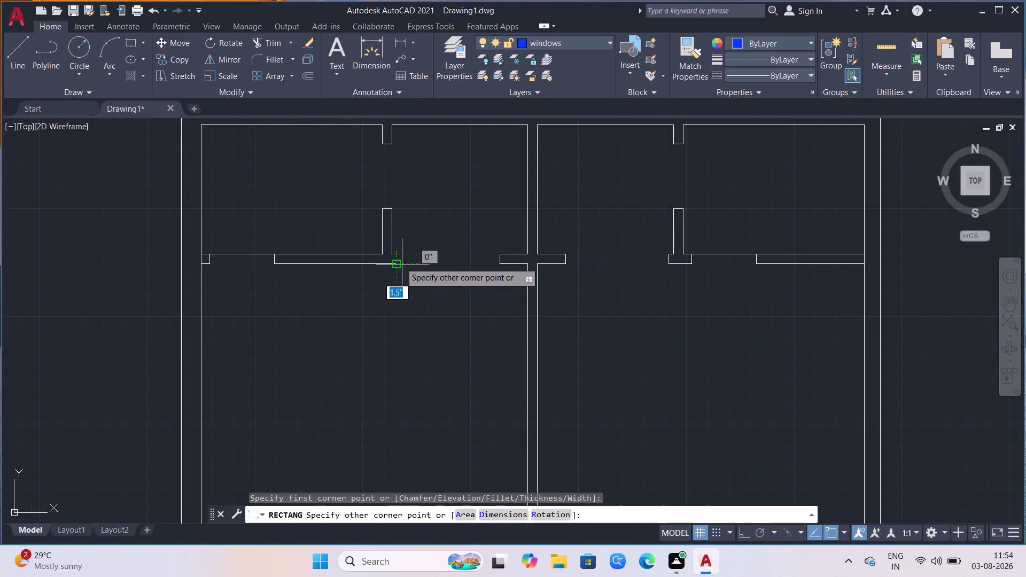
click(497, 265)
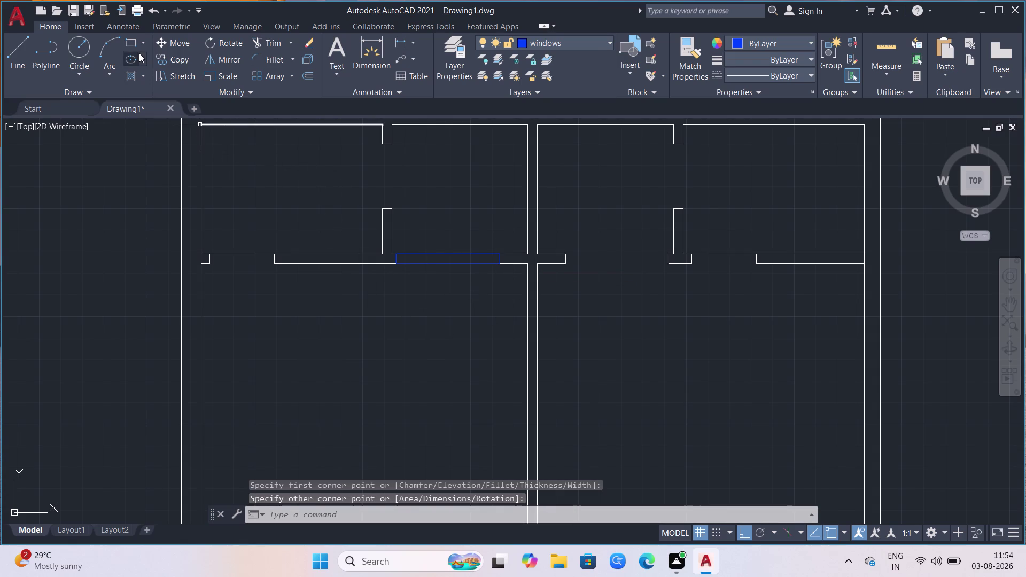
click(21, 51)
scroll(up, 3)
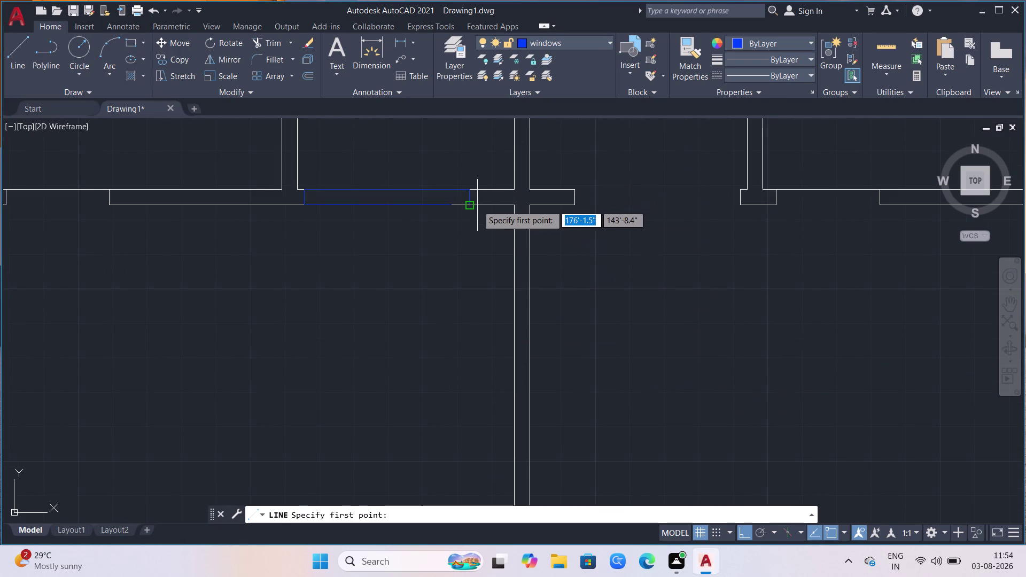
scroll(up, 3)
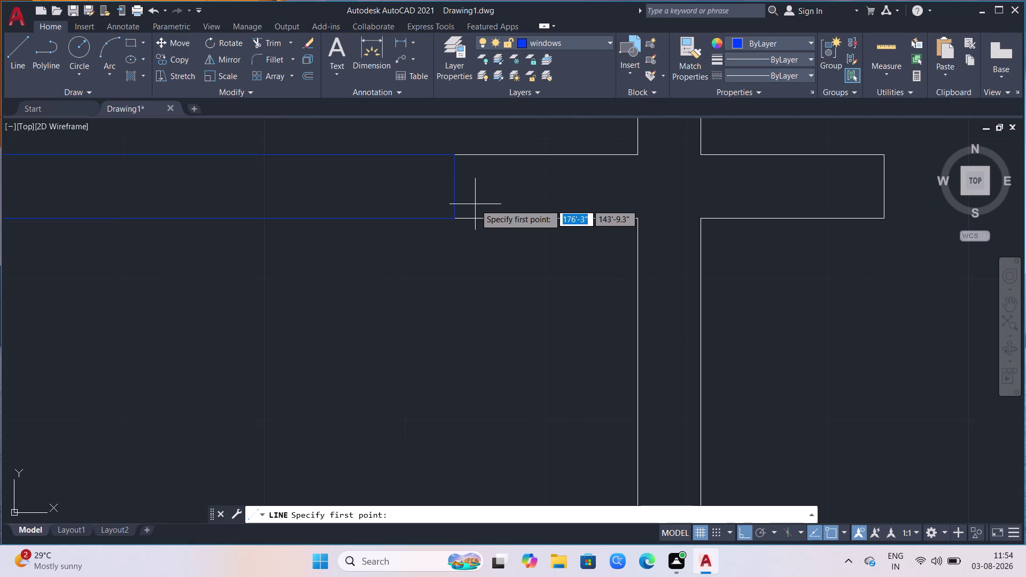
Draw the window's centre line from the right edge midpoint using m2p.
text(m2)
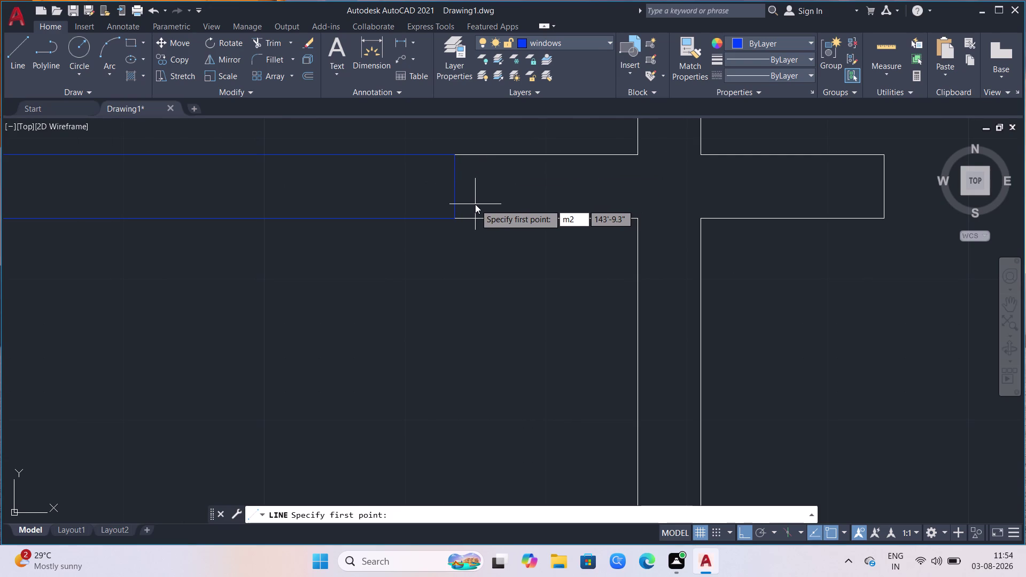
key(p)
key(Return)
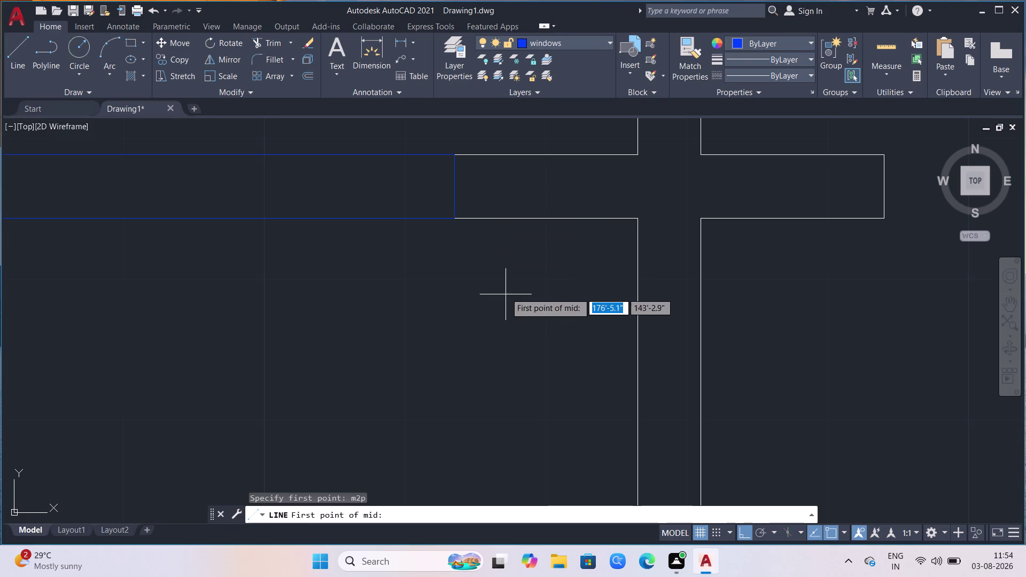
scroll(down, 3)
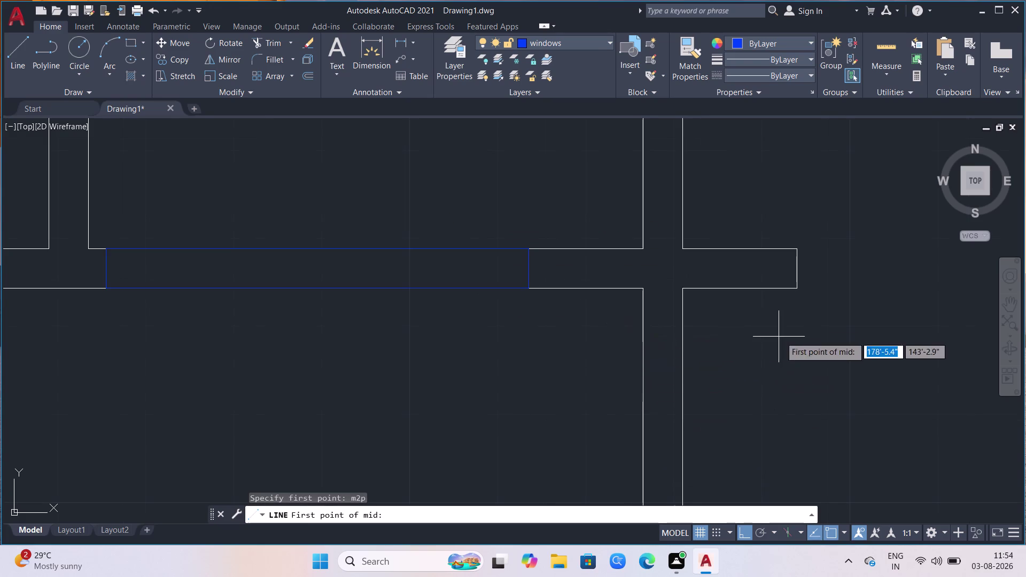
click(531, 290)
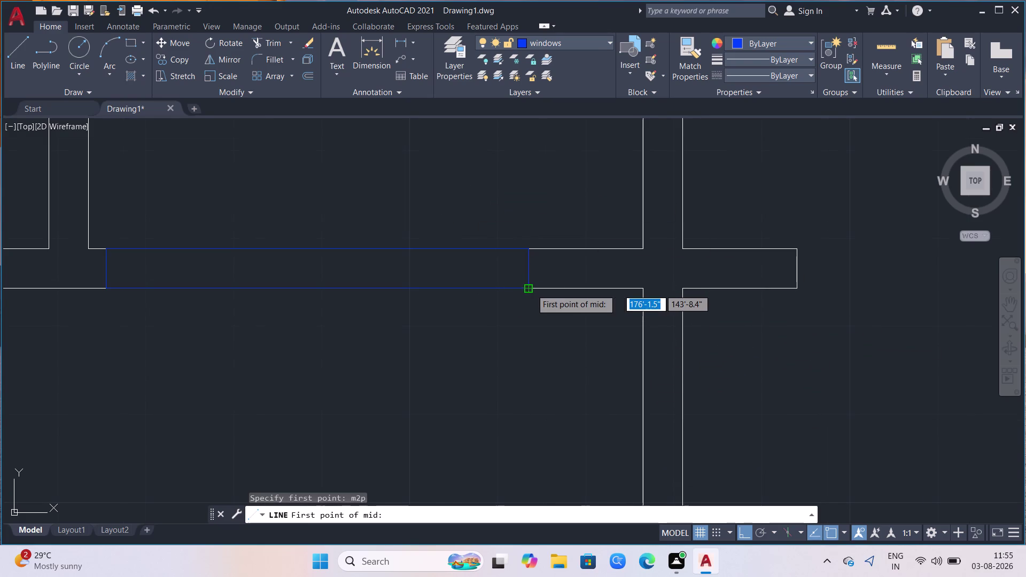
click(531, 250)
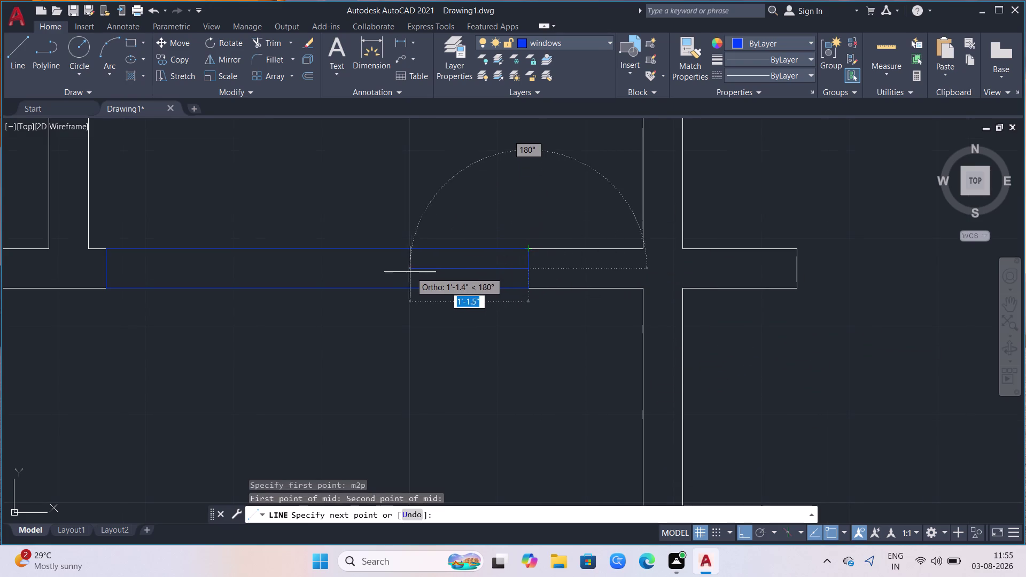
click(105, 268)
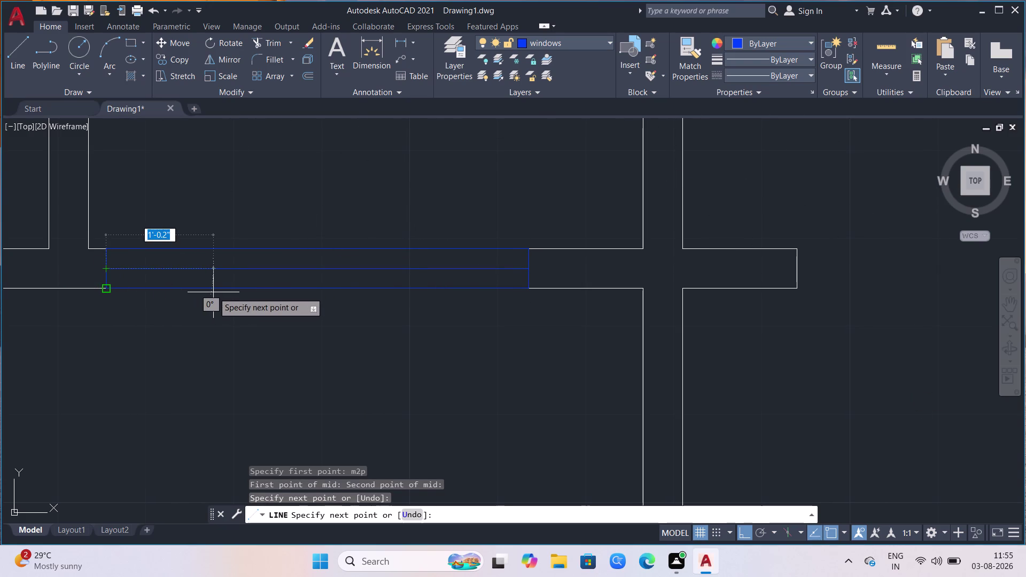
key(Escape)
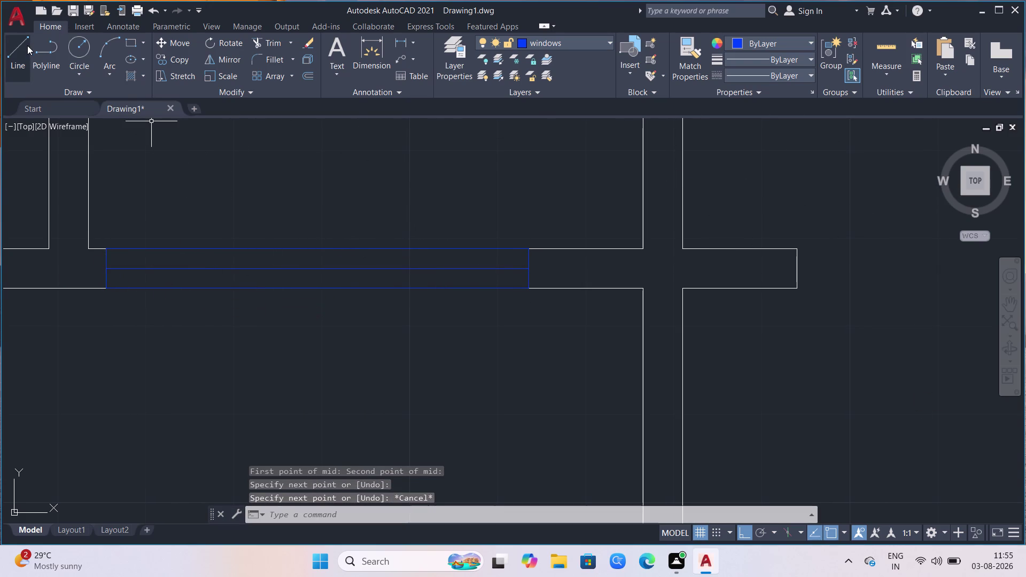
Draw the right end line 3 inches in from the lower right corner.
click(28, 46)
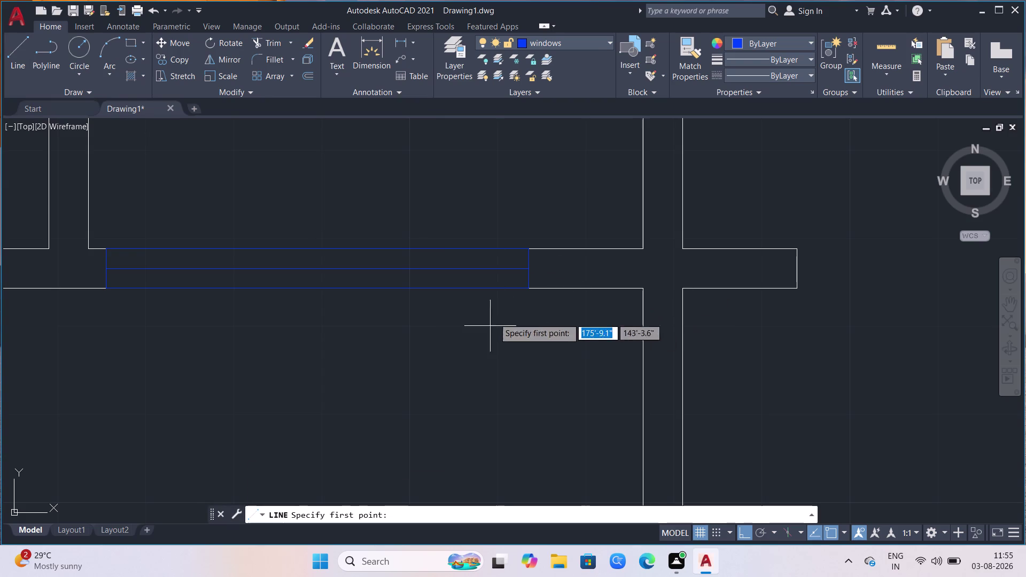
click(528, 288)
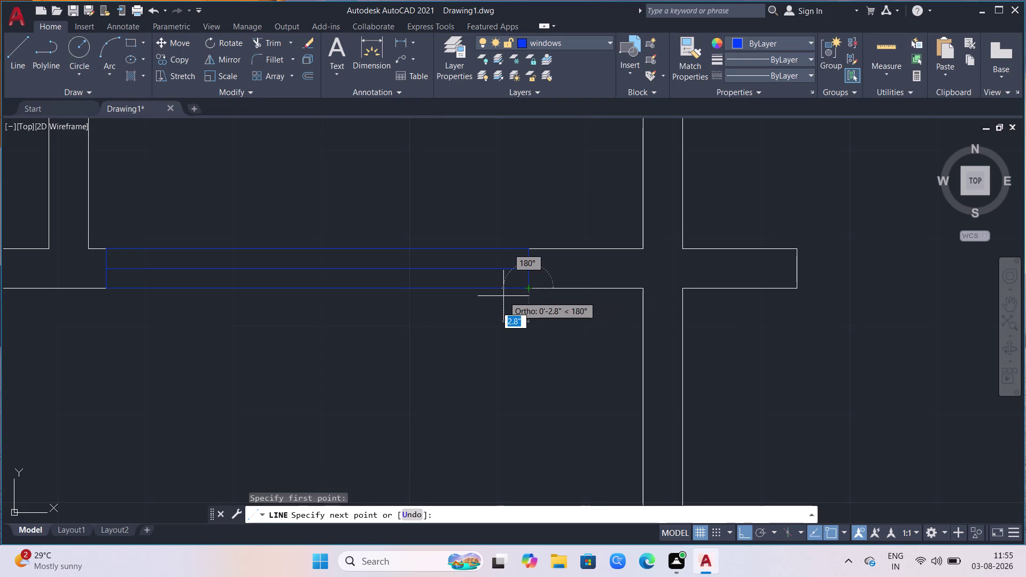
key(3)
key(apostrophe)
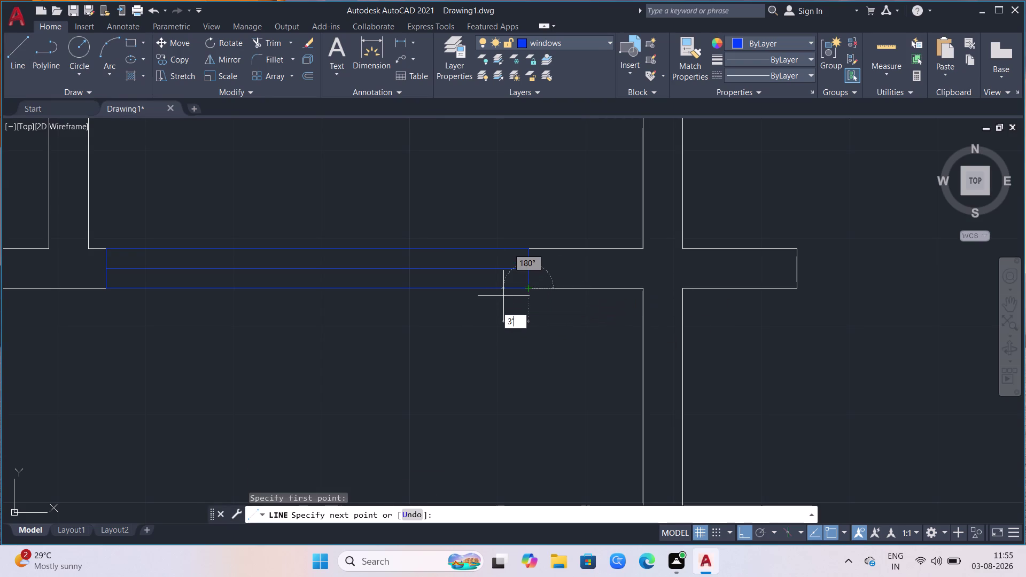
key(BackSpace)
key(apostrophe)
key(Return)
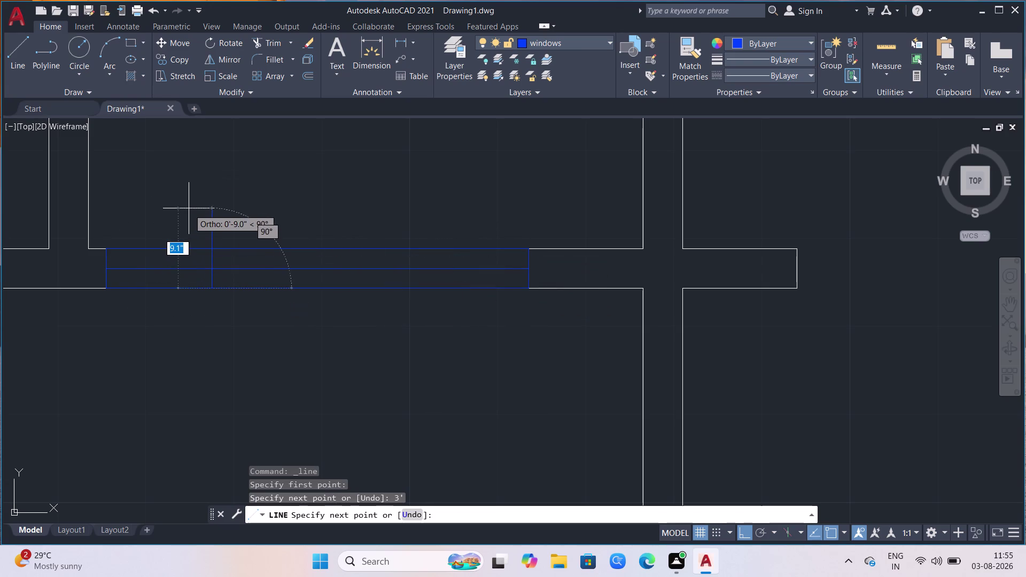
key(ctrl+z)
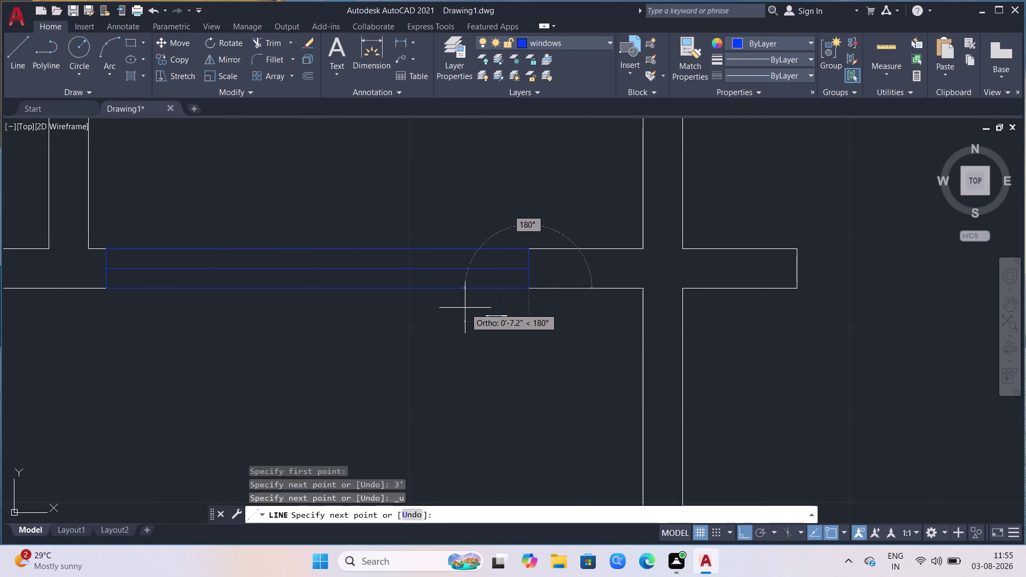
text(3')
key(Return)
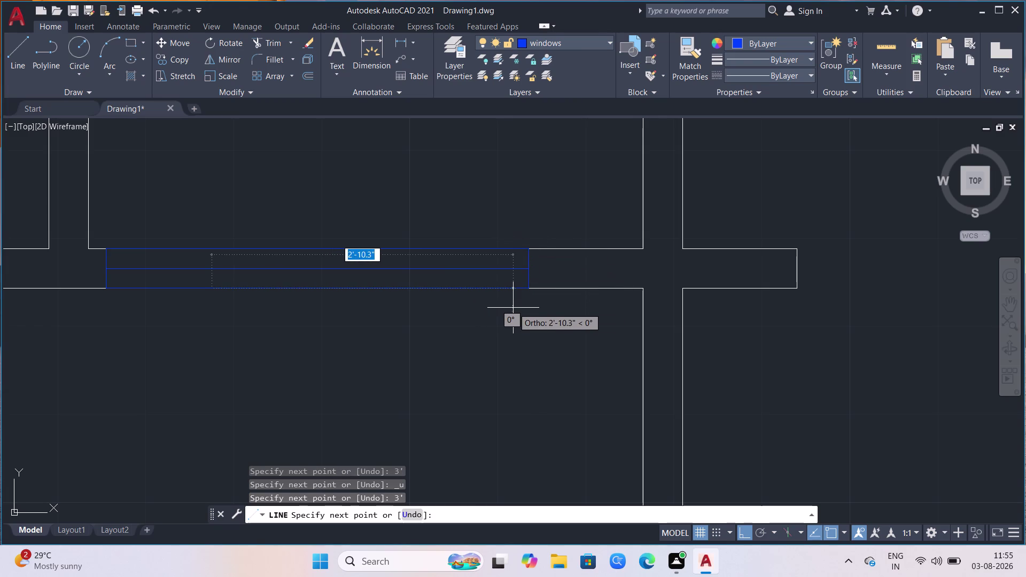
key(ctrl+z)
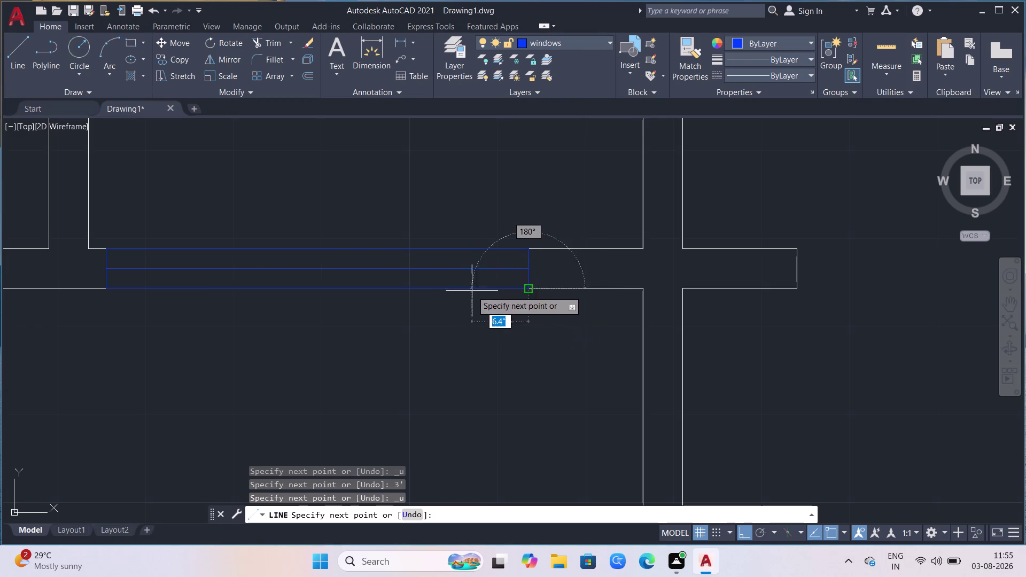
key(3)
key(Return)
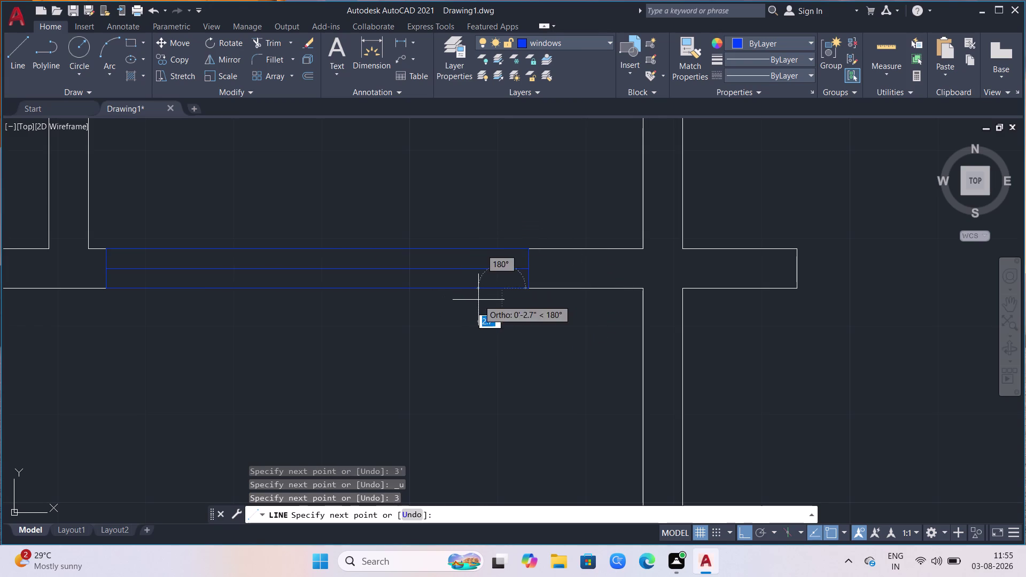
click(509, 254)
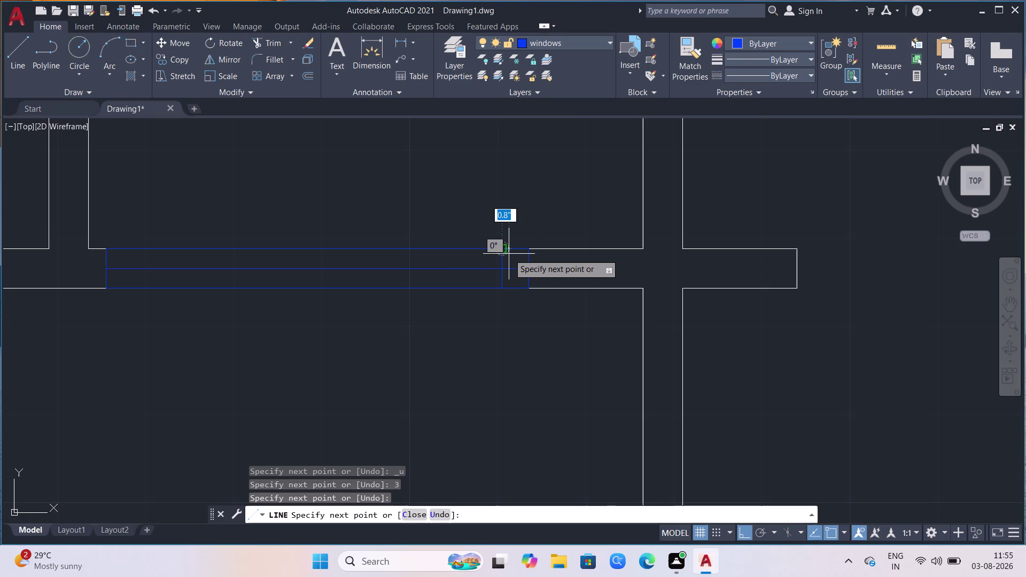
key(Escape)
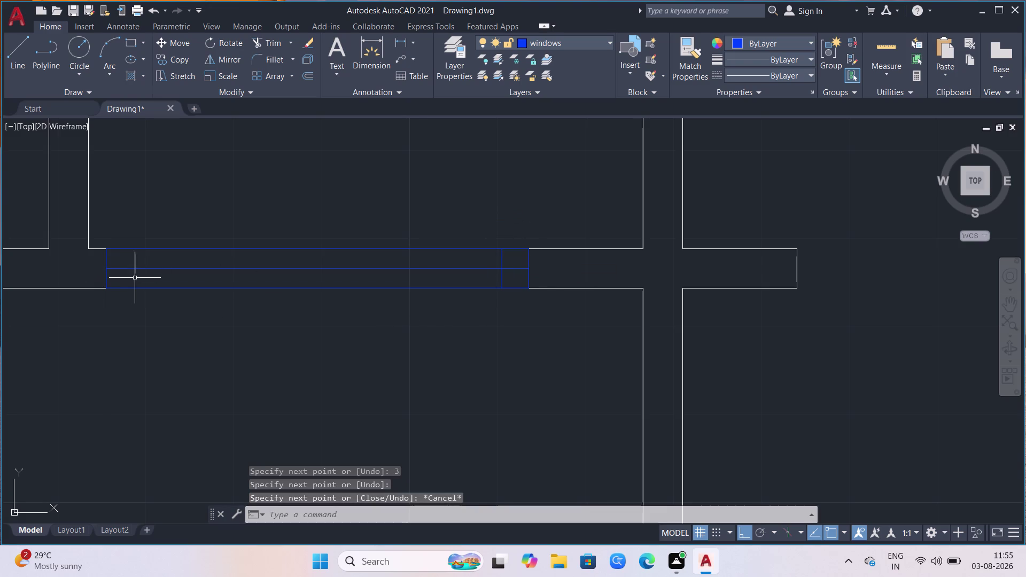
key(t)
key(Escape)
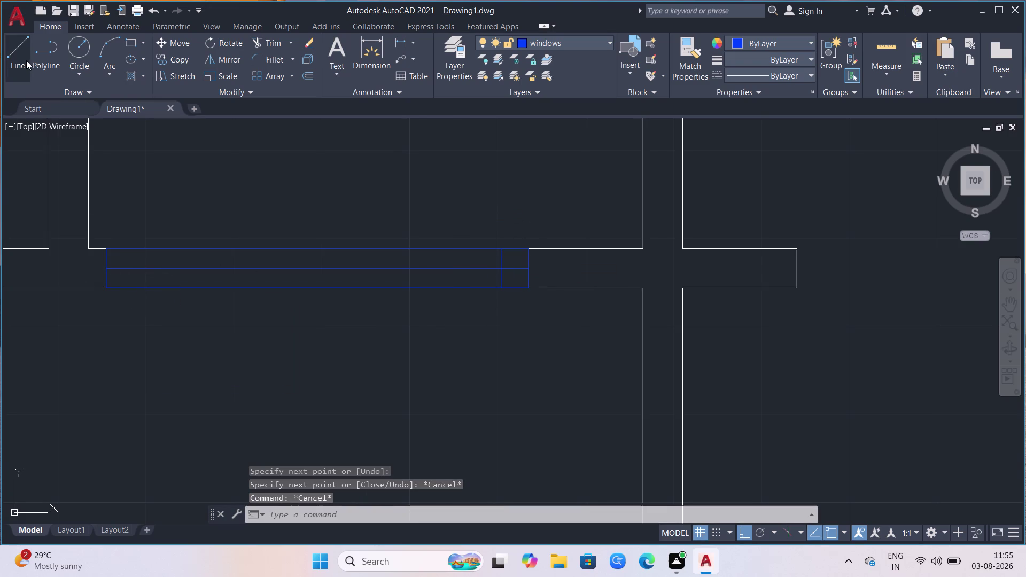
Draw the left end line 3 inches in from the lower left corner.
click(27, 60)
click(111, 287)
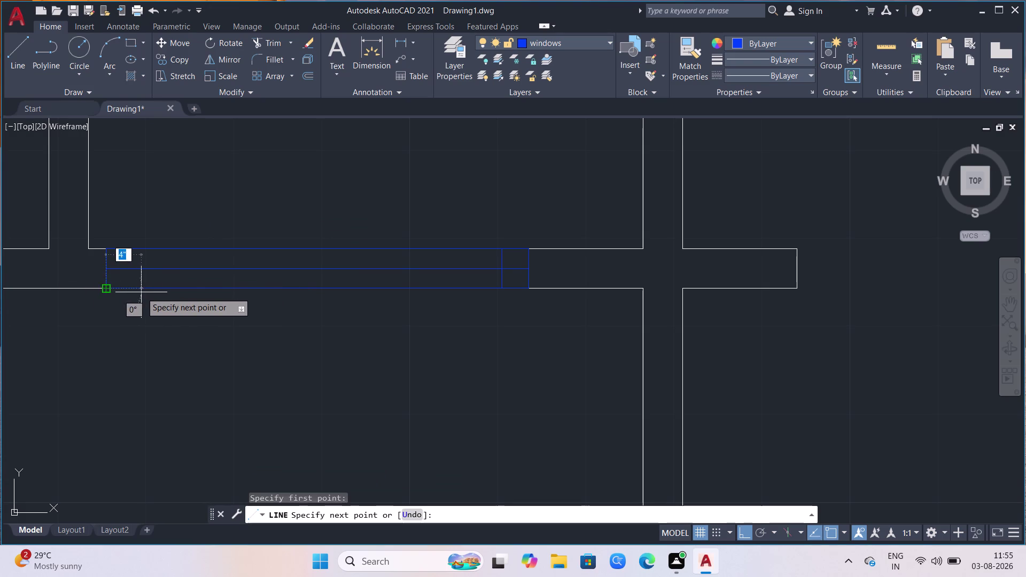
key(3)
key(Return)
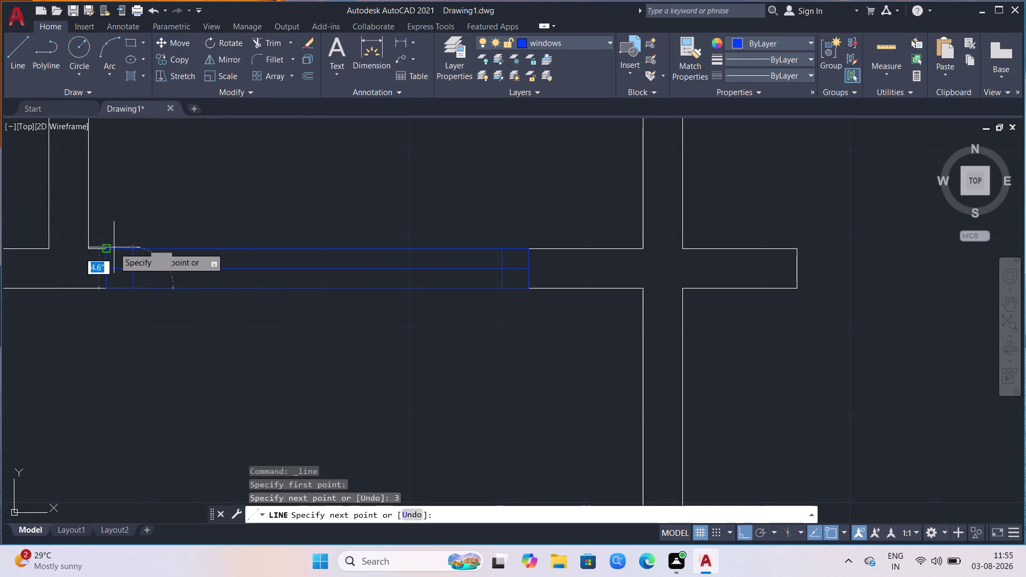
click(136, 250)
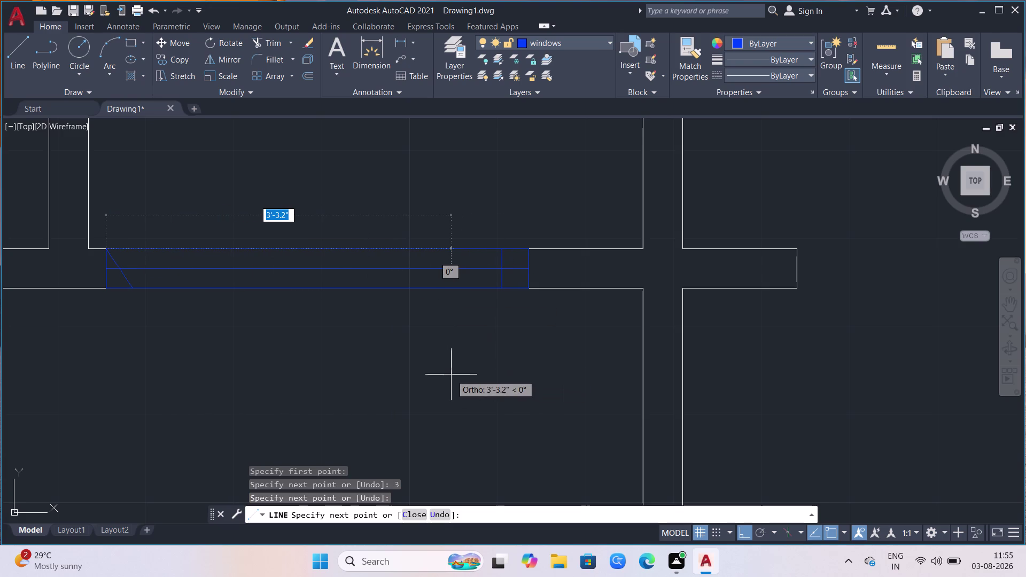
key(ctrl+z)
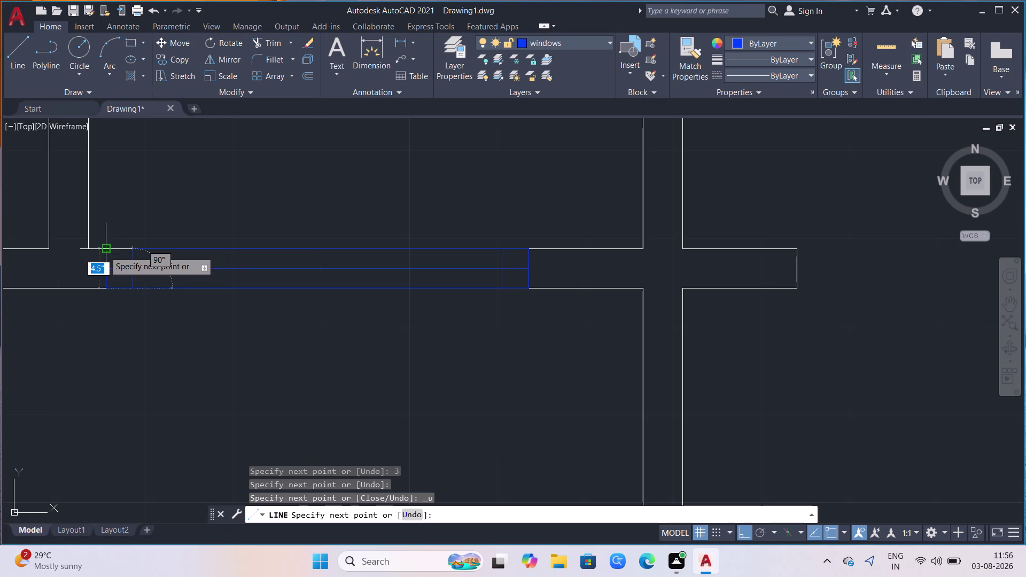
click(135, 253)
key(Escape)
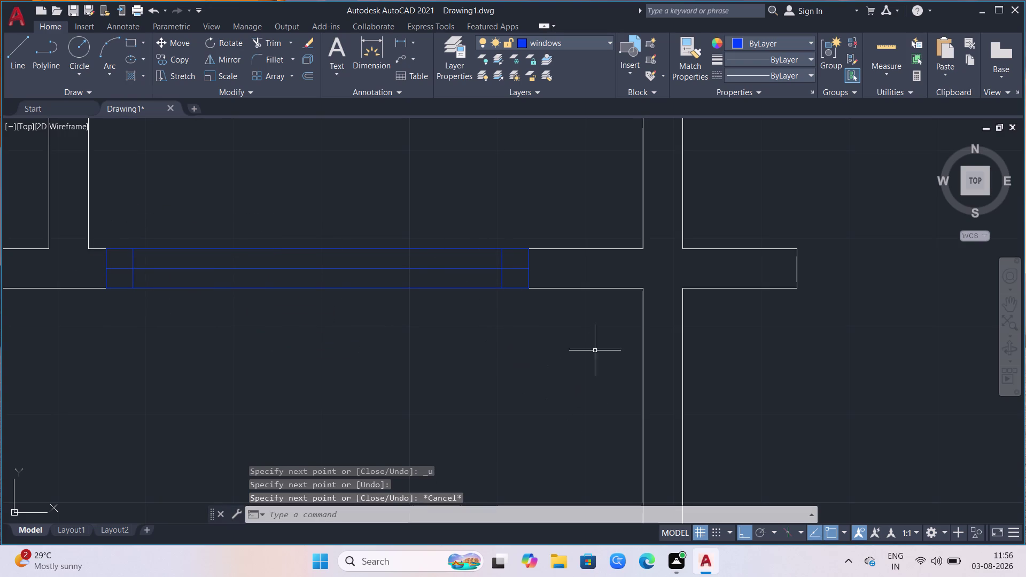
scroll(down, 3)
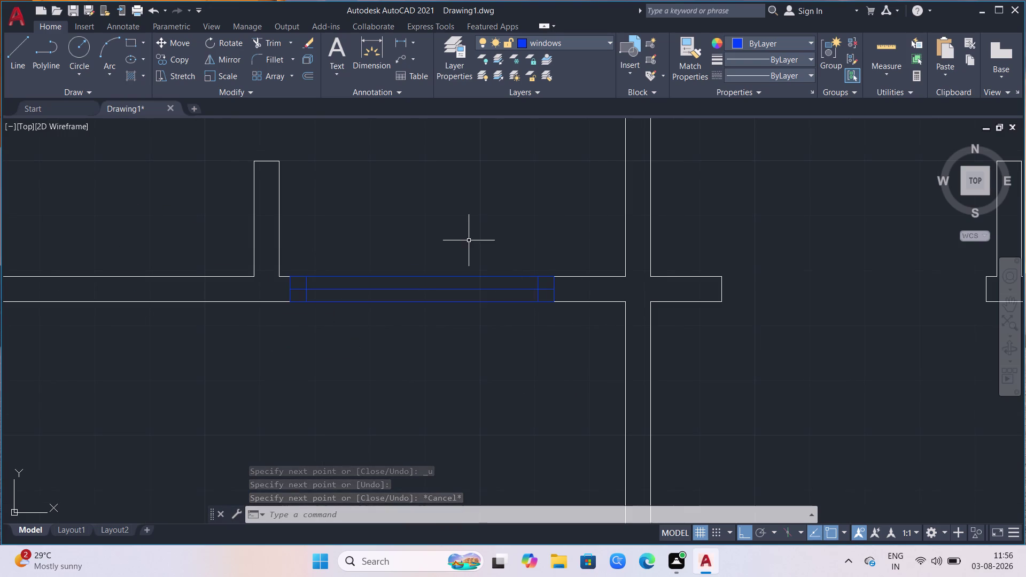
Select all the lines of the window symbol.
click(468, 240)
click(385, 314)
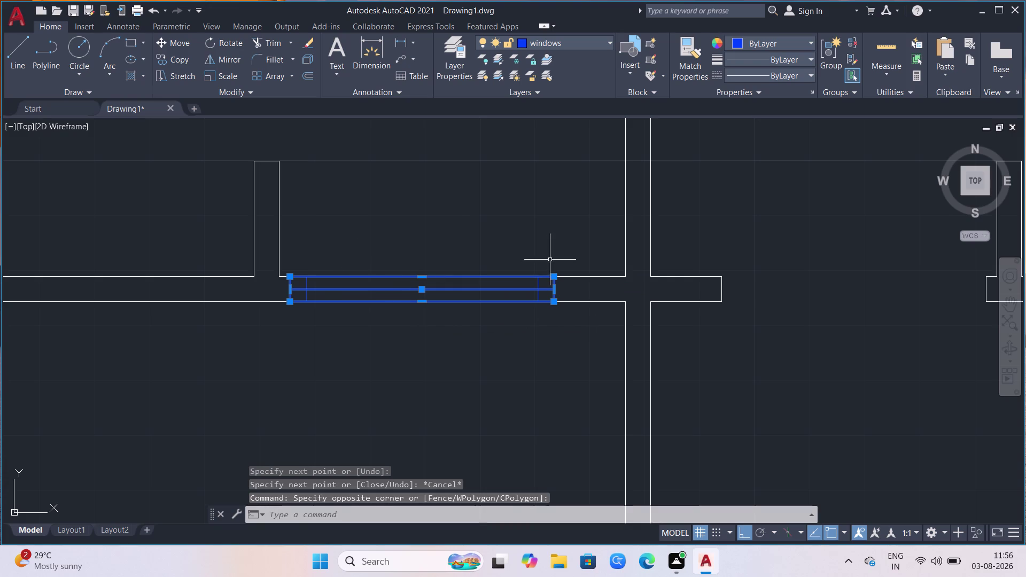
drag(551, 259, 546, 264)
click(509, 303)
drag(361, 238, 331, 276)
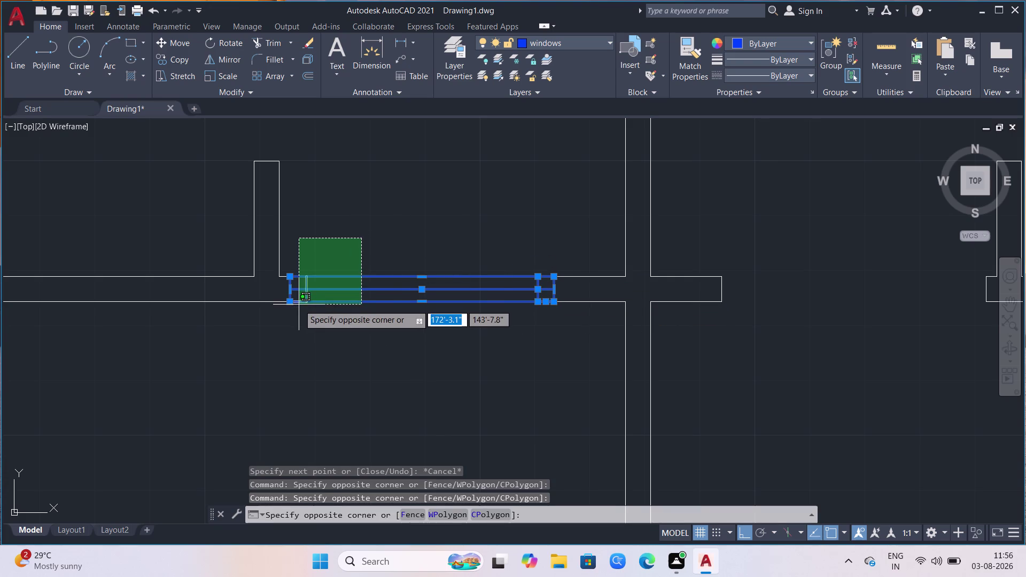
click(298, 305)
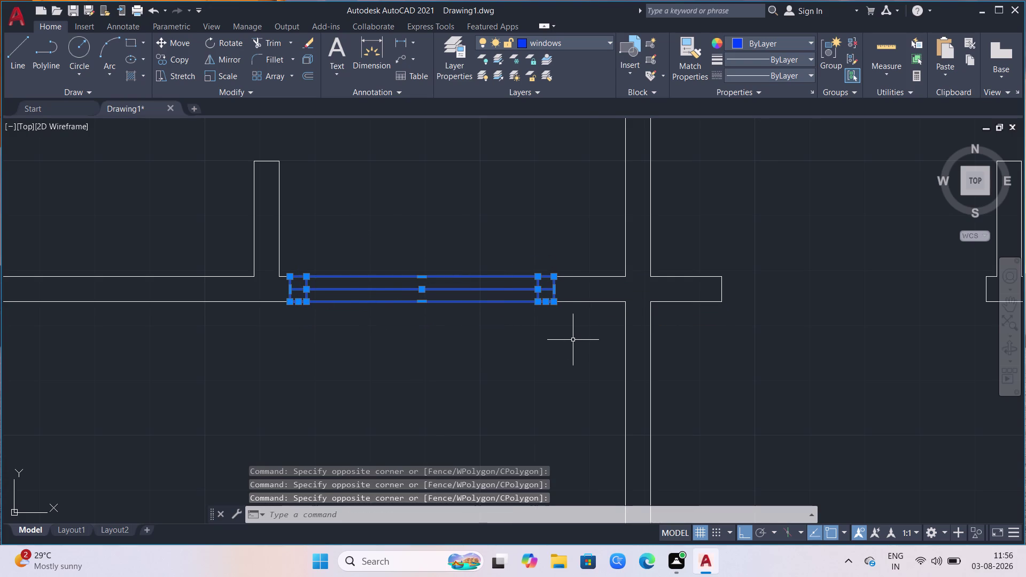
Copy the window symbol from its lower right corner into the opening to the right.
text(co)
key(Return)
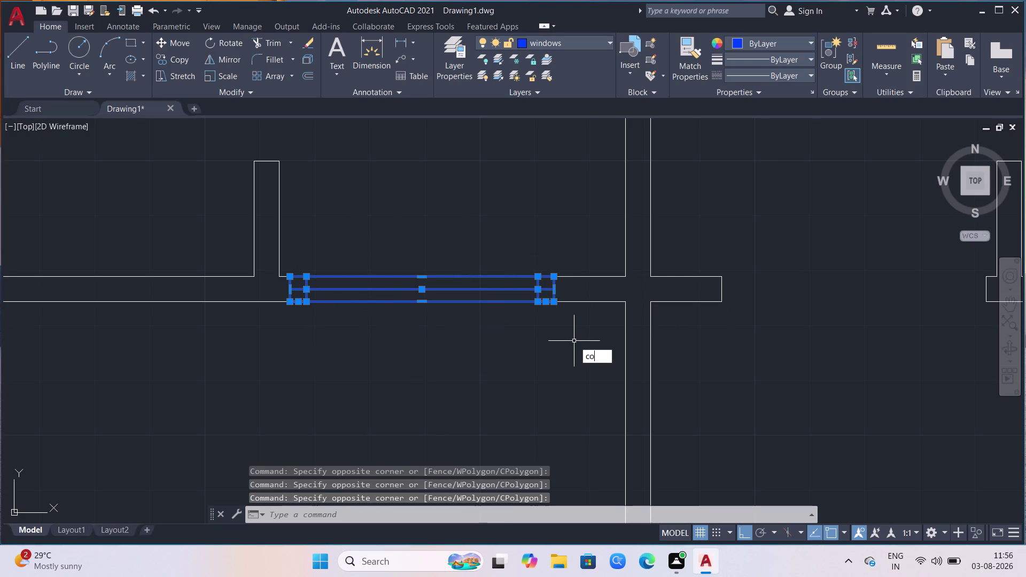
click(554, 304)
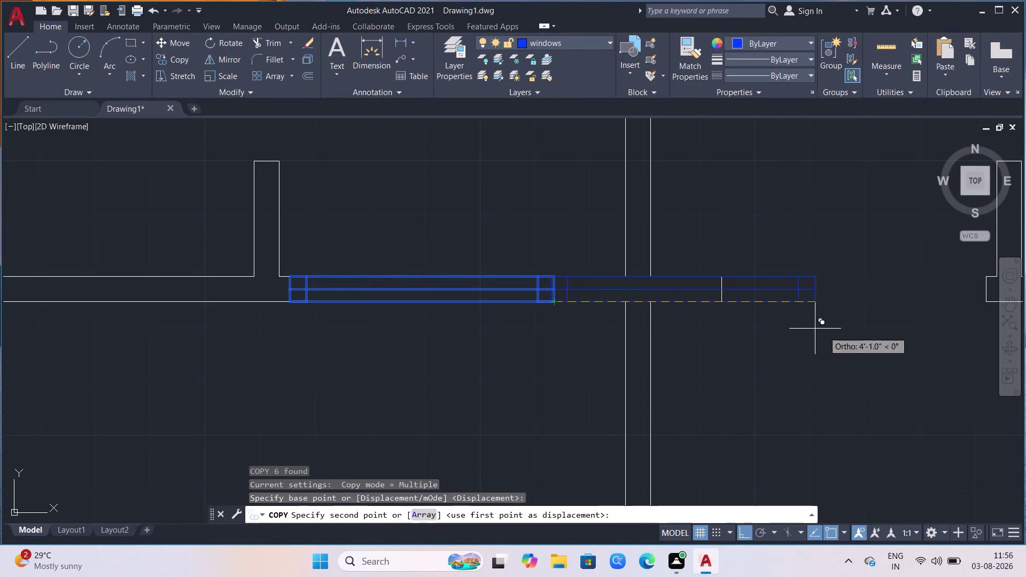
scroll(down, 3)
scroll(up, 3)
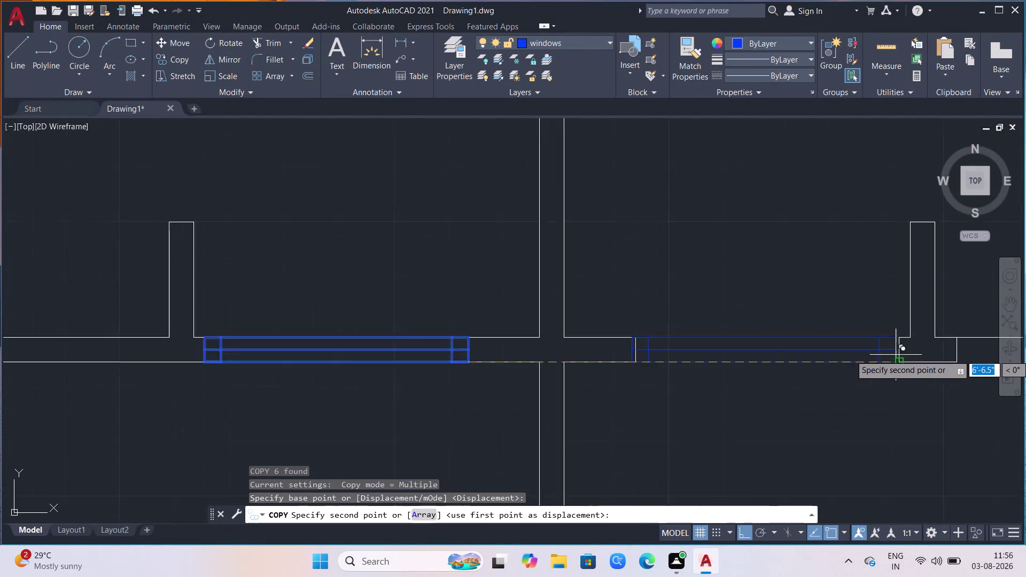
scroll(up, 3)
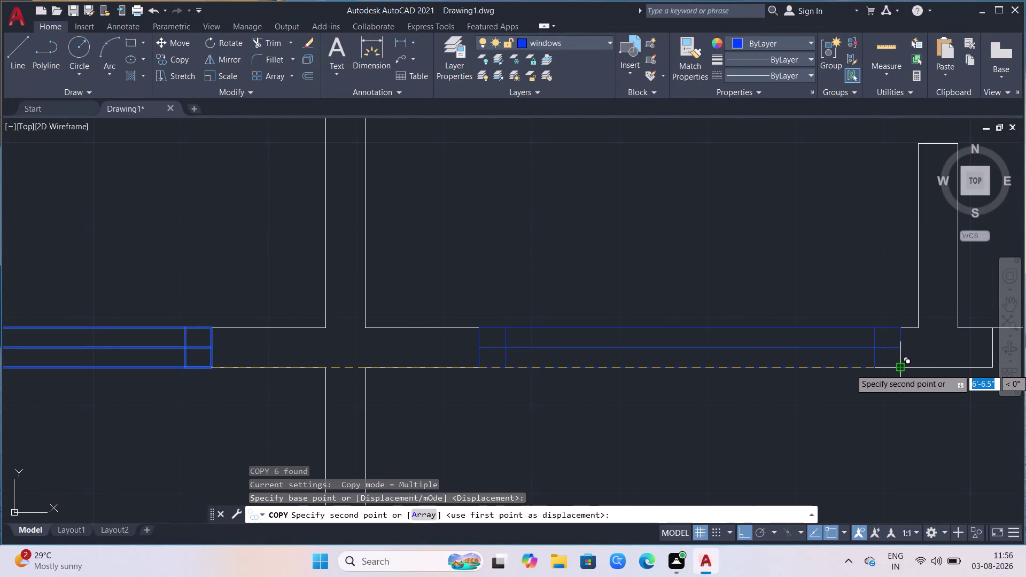
click(900, 369)
key(Escape)
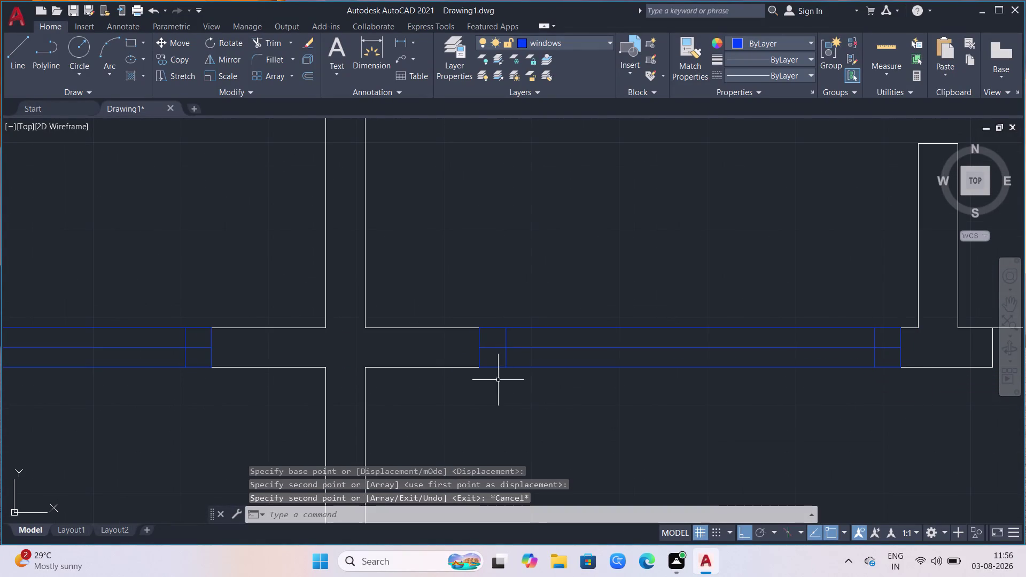
scroll(down, 3)
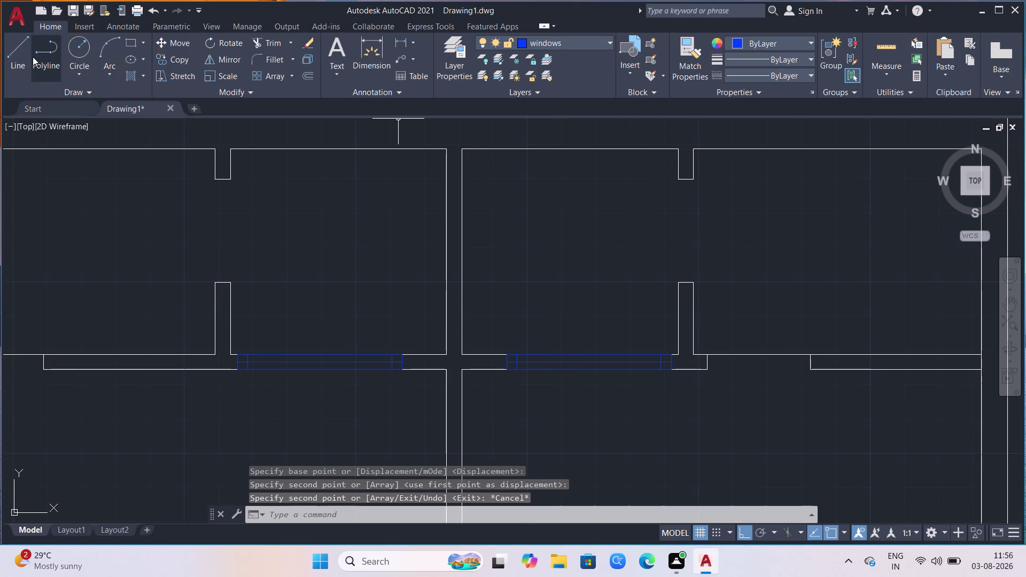
Draw window rectangles in the side-wall openings of the right and left upper rooms.
click(26, 52)
click(128, 36)
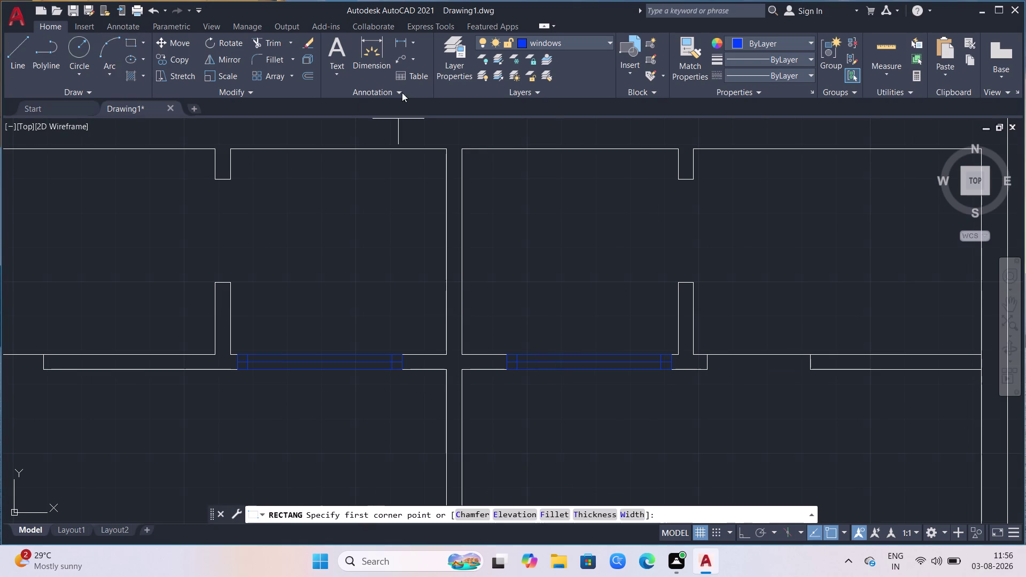
click(677, 179)
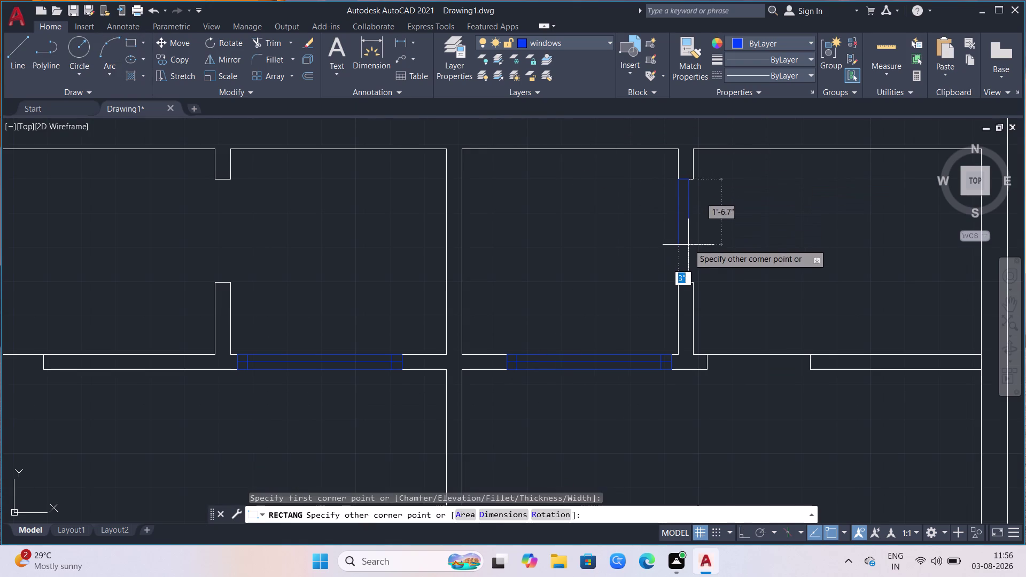
click(693, 283)
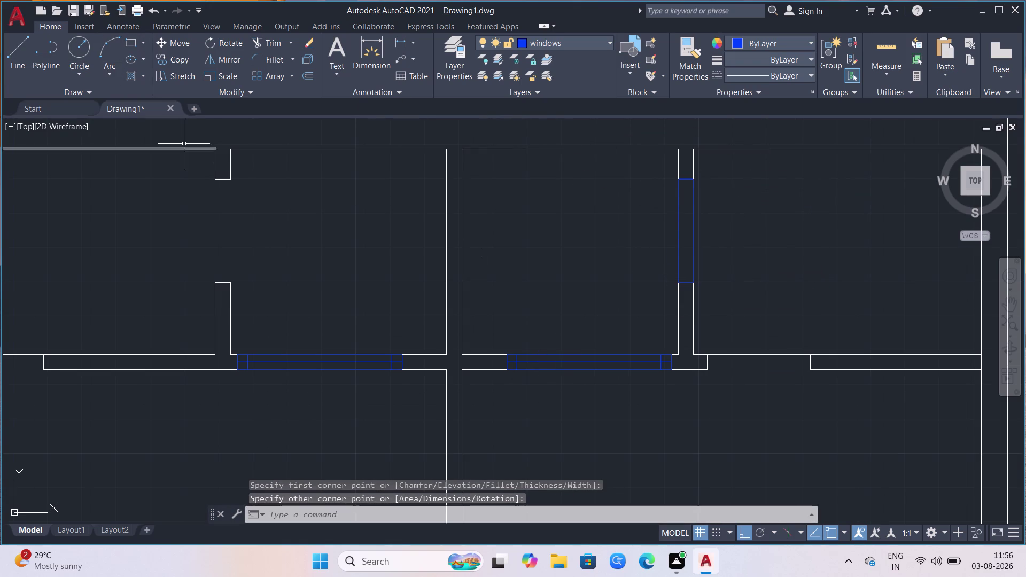
click(129, 43)
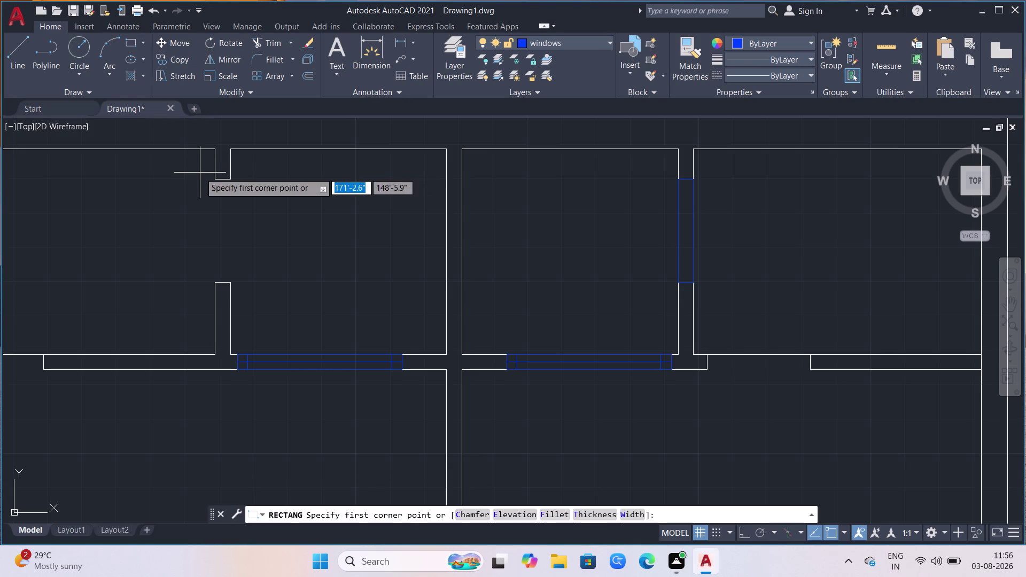
click(219, 182)
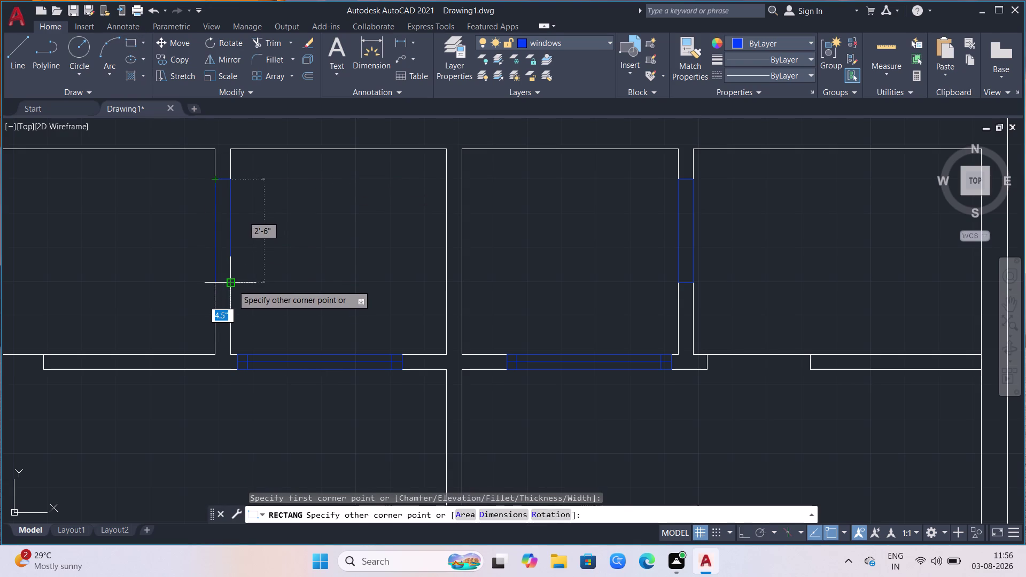
click(233, 285)
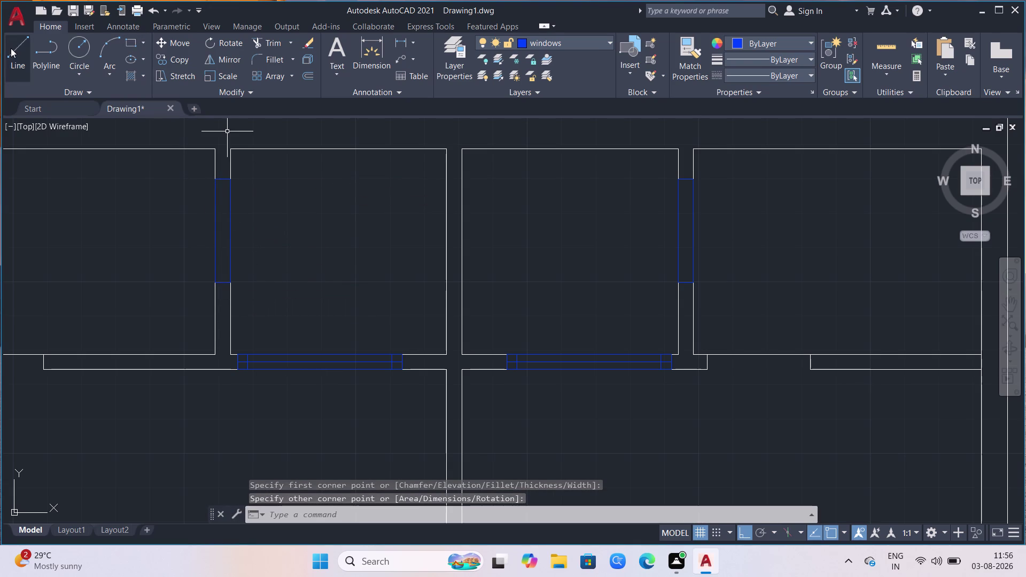
Draw a centre line through the left window using the m2p midpoint snap.
click(11, 48)
key(m)
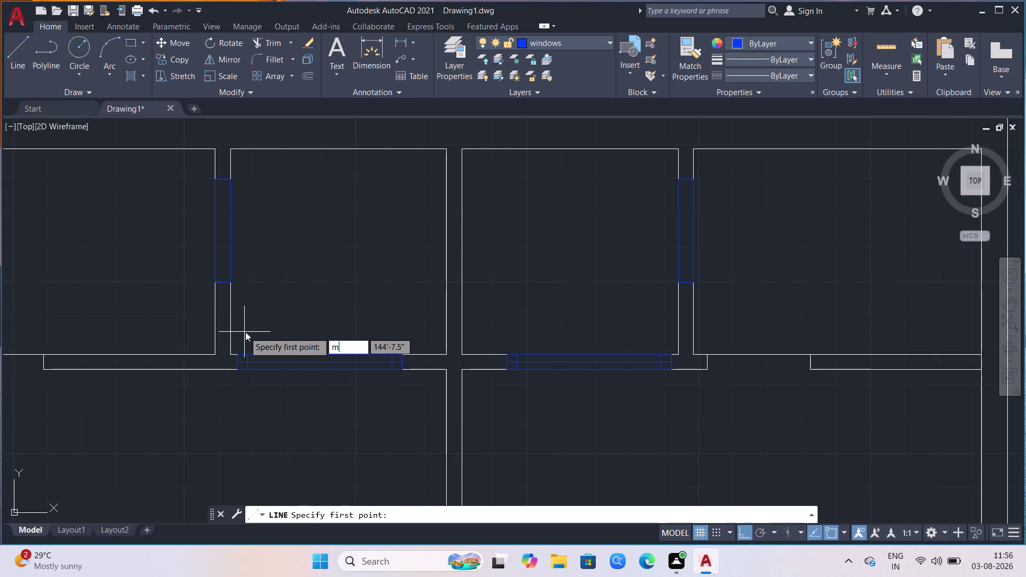
key(2)
key(p)
key(Return)
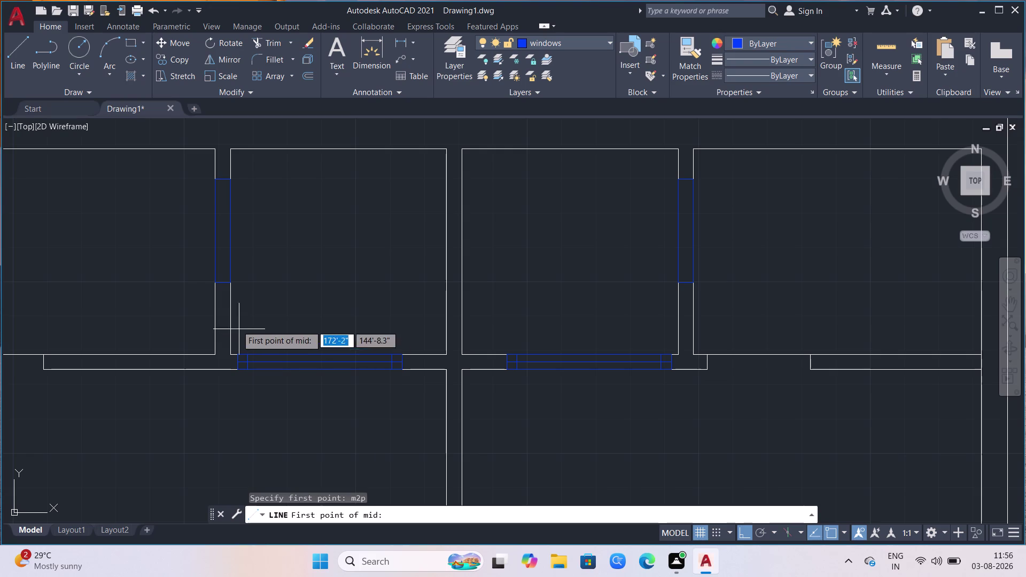
click(219, 282)
click(228, 284)
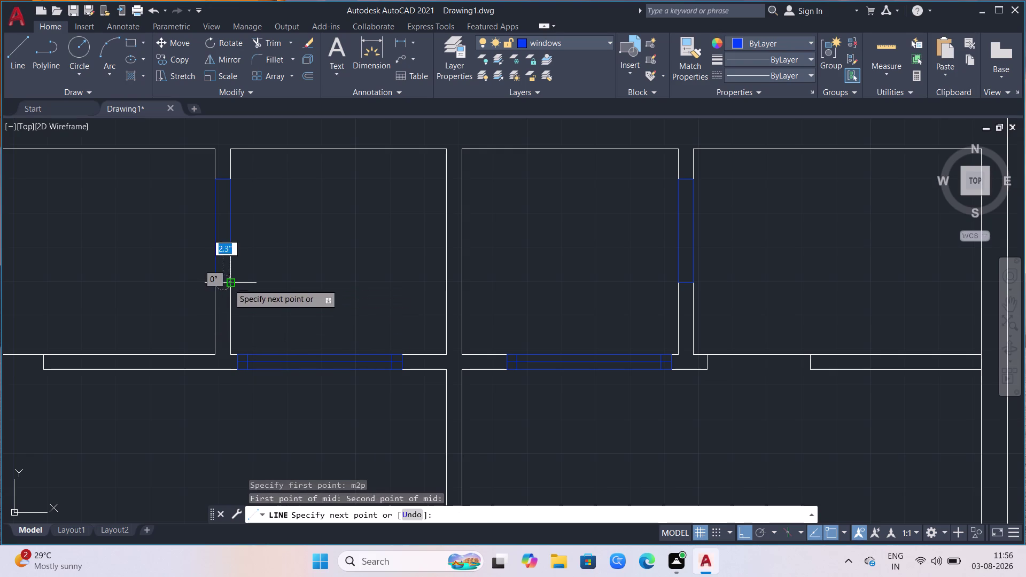
click(224, 178)
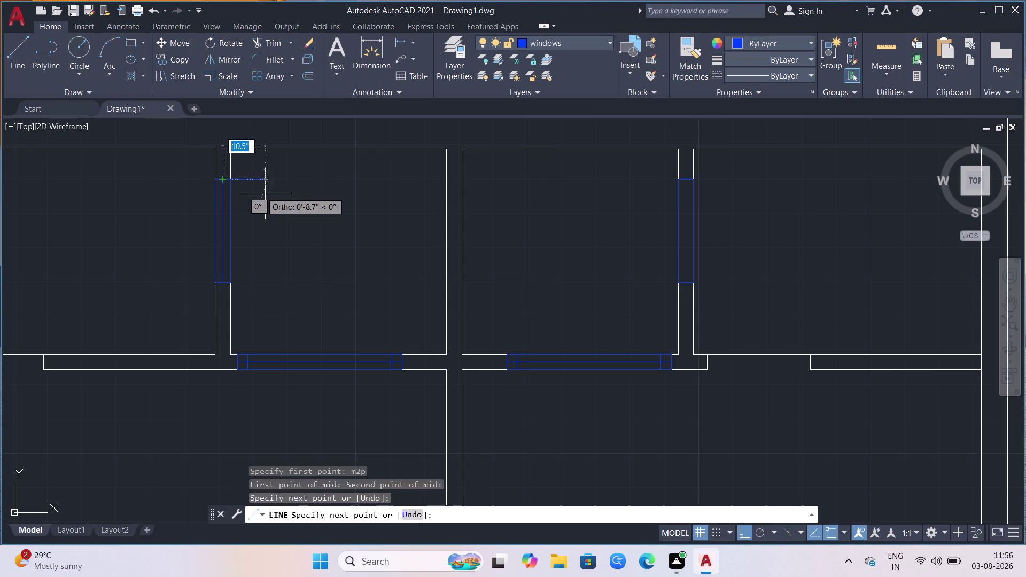
key(Escape)
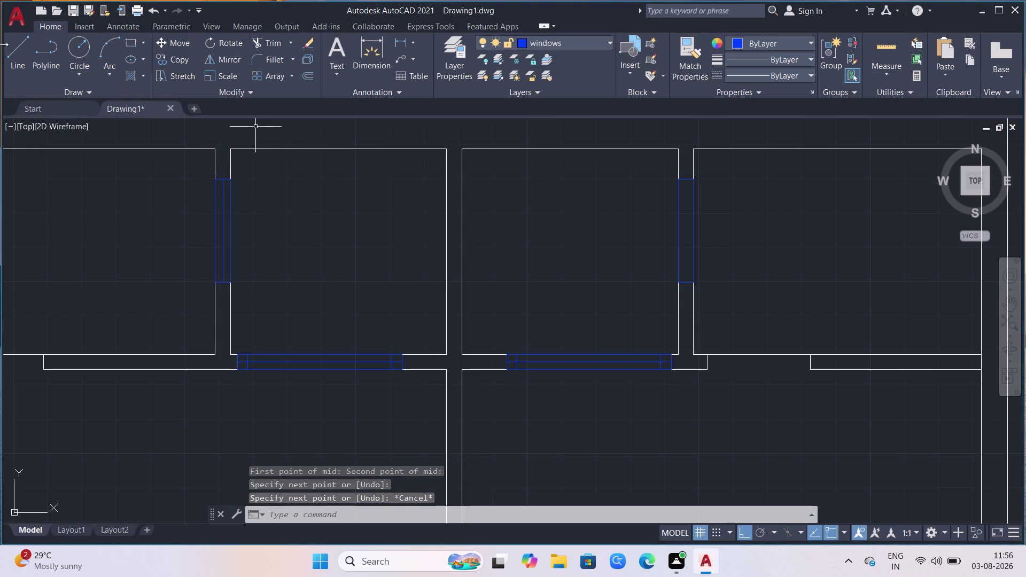
click(224, 219)
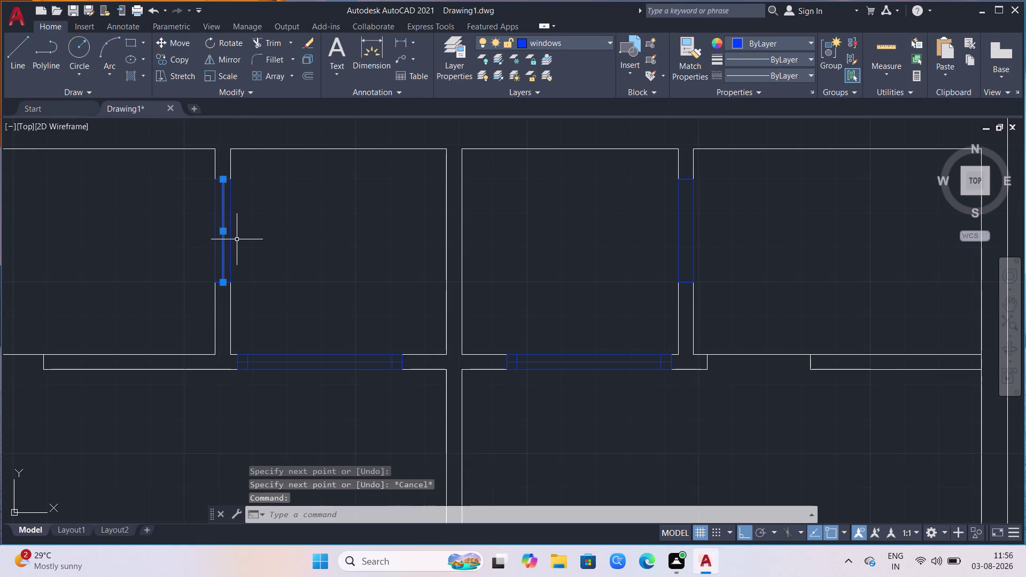
Copy the window centre line into the right-hand side window using CO.
key(c)
key(o)
key(Return)
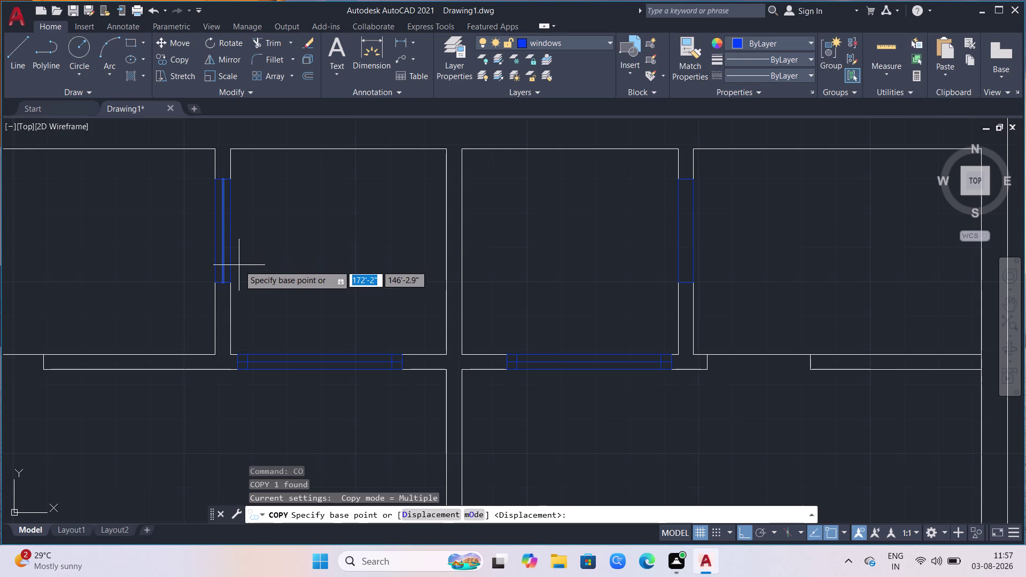
click(234, 278)
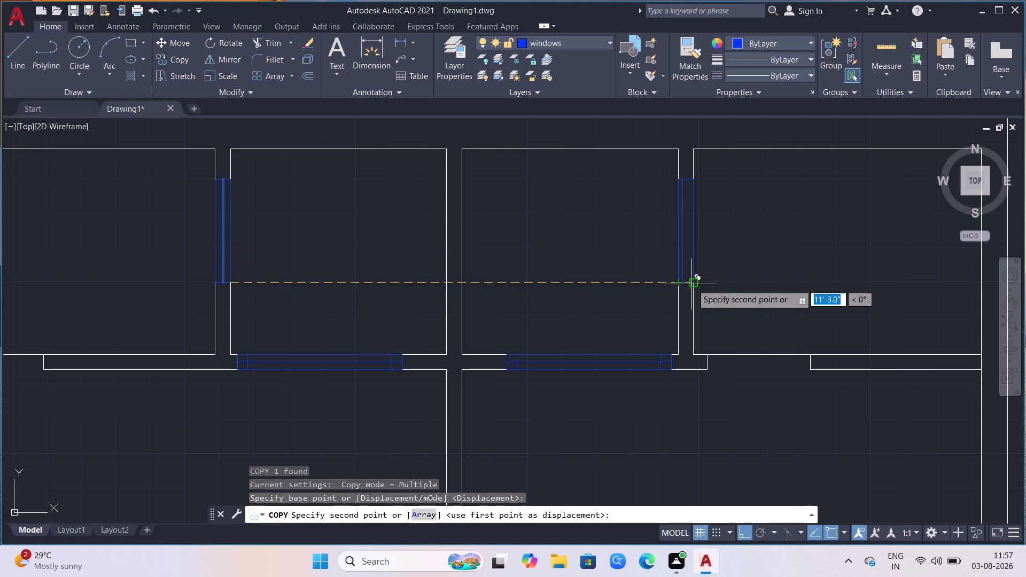
click(694, 284)
key(Escape)
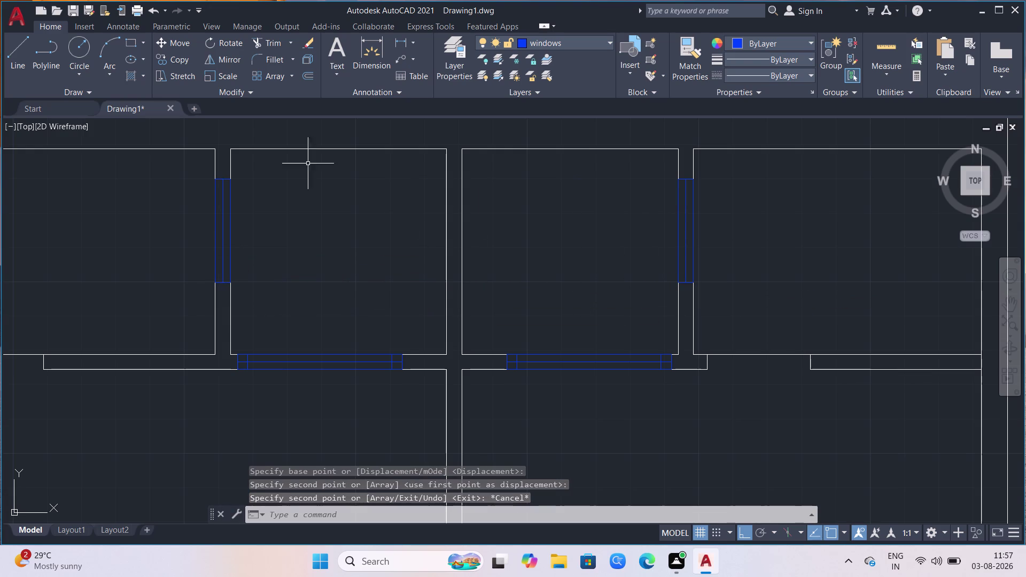
Draw a 3-unit jamb line at the right window's lower end.
click(24, 55)
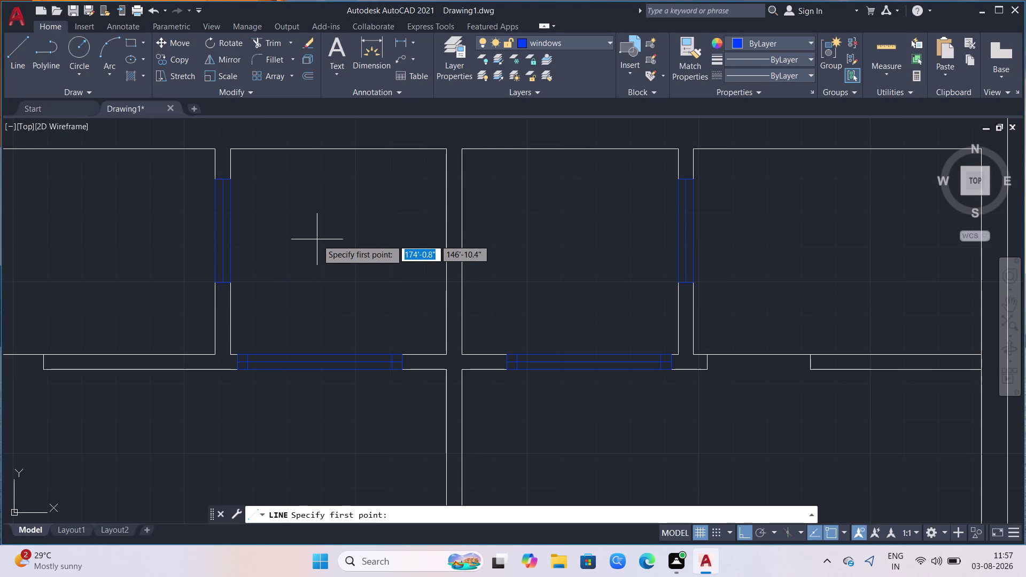
key(Escape)
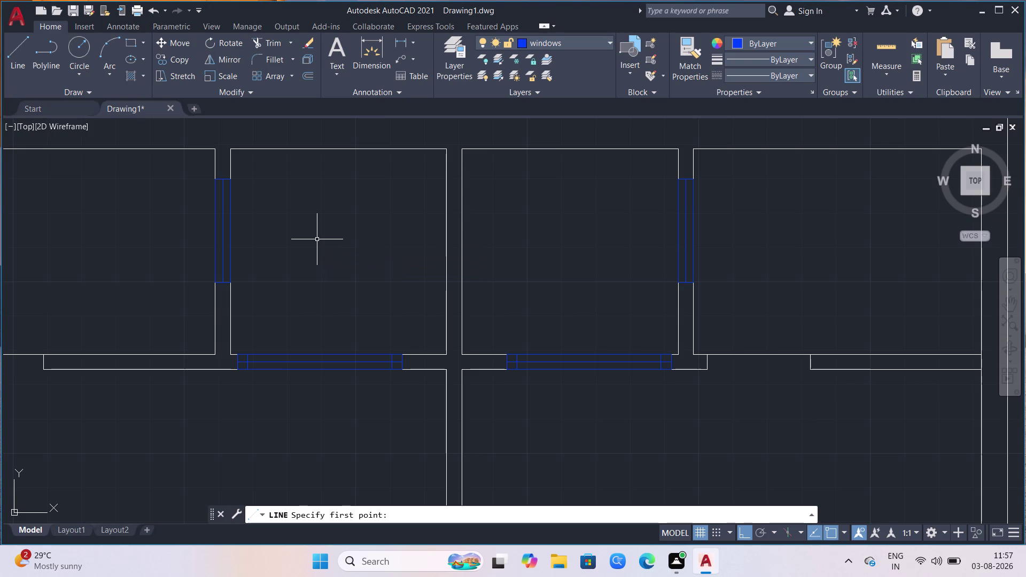
key(l)
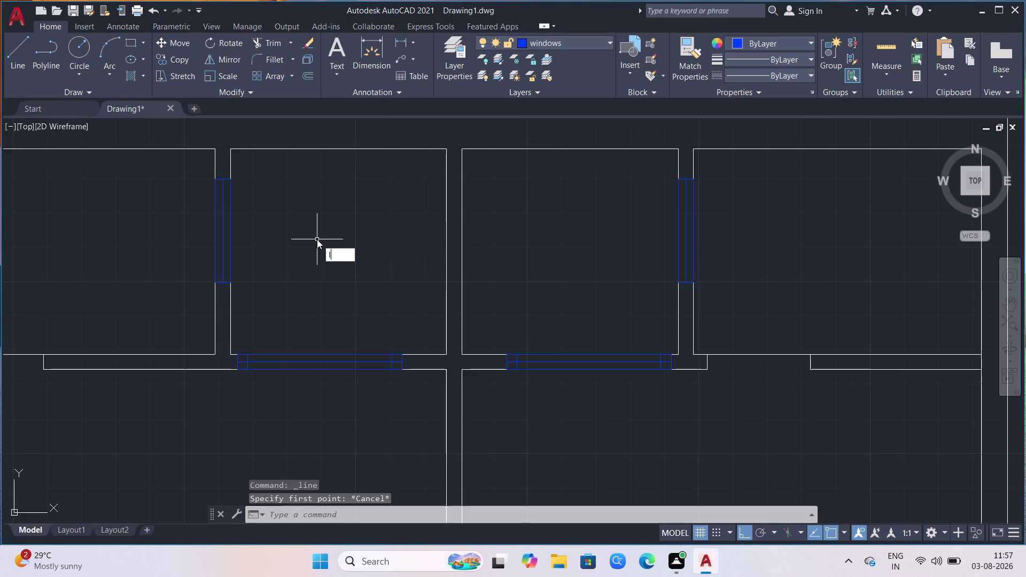
key(Return)
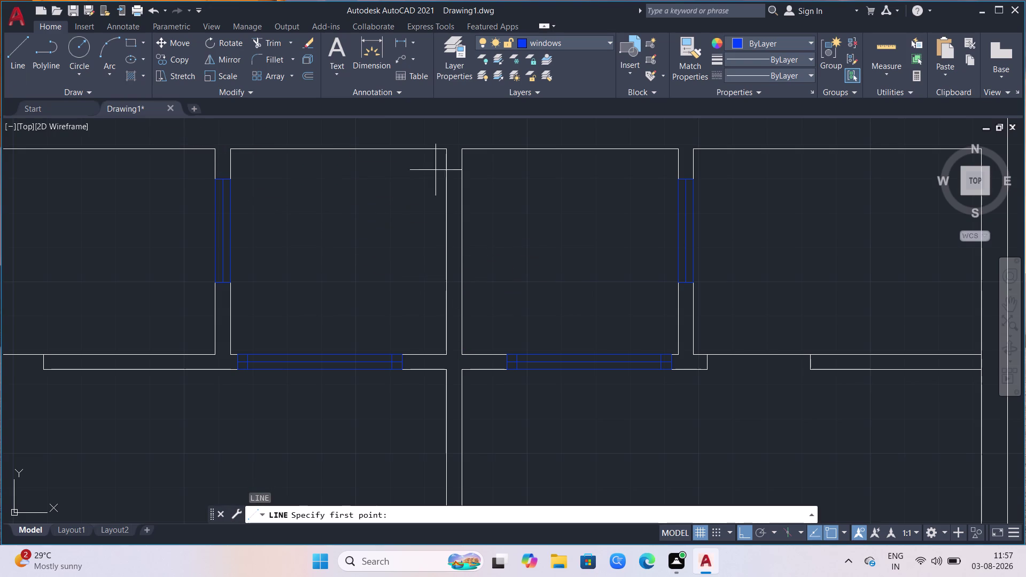
click(695, 284)
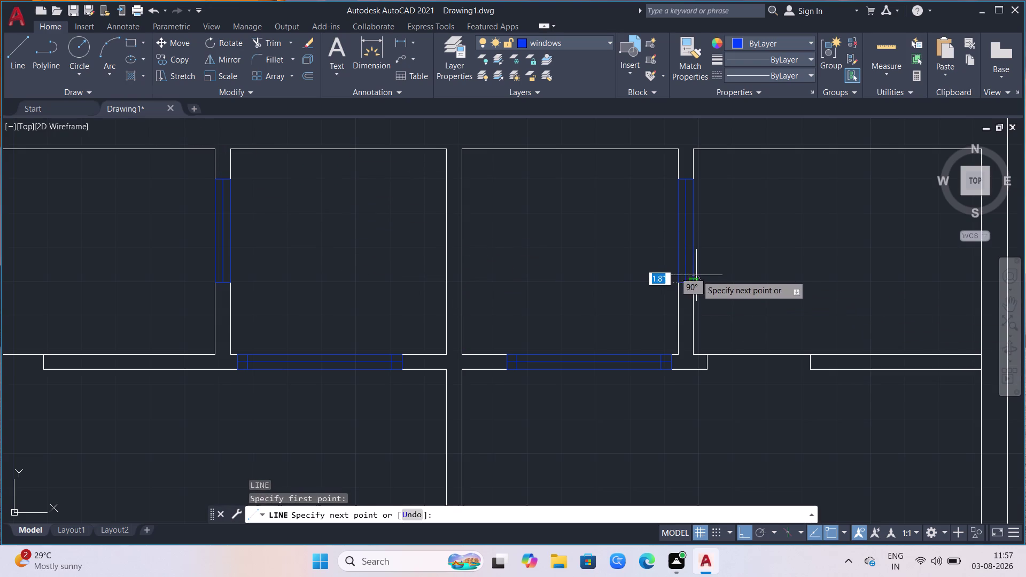
key(3)
key(Return)
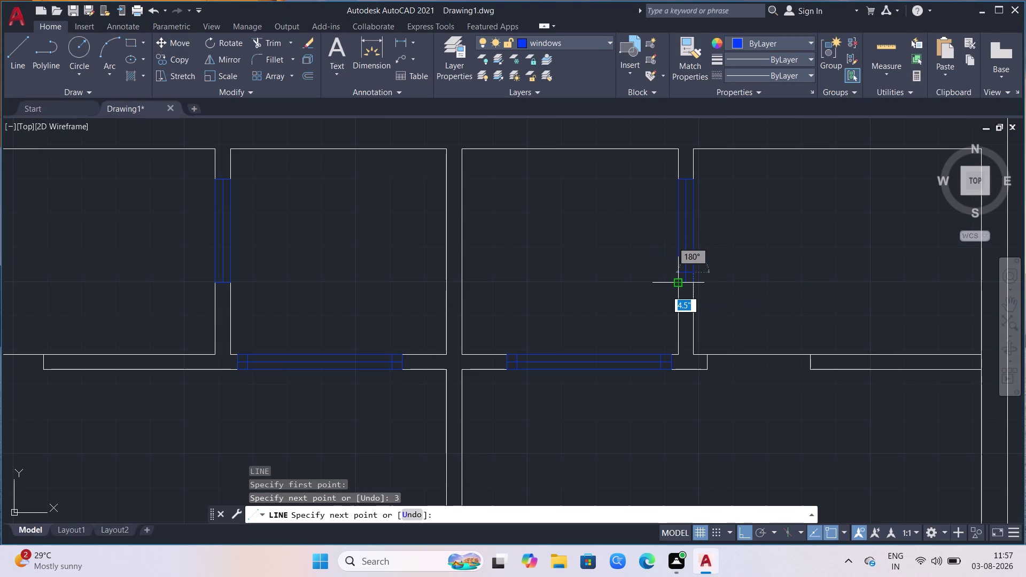
scroll(up, 3)
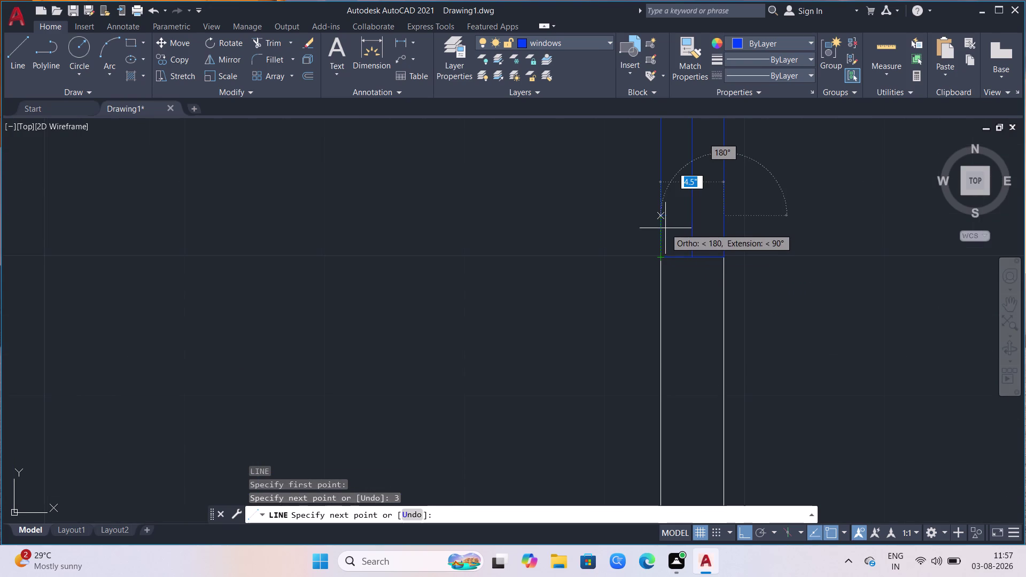
click(662, 214)
key(Escape)
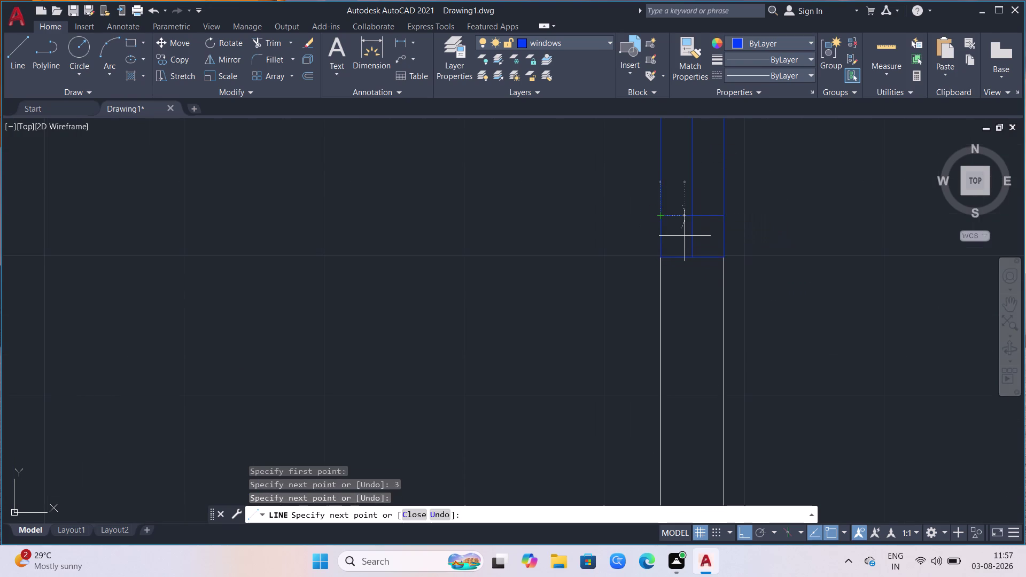
scroll(down, 3)
scroll(down, 3)
scroll(up, 3)
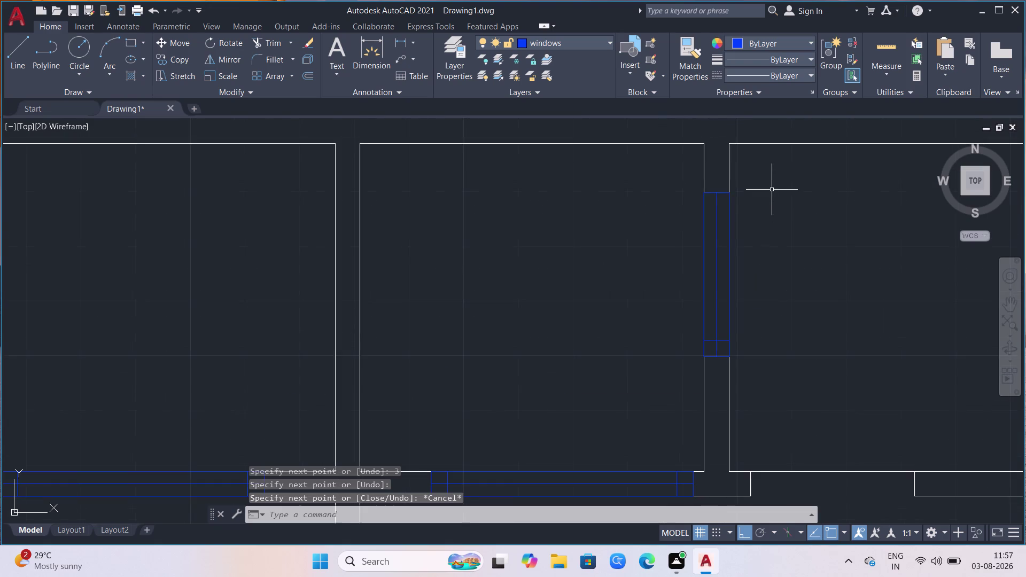
Cap the side-wall window's other end with a 3-unit cross line.
scroll(up, 3)
click(14, 41)
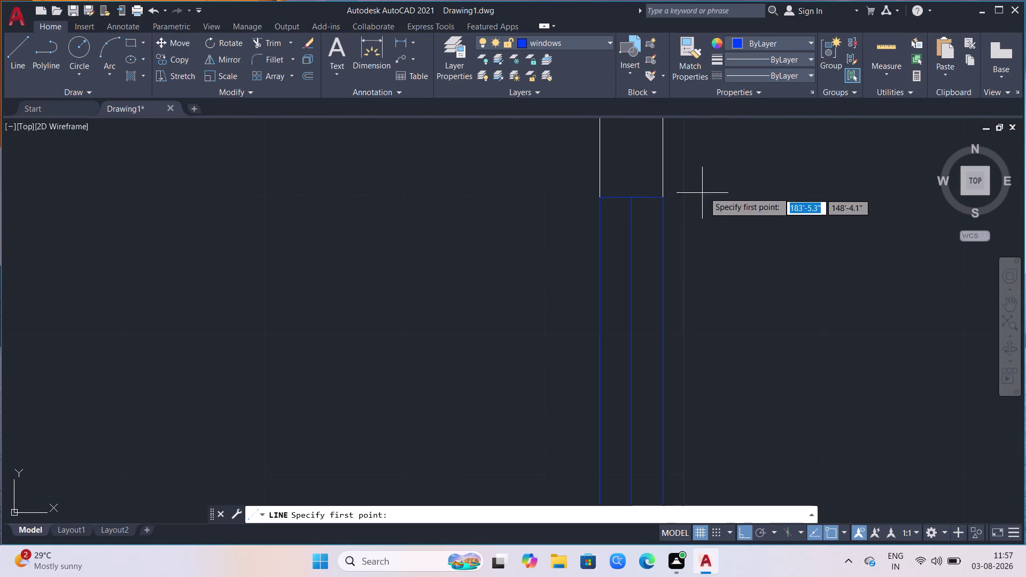
click(662, 200)
key(3)
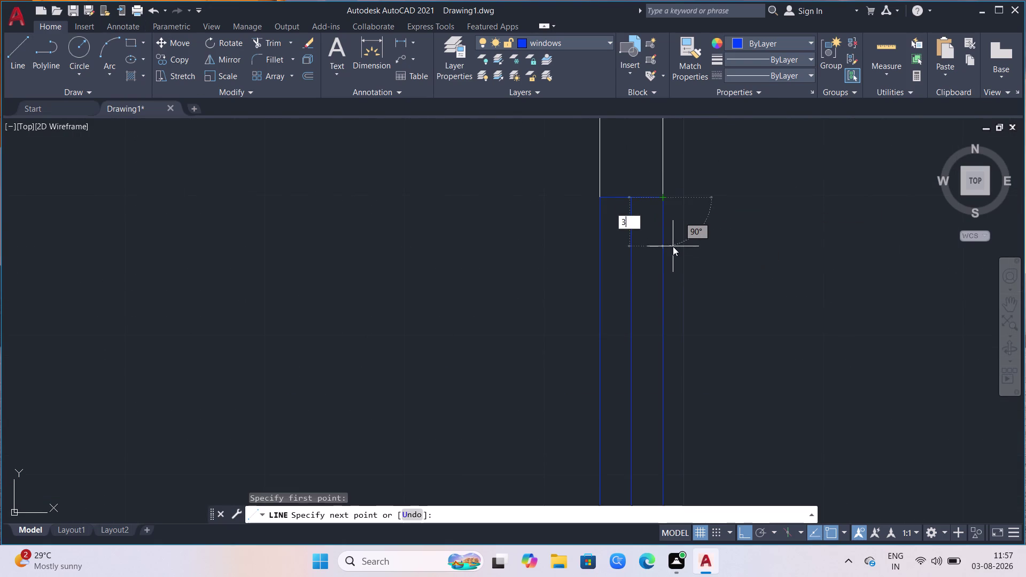
key(Return)
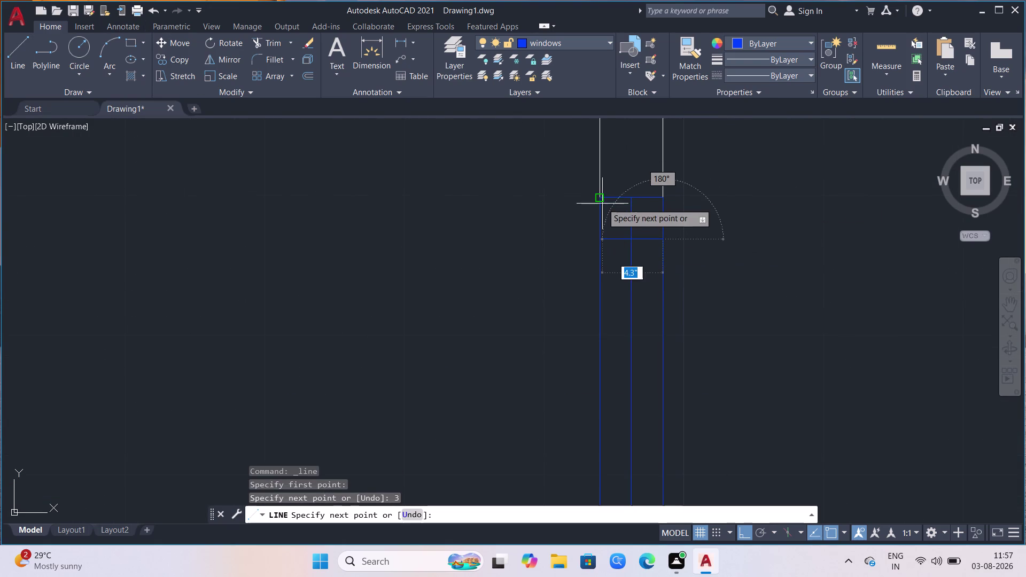
click(602, 242)
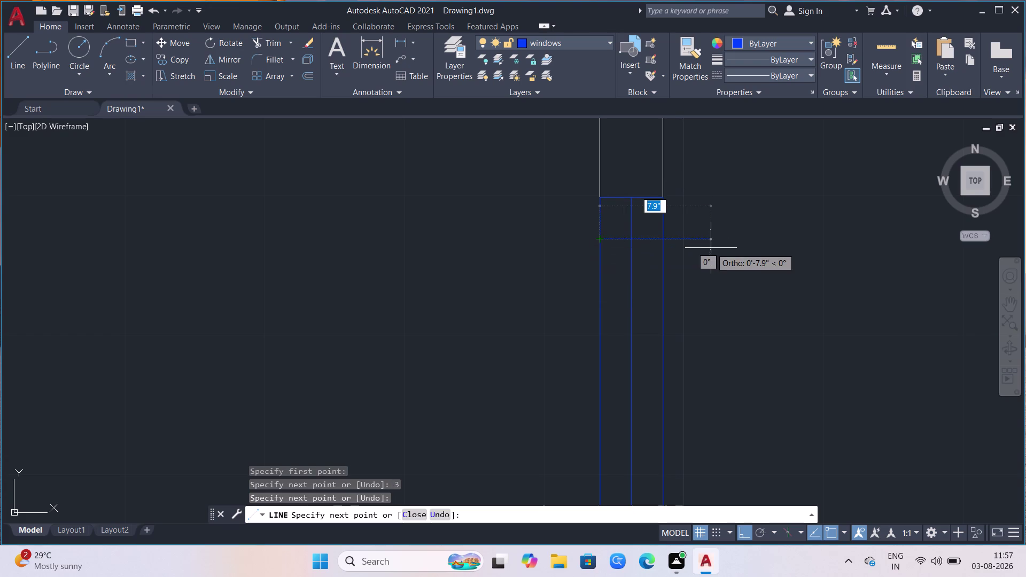
key(Escape)
Add a 3-unit end line at another upper-room window's endpoint.
scroll(down, 3)
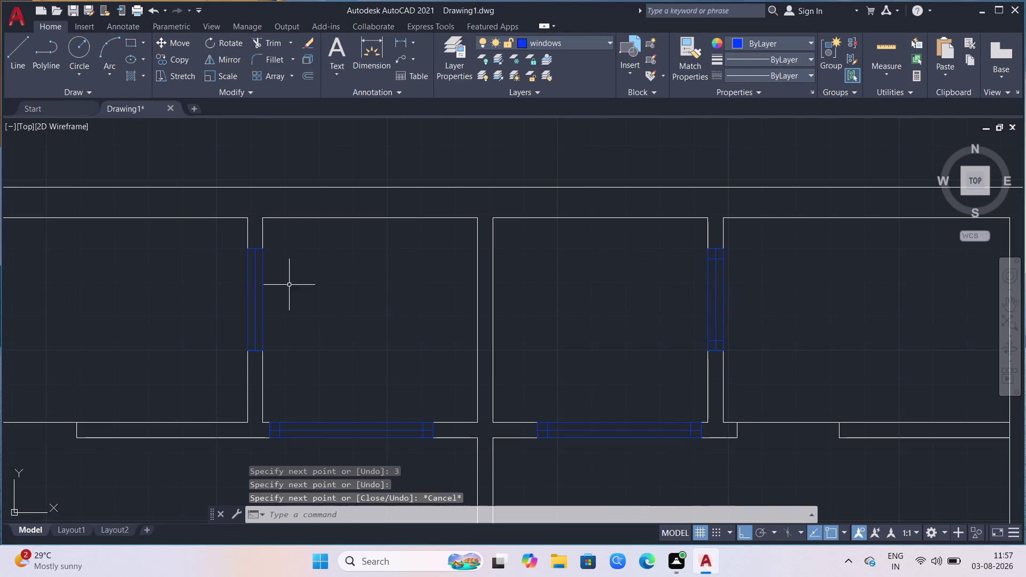
scroll(up, 3)
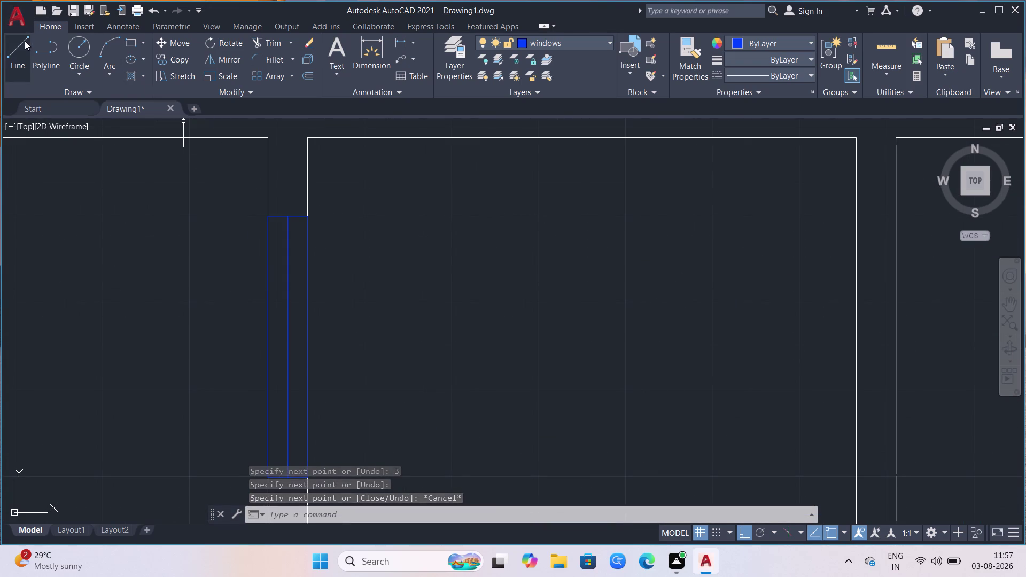
drag(23, 41, 16, 38)
click(304, 218)
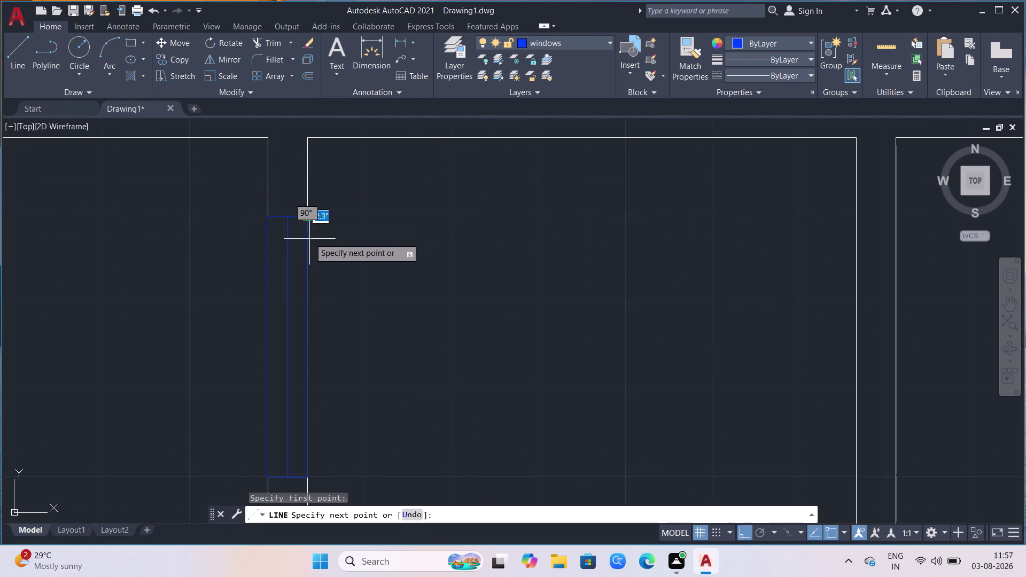
key(3)
key(Return)
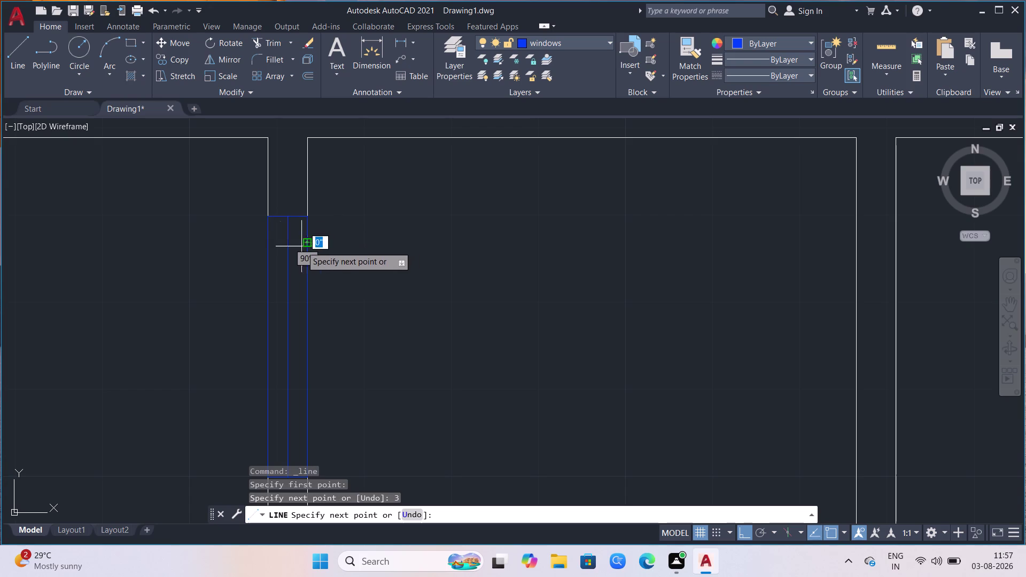
click(270, 244)
key(Escape)
Add a 3-unit end line at a window's bottom endpoint, then zoom out to review.
scroll(down, 3)
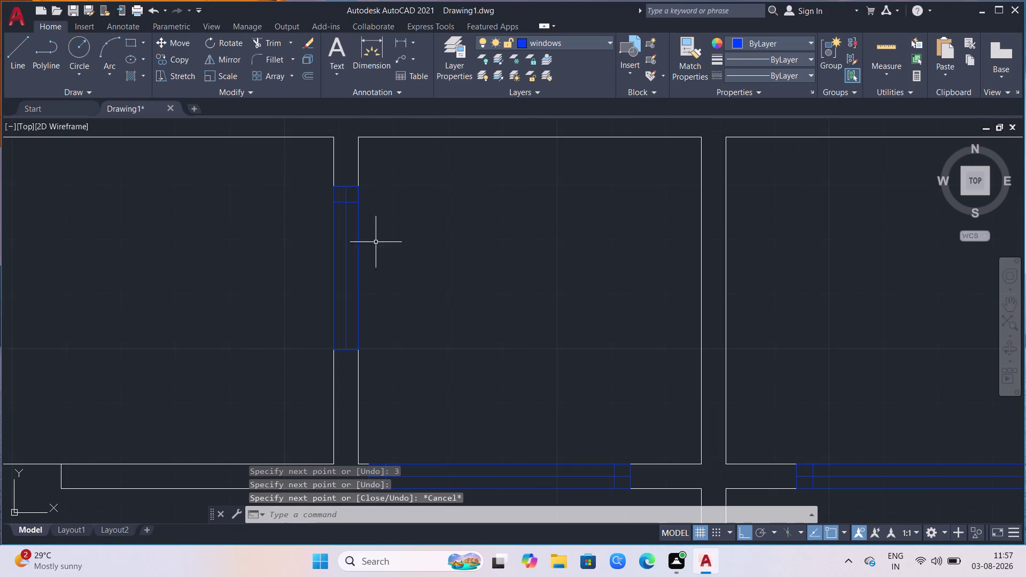
click(11, 45)
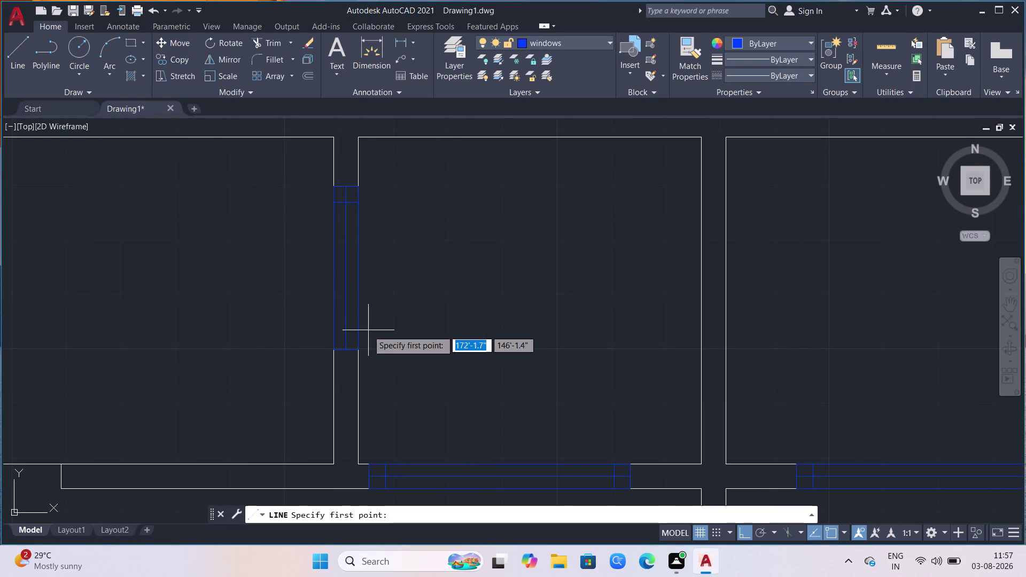
click(356, 346)
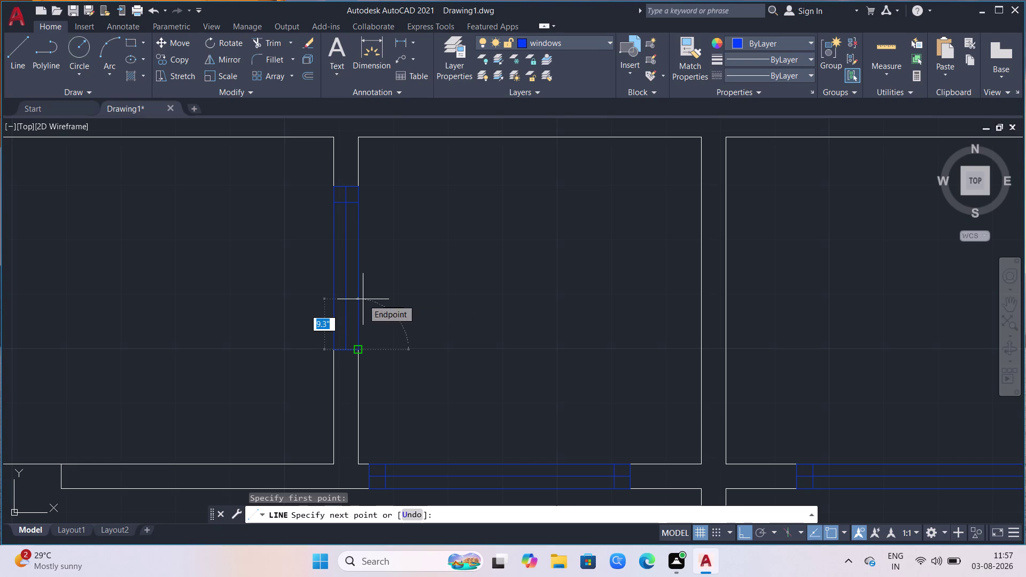
key(3)
key(Return)
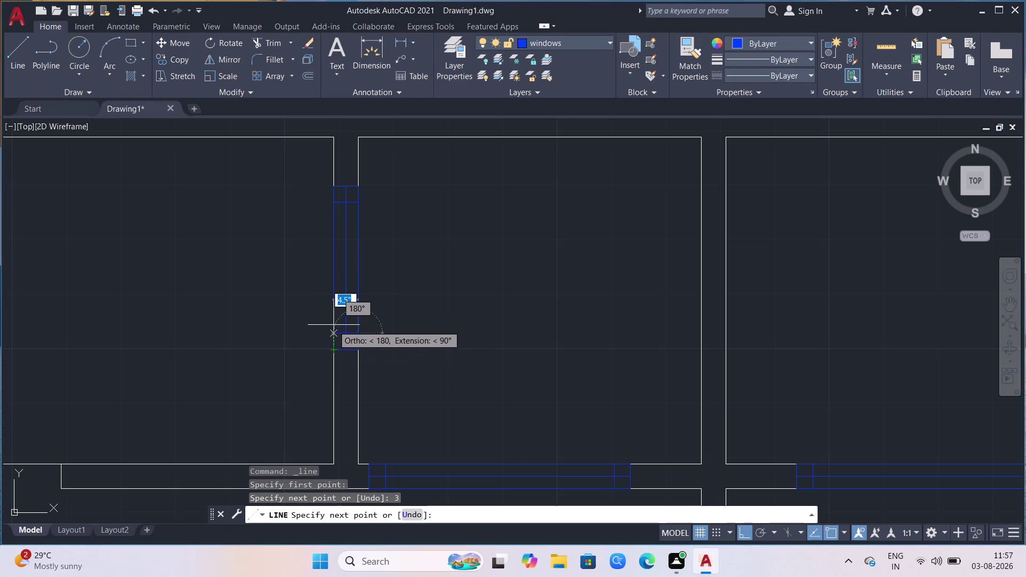
click(334, 329)
key(Escape)
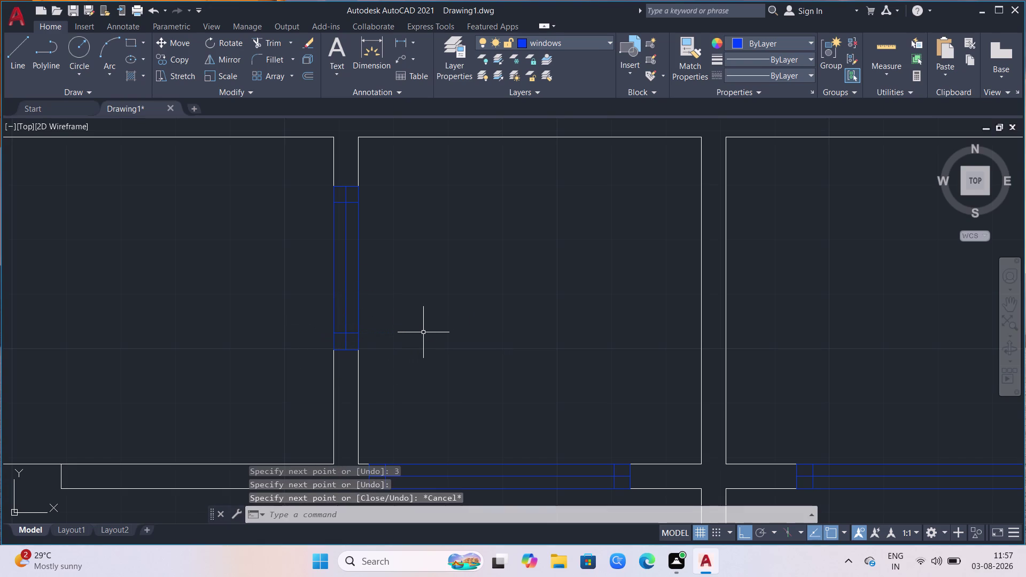
scroll(down, 3)
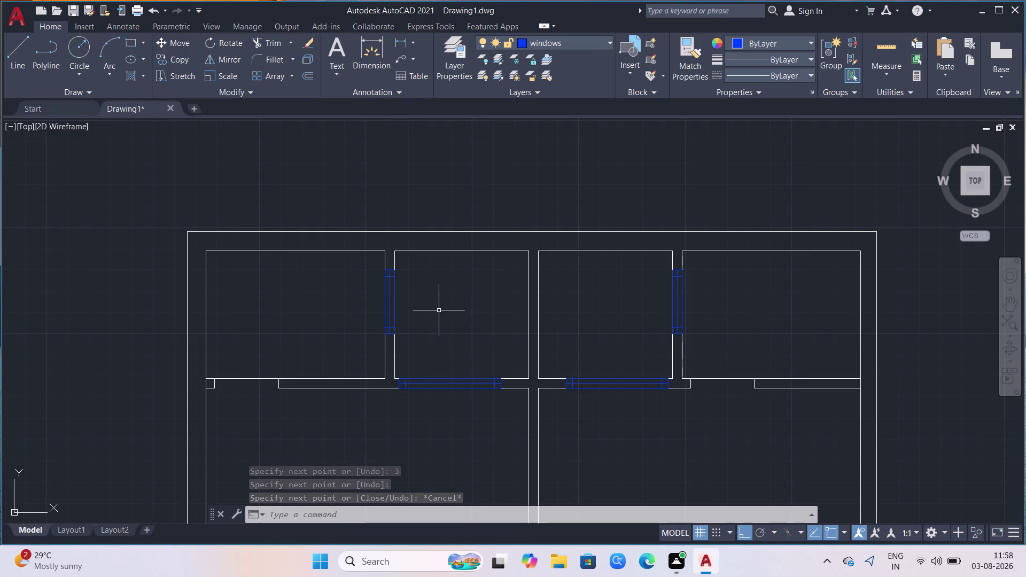
scroll(down, 3)
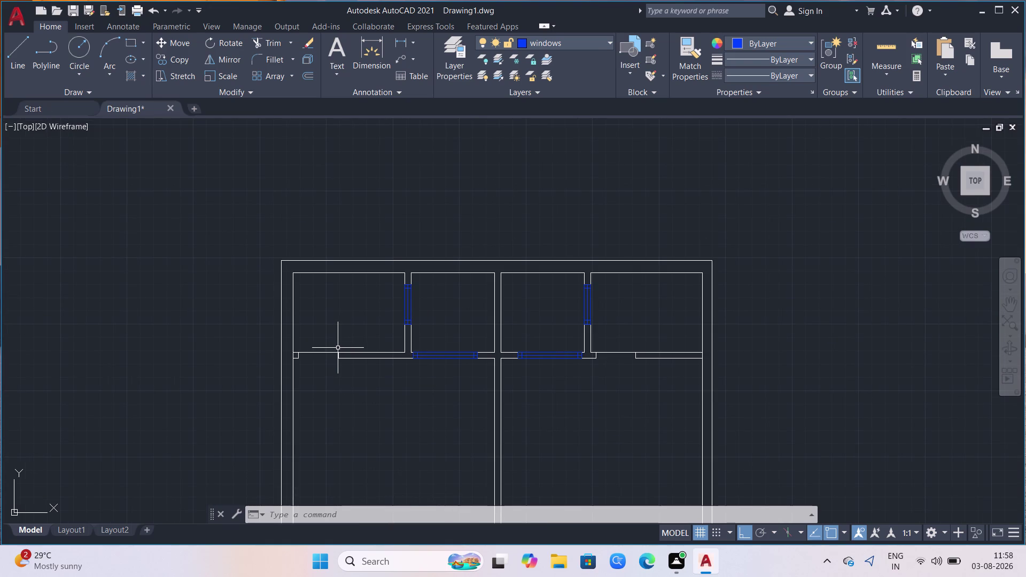
scroll(down, 3)
scroll(down, 3)
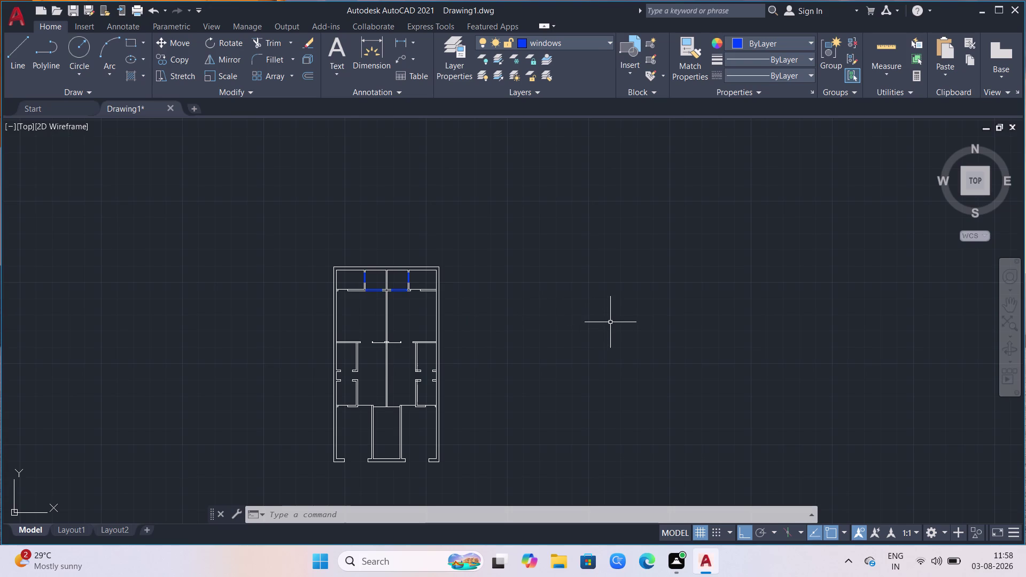
Draw a window rectangle across the left room's horizontal wall opening.
scroll(down, 3)
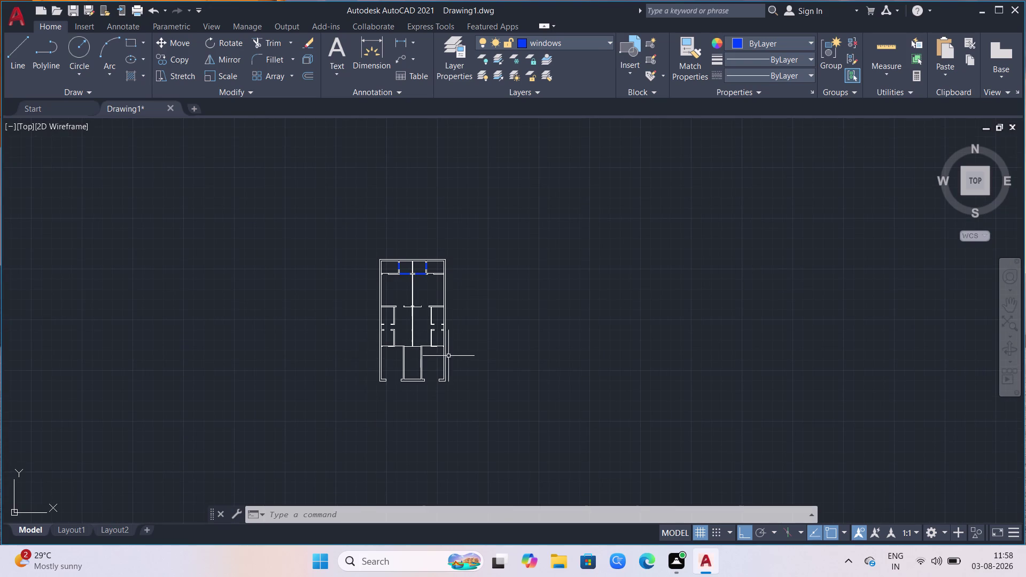
scroll(up, 3)
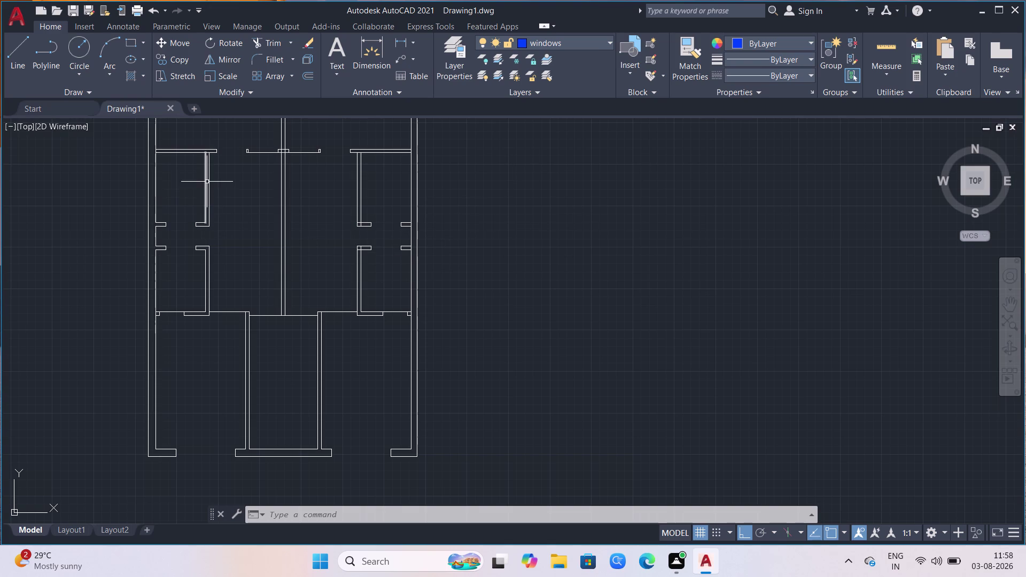
scroll(down, 3)
scroll(down, 3)
scroll(up, 3)
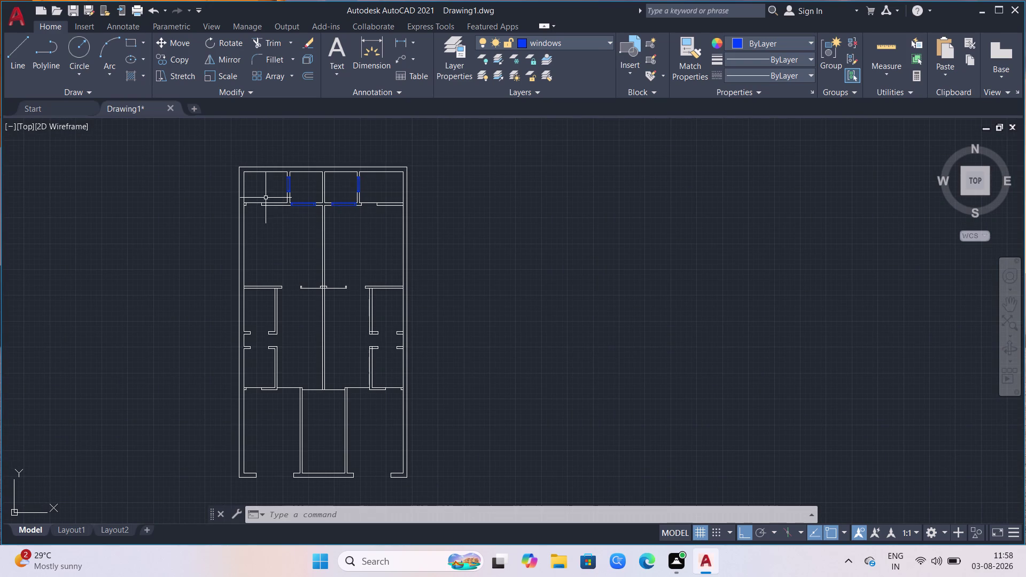
click(137, 46)
scroll(up, 3)
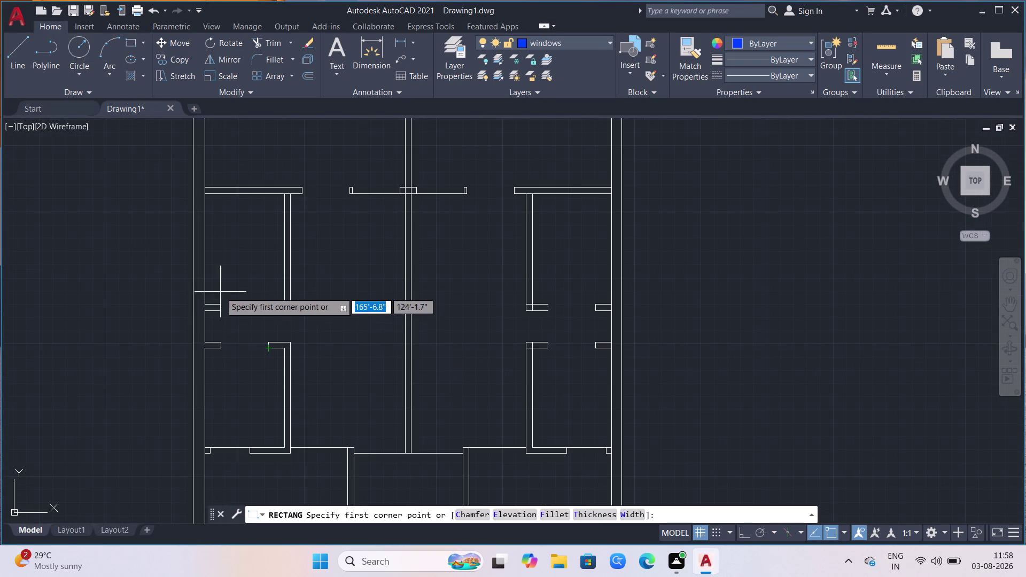
click(221, 304)
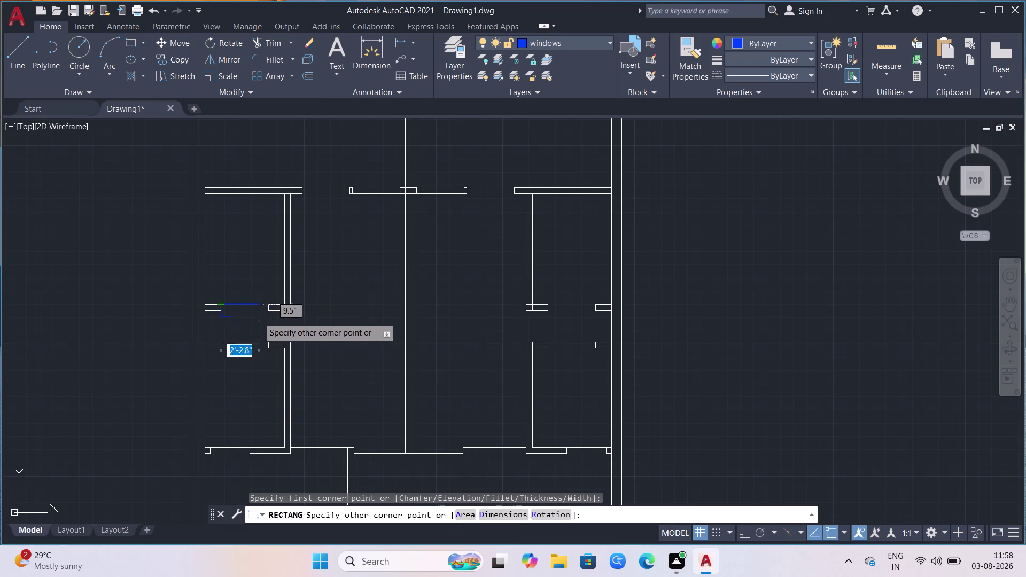
click(266, 310)
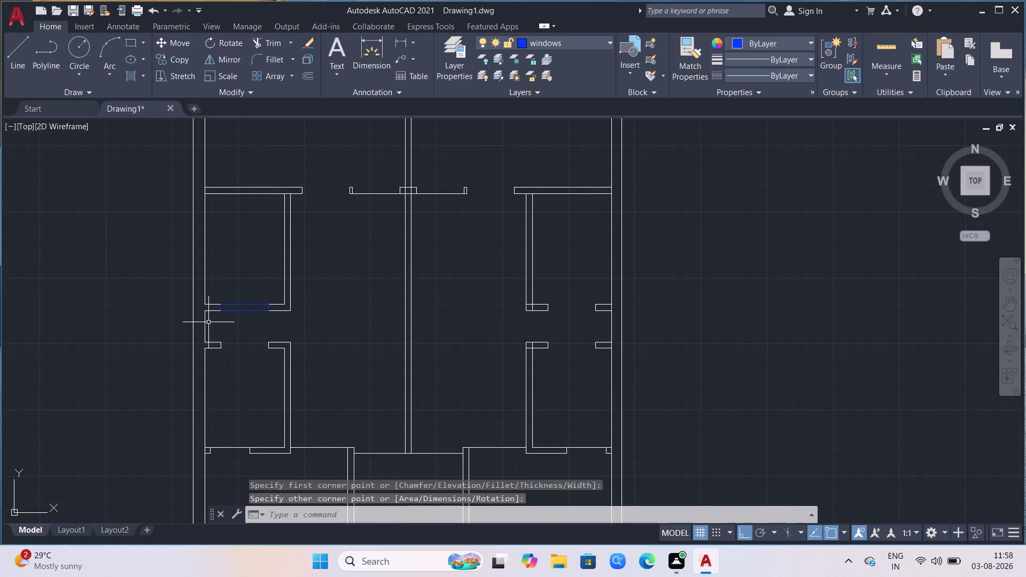
scroll(up, 3)
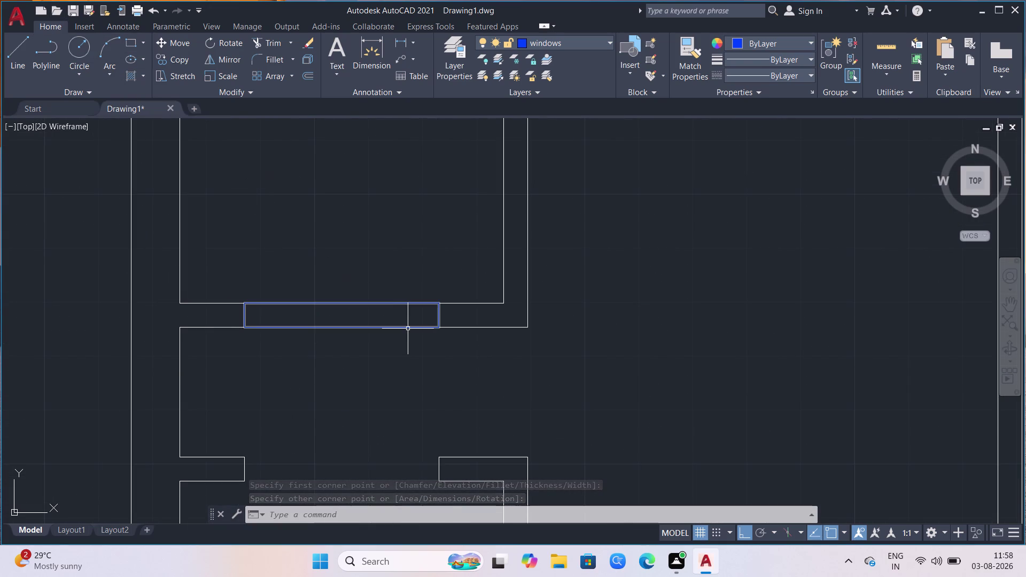
scroll(down, 3)
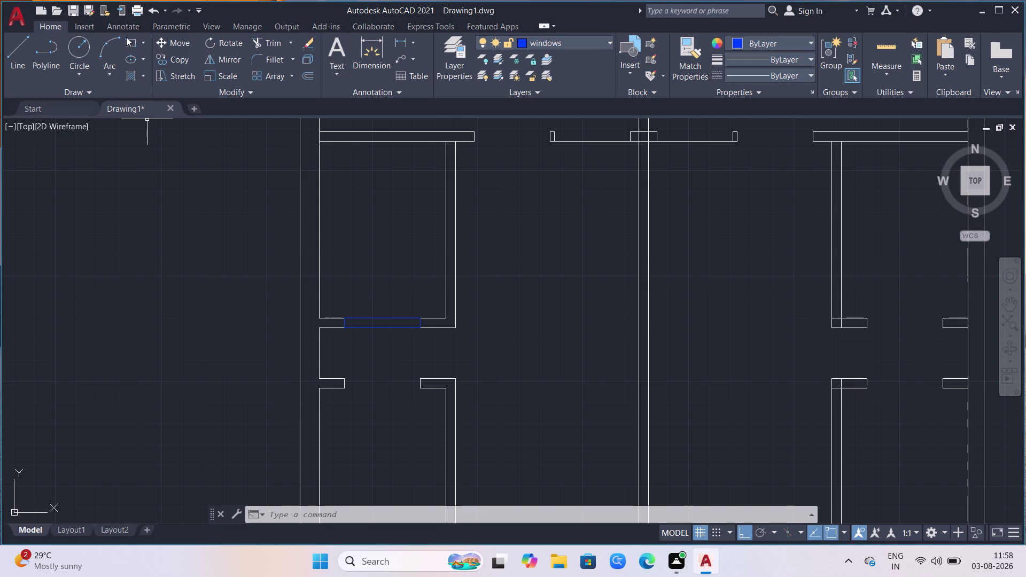
Draw a window rectangle in the vertical opening and cancel the extra RECTANG.
click(128, 39)
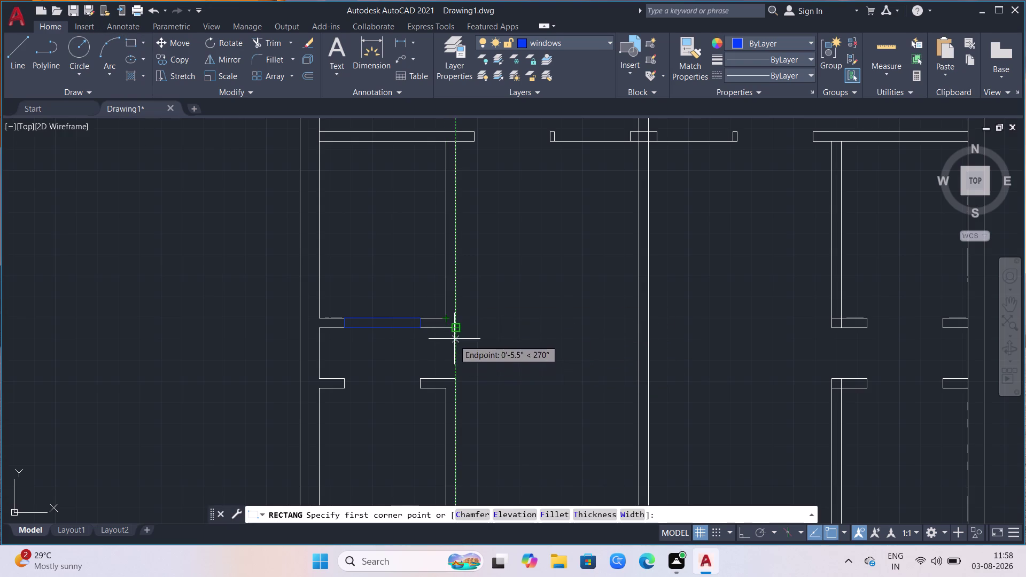
click(456, 332)
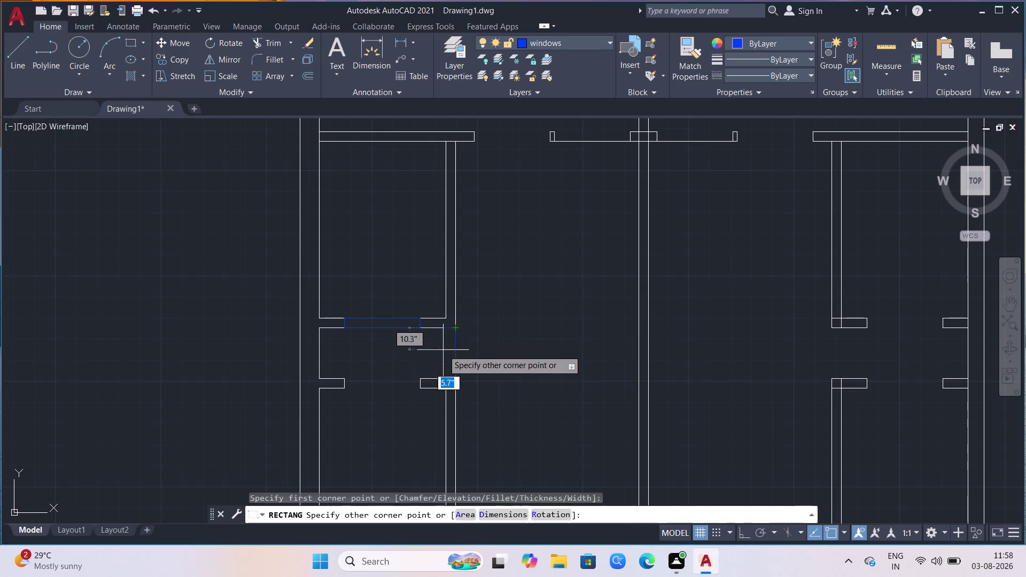
click(443, 378)
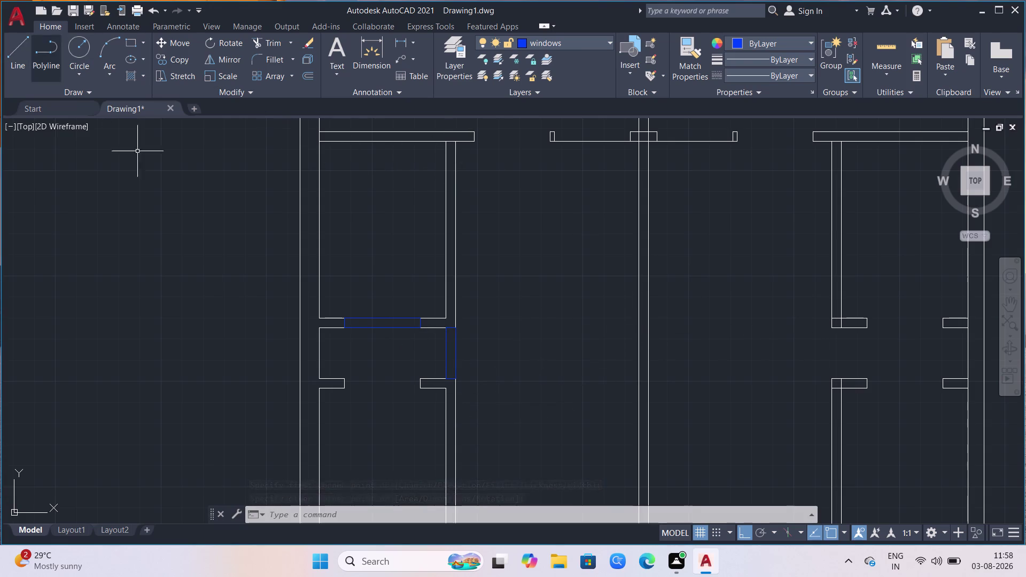
click(132, 47)
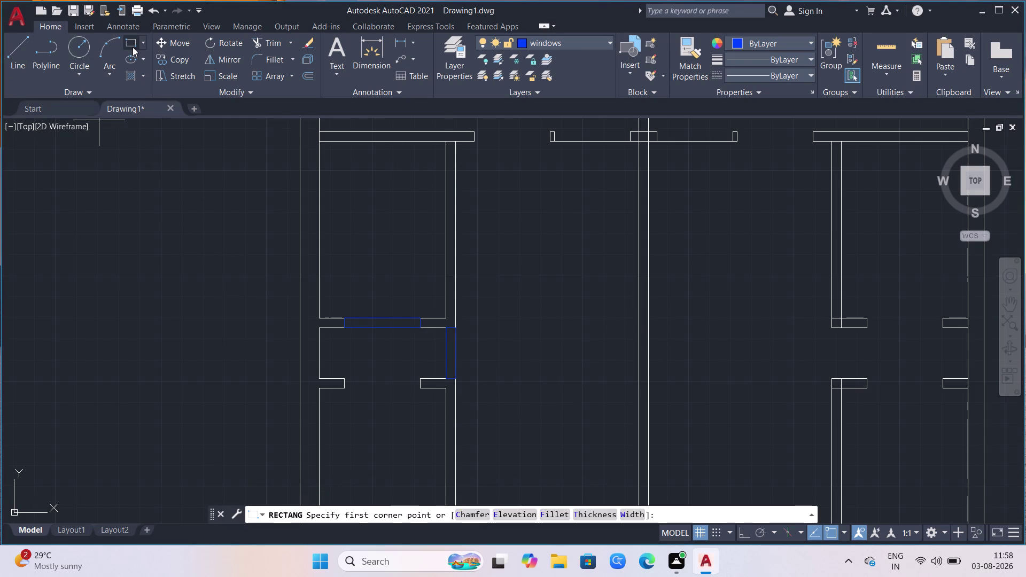
key(Escape)
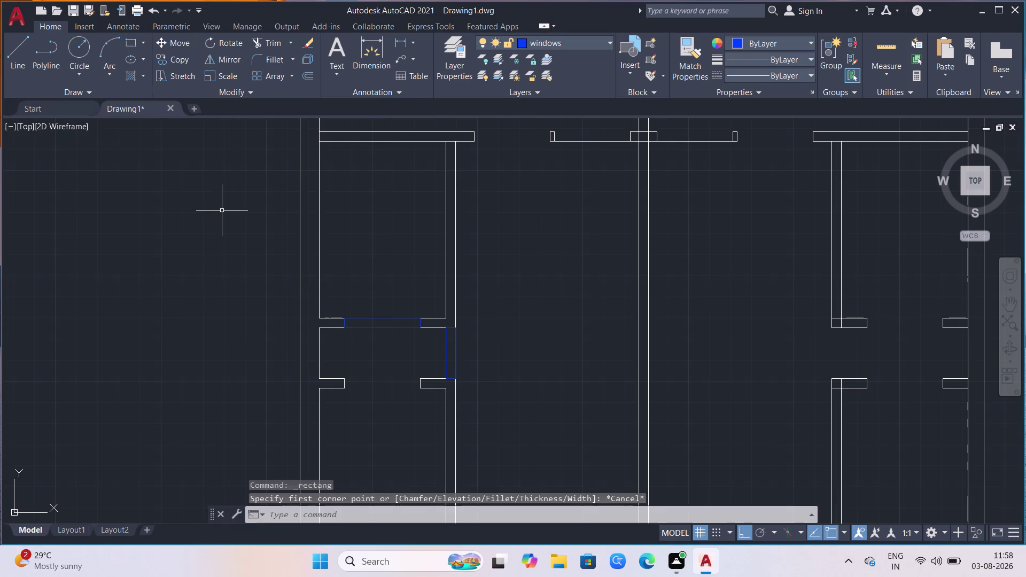
Try drawing a line from an m2p midpoint on the window, then undo it.
key(l)
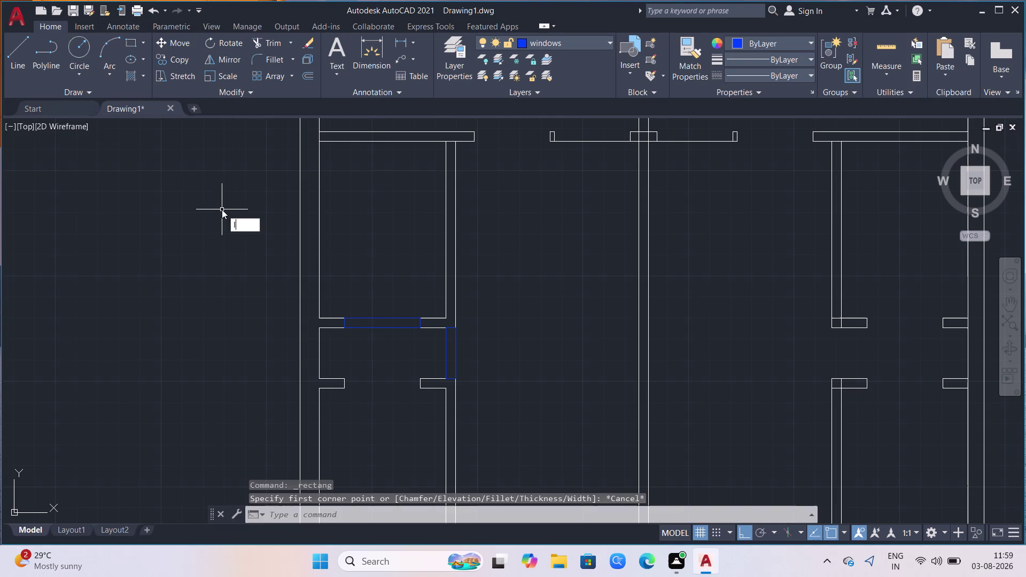
key(Return)
text(m2)
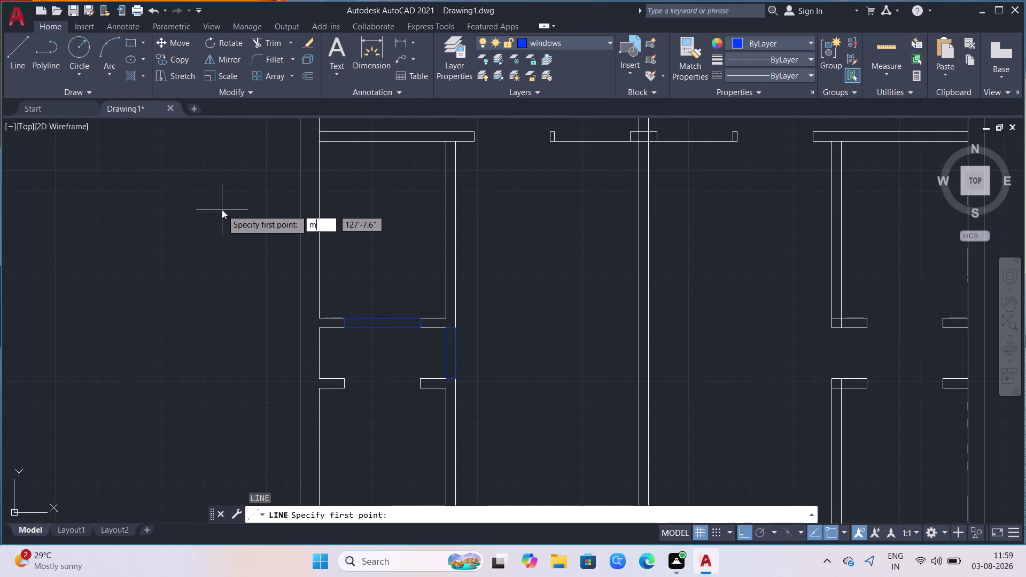
text(p)
key(Return)
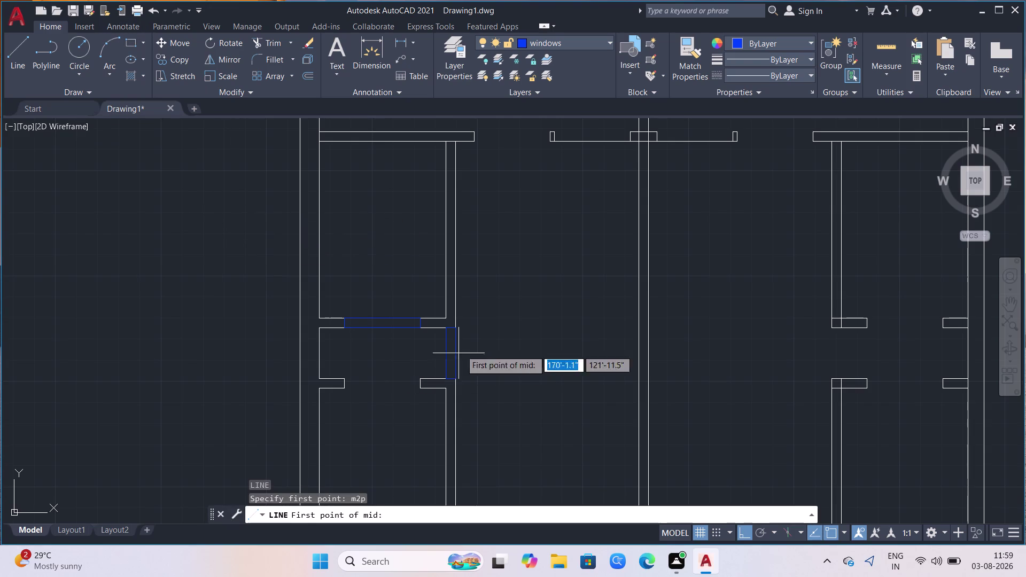
click(422, 333)
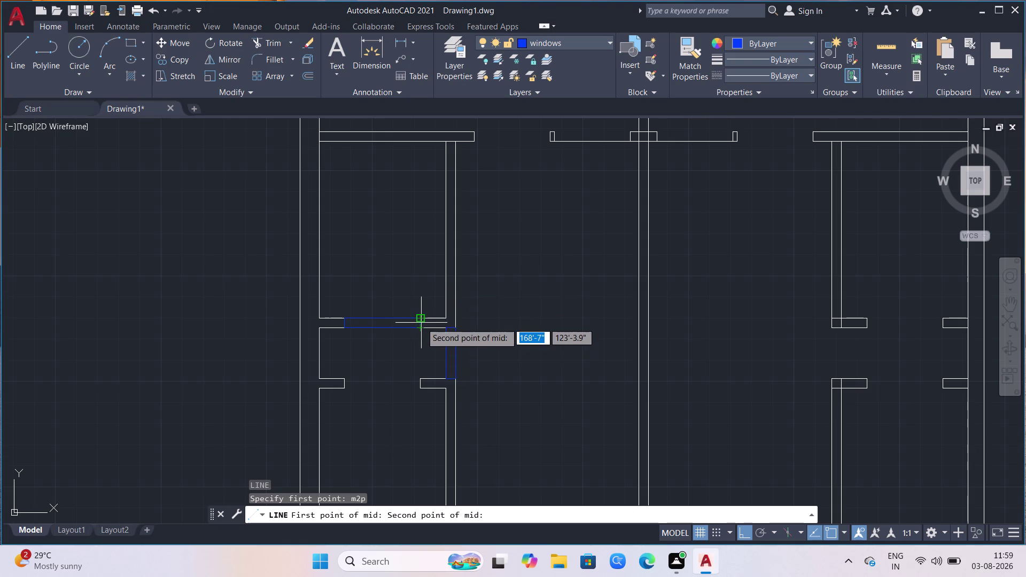
click(421, 323)
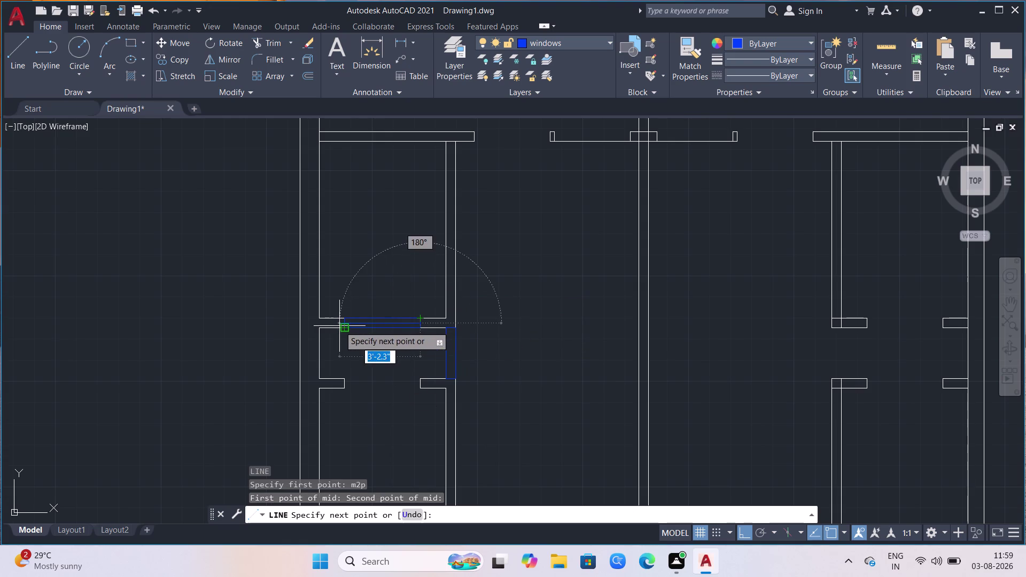
click(340, 326)
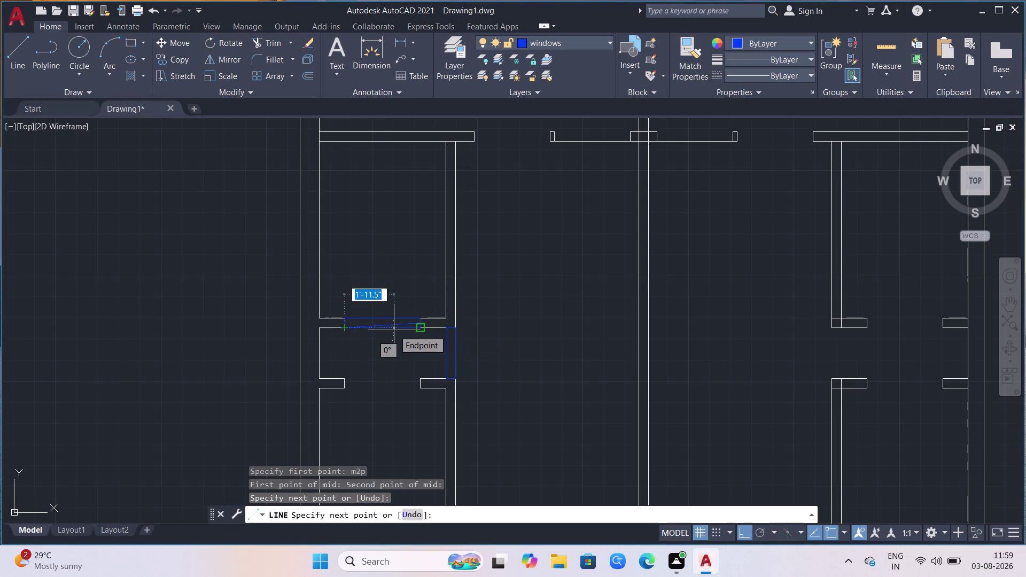
key(ctrl+z)
scroll(up, 3)
scroll(up, 3)
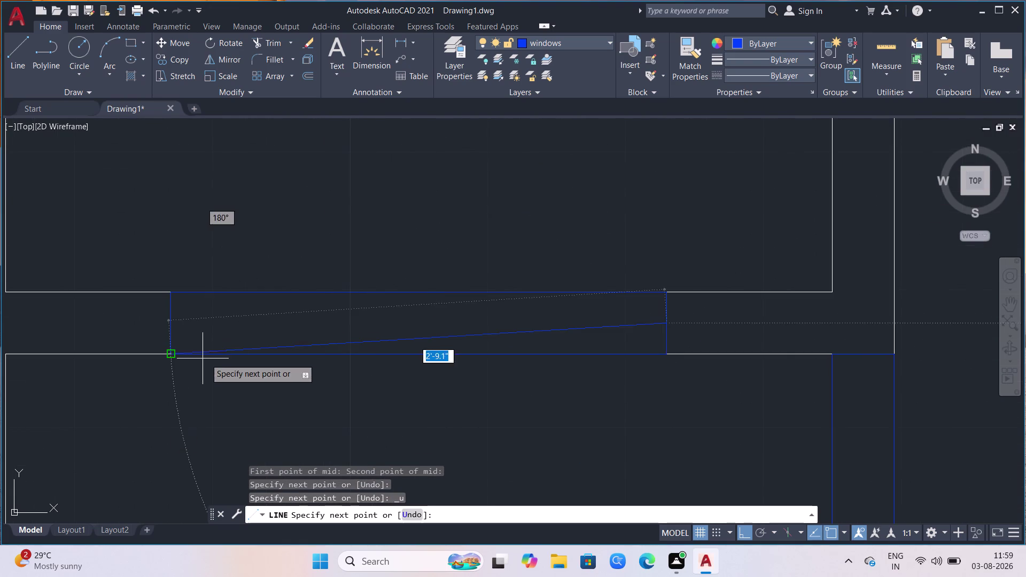
click(167, 319)
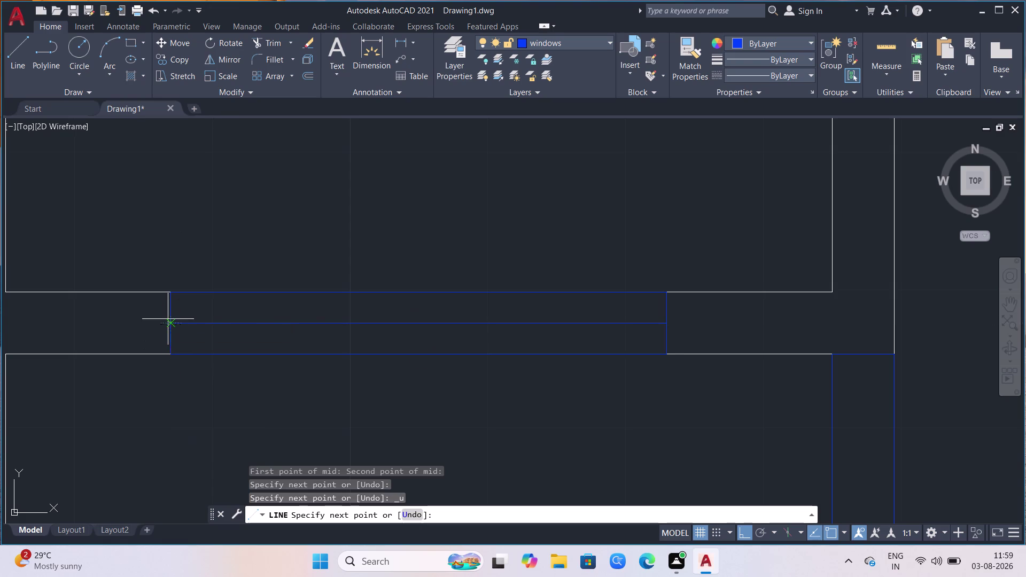
key(Escape)
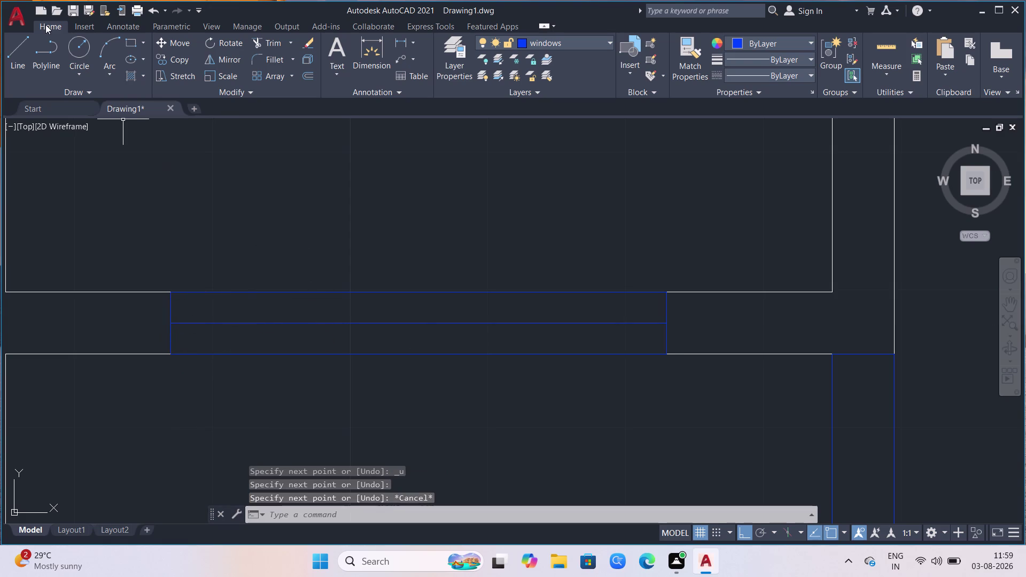
Draw a cross line 3 in from the window's bottom-left corner up to its top edge.
click(18, 51)
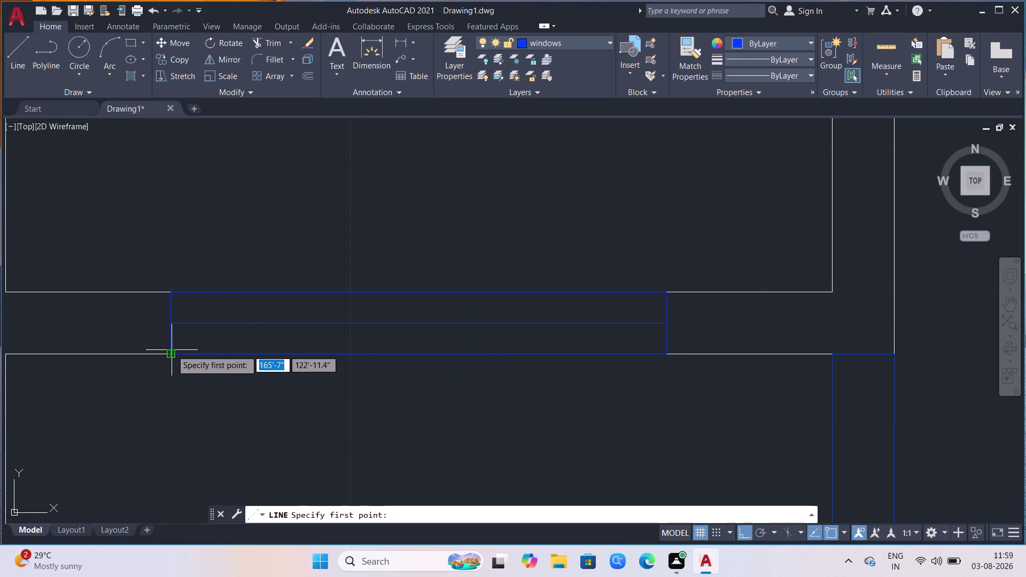
click(171, 350)
key(3)
key(Return)
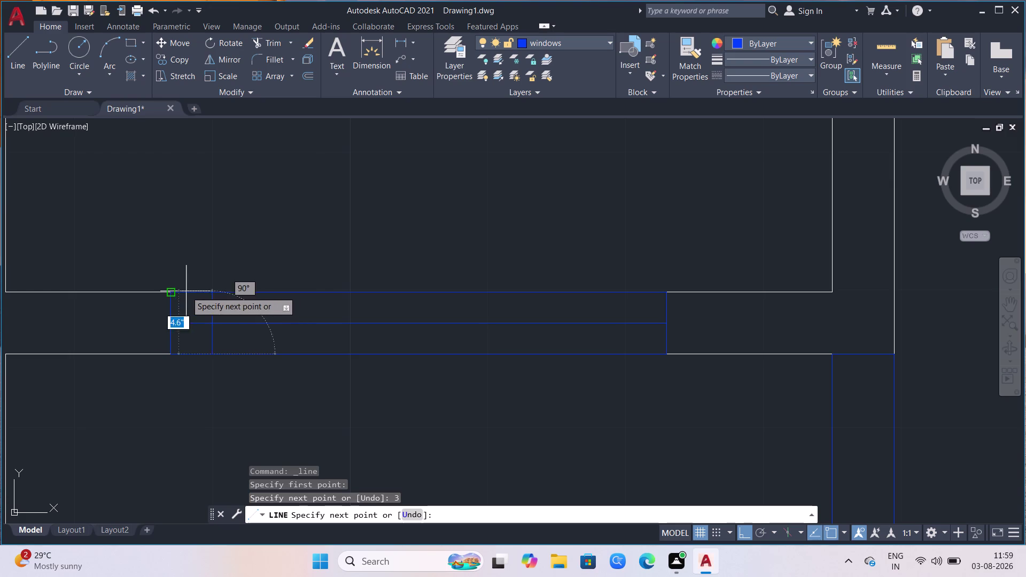
click(212, 295)
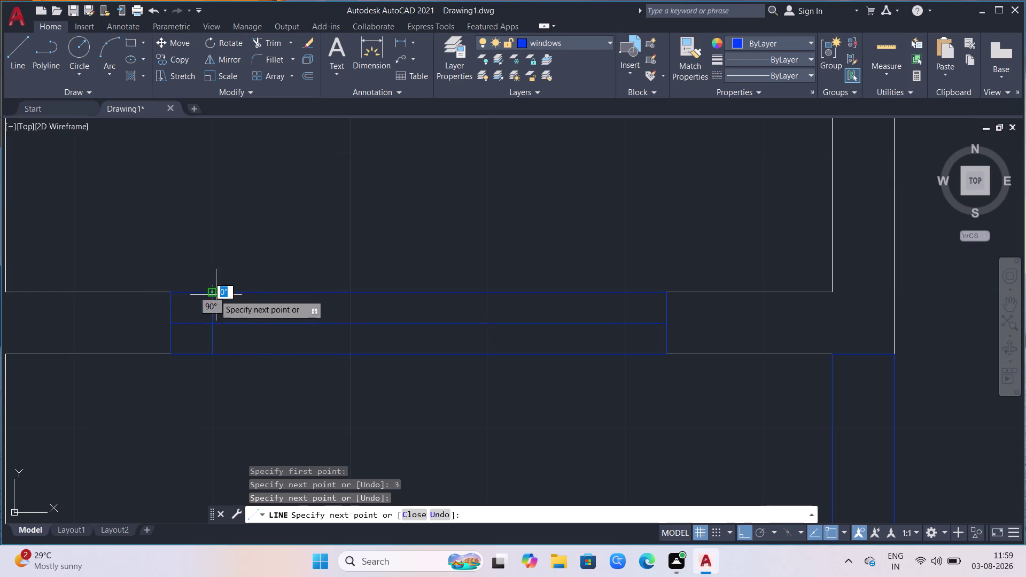
key(Escape)
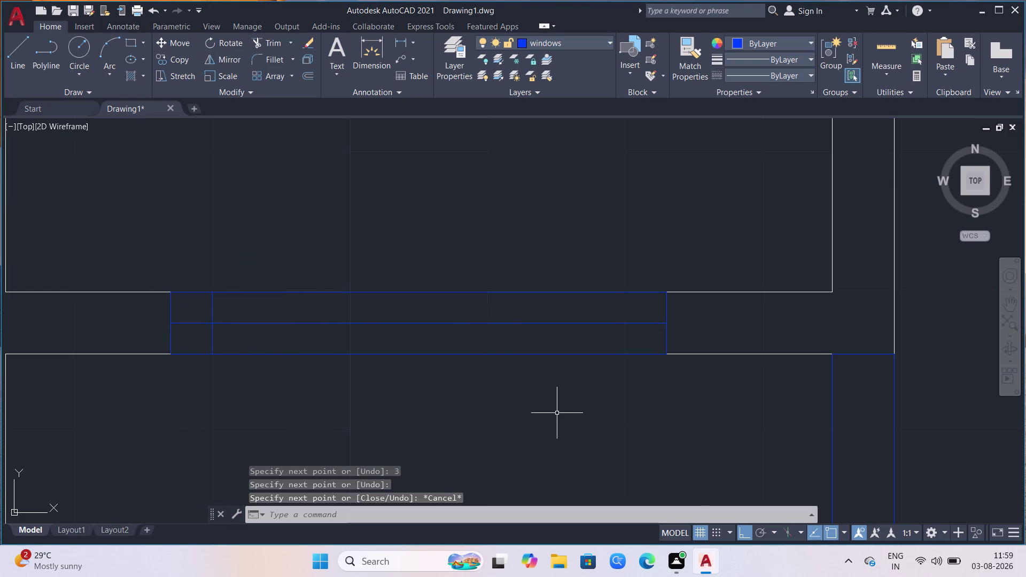
Draw the matching cross line 3 in from the bottom-right corner.
key(l)
key(Return)
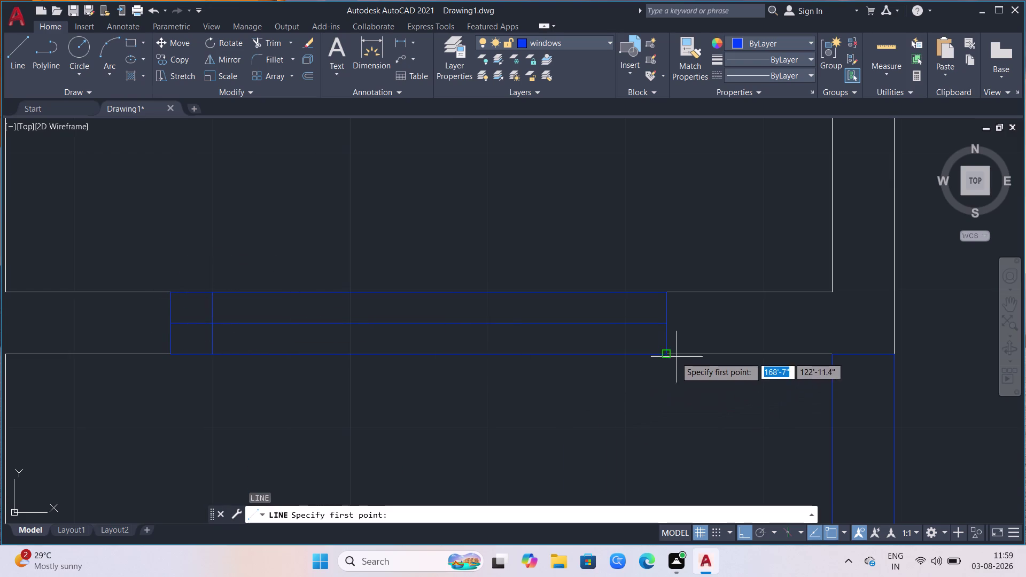
click(671, 356)
key(3)
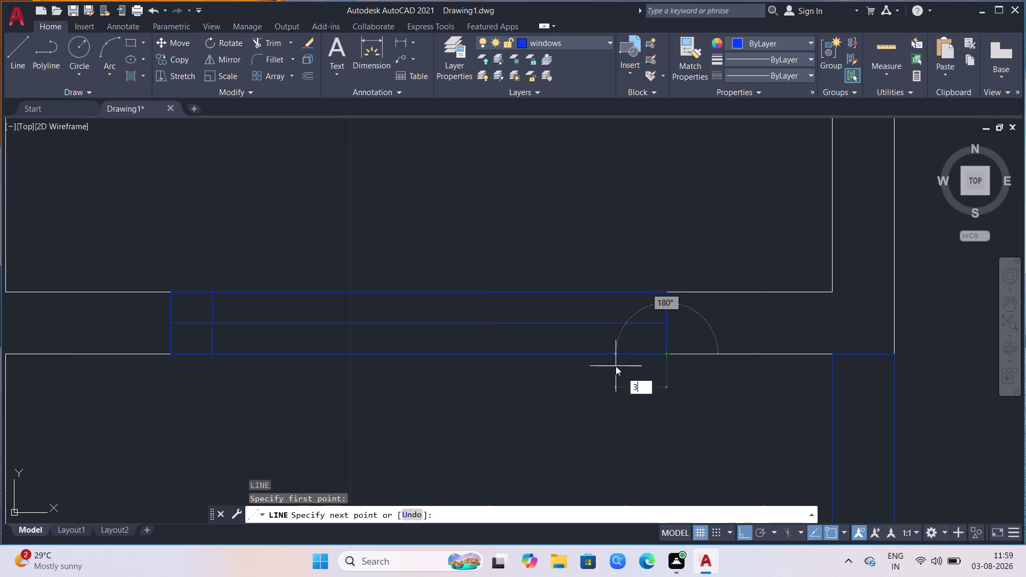
key(Return)
key(backslash)
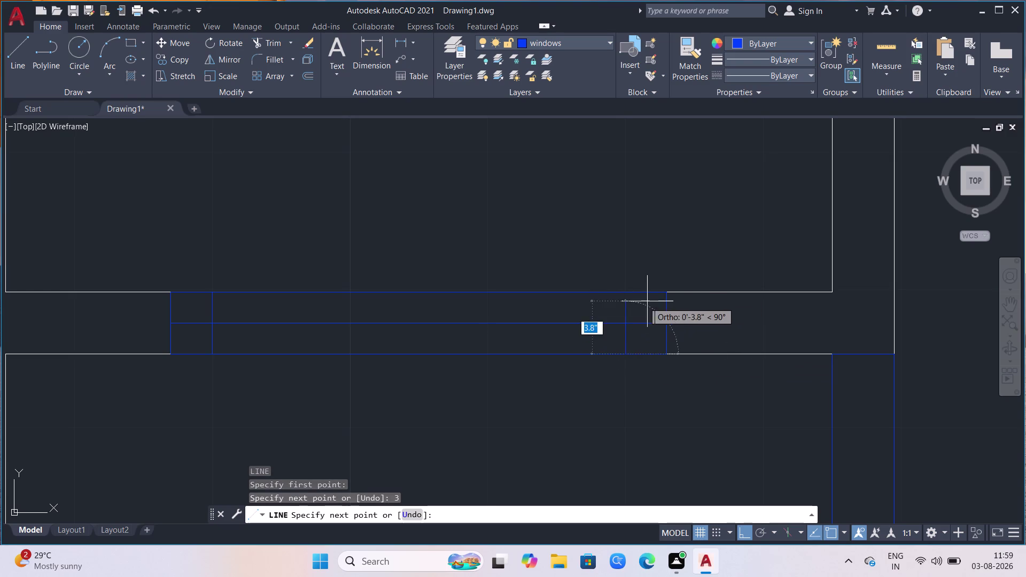
click(623, 296)
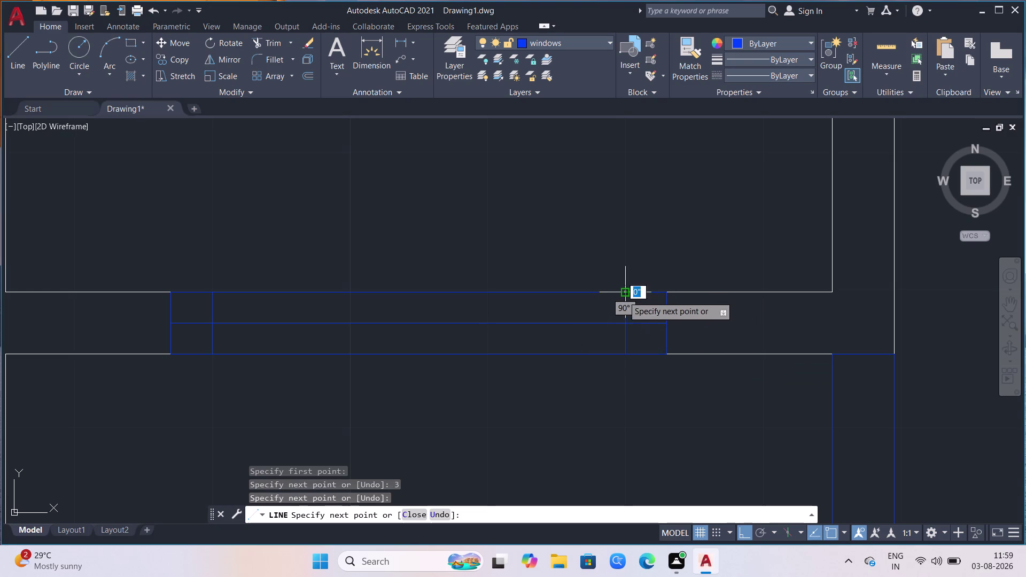
key(Escape)
scroll(down, 3)
scroll(down, 3)
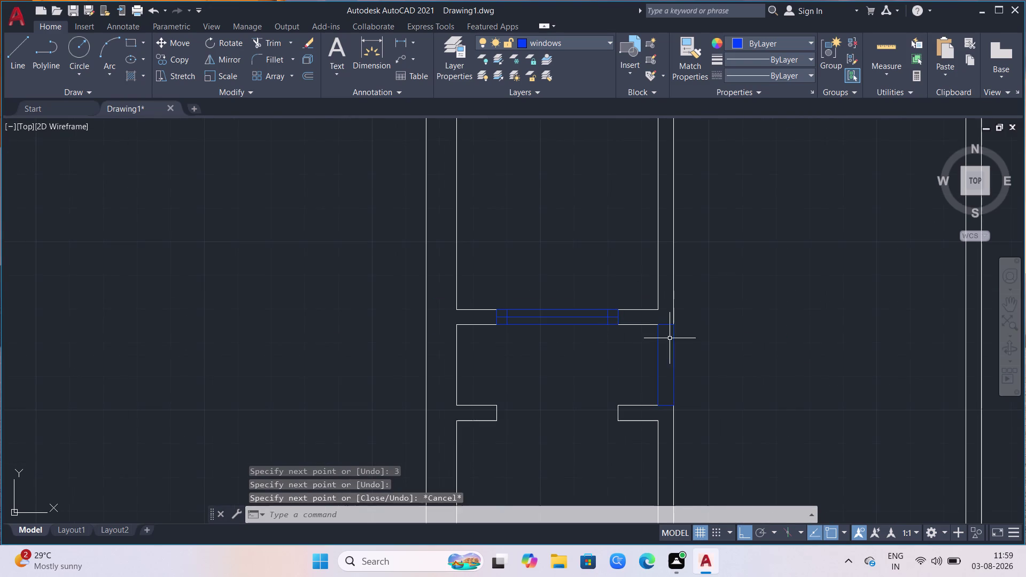
Draw the right window's centre line from the m2p midpoint of the opening's wall corners.
scroll(up, 3)
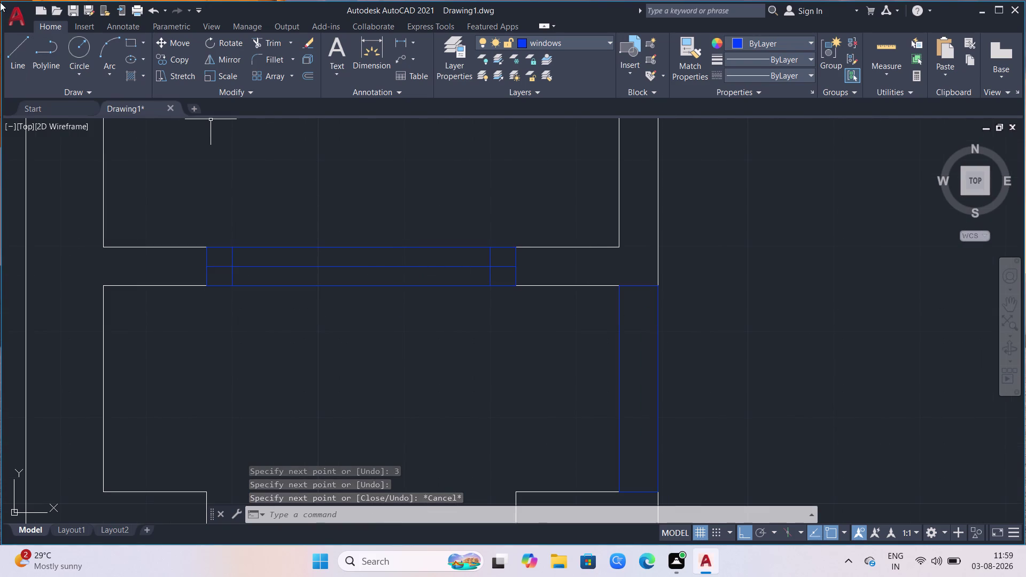
click(25, 54)
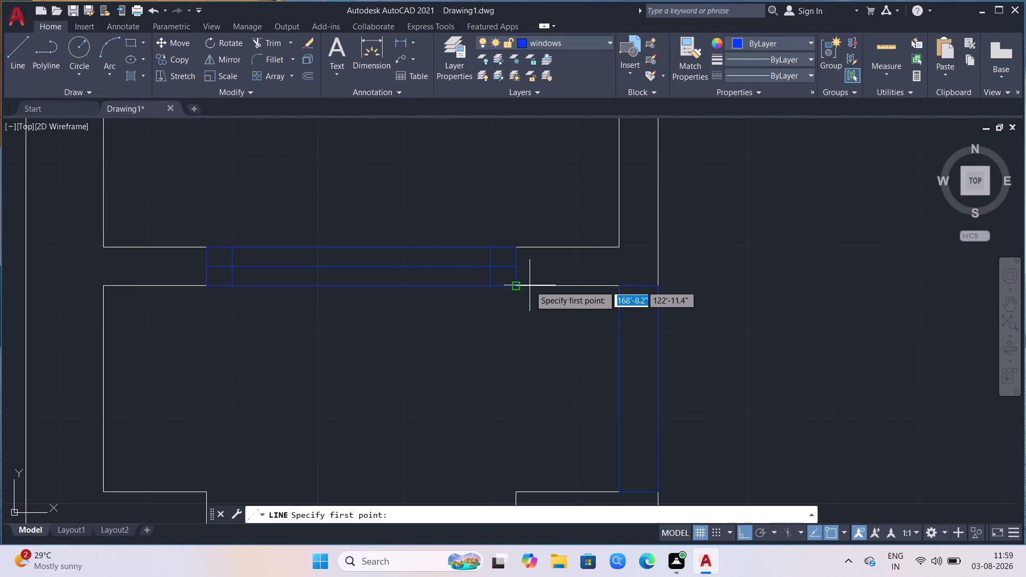
key(m)
key(2)
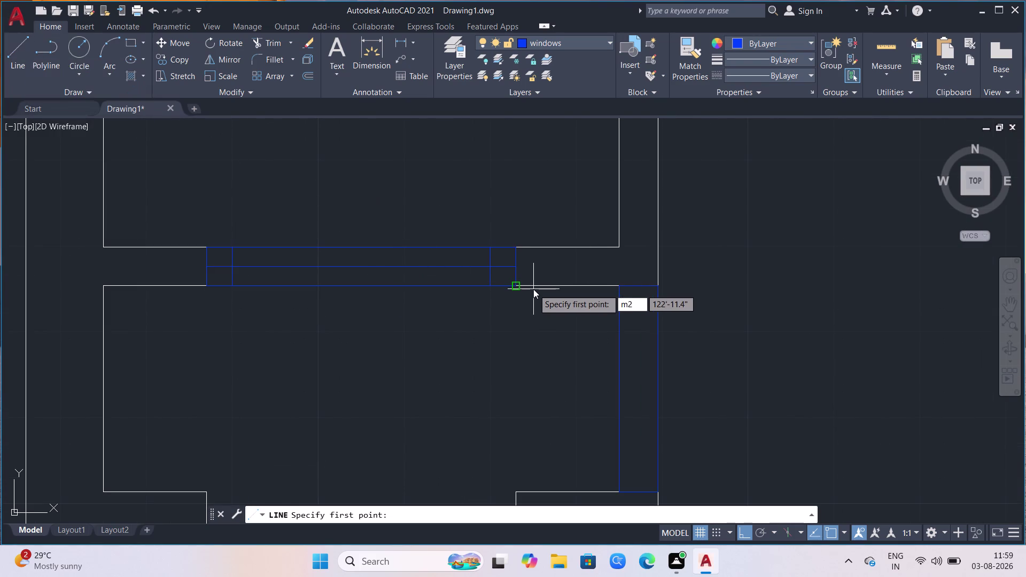
key(p)
key(Return)
click(624, 285)
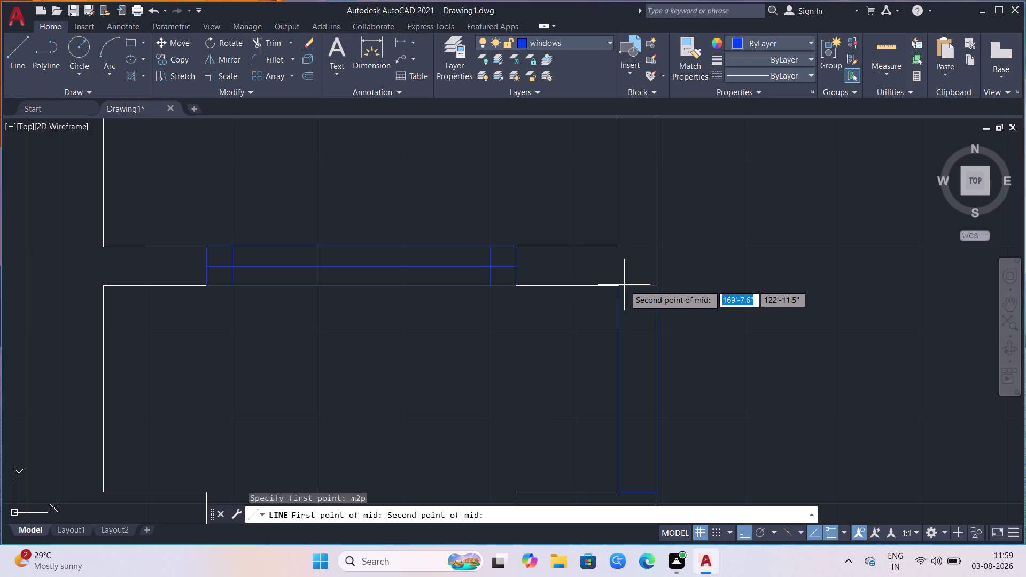
click(651, 285)
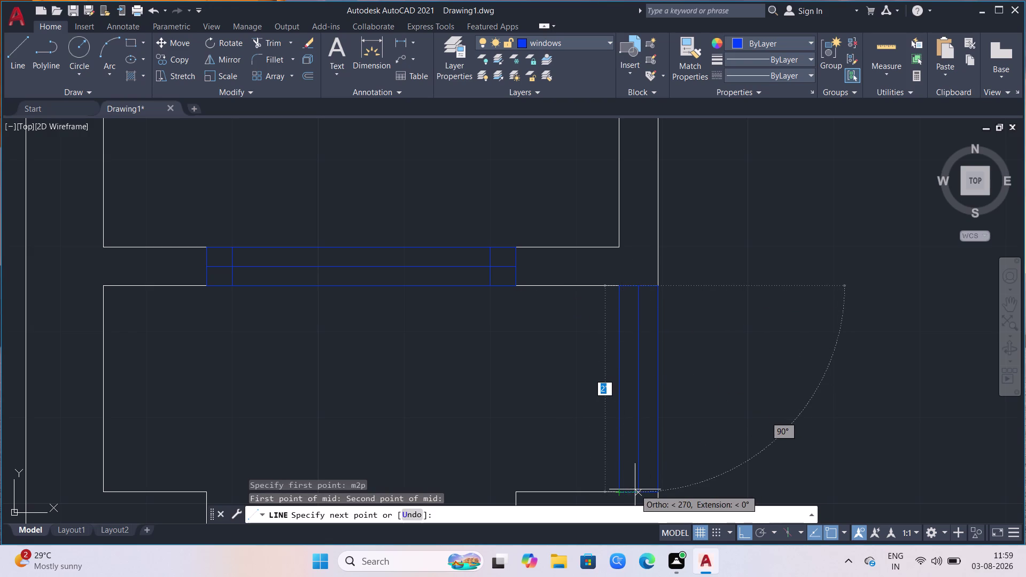
click(640, 494)
key(Escape)
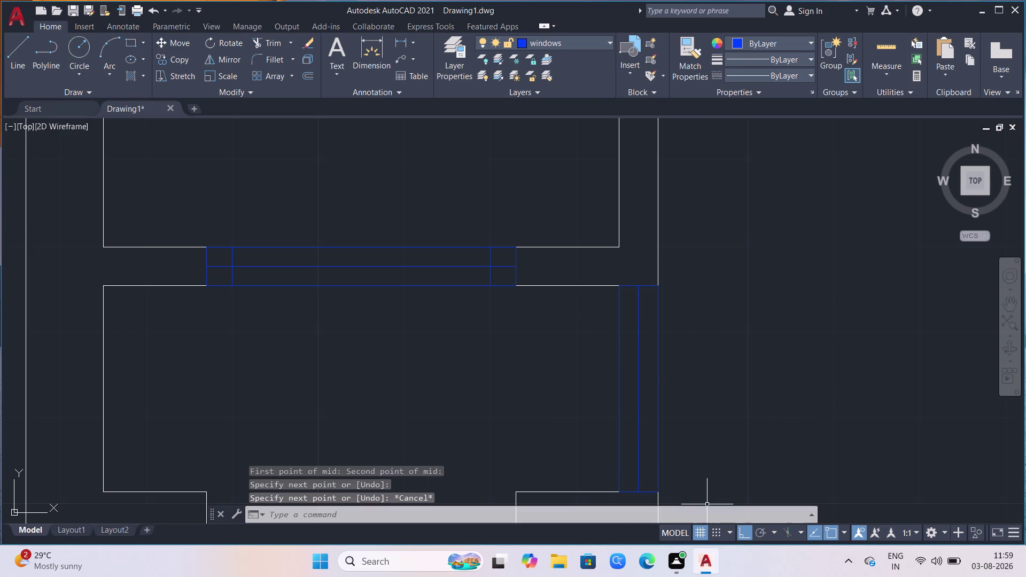
Add a cross line 3 in from the window's top-right corner to its far edge.
scroll(down, 3)
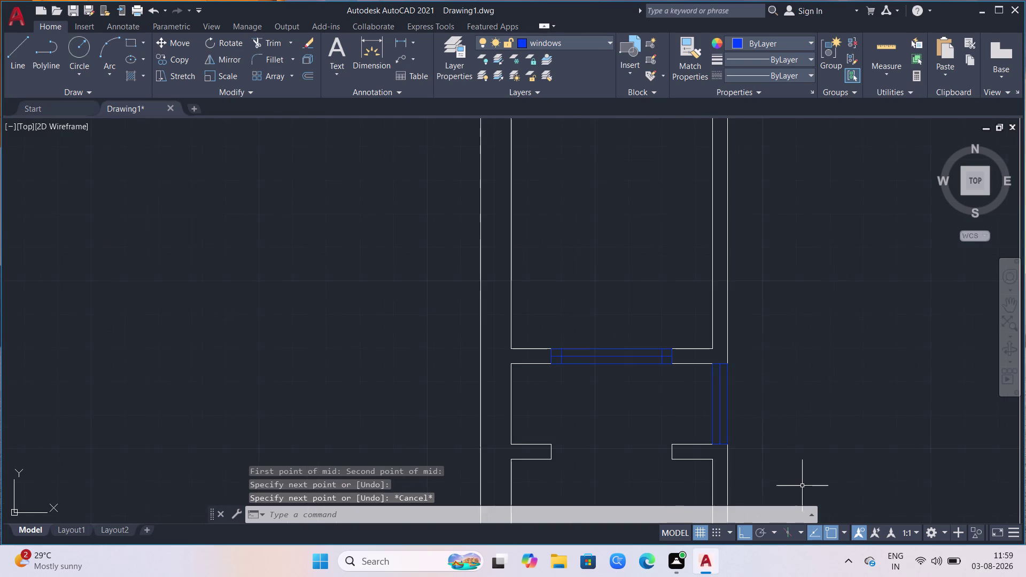
scroll(up, 3)
scroll(up, 3)
scroll(down, 3)
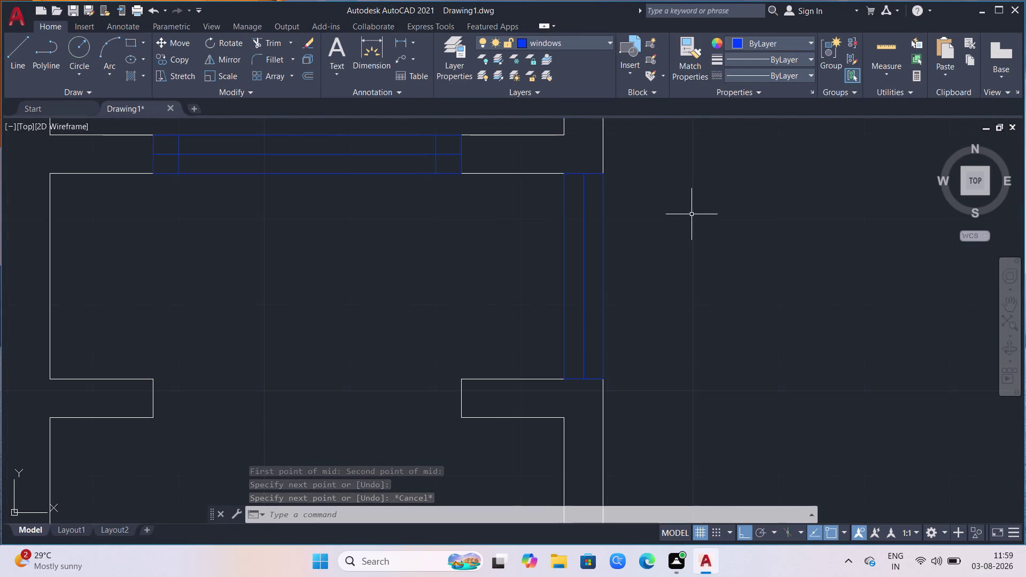
click(25, 51)
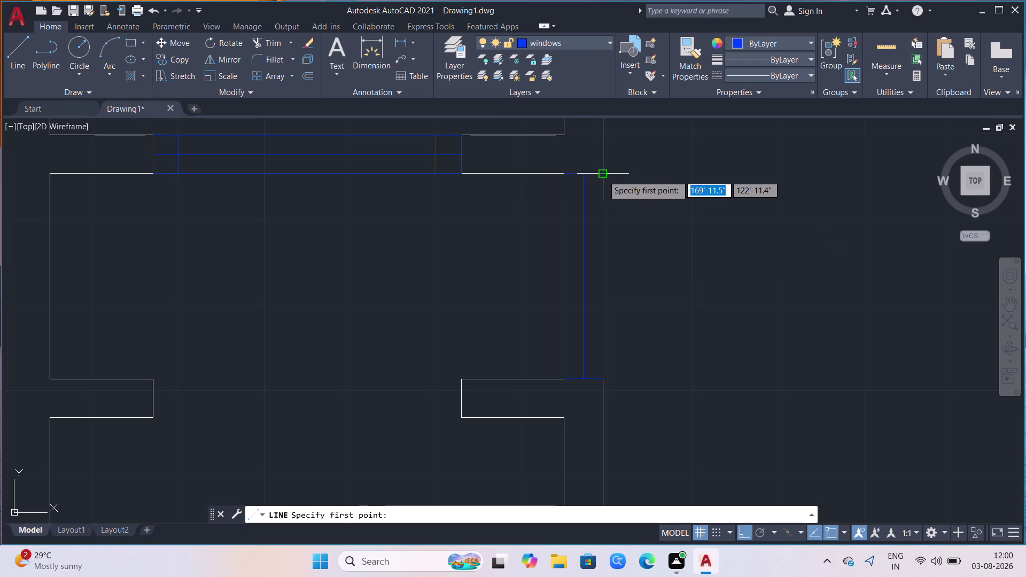
click(603, 175)
key(3)
key(Return)
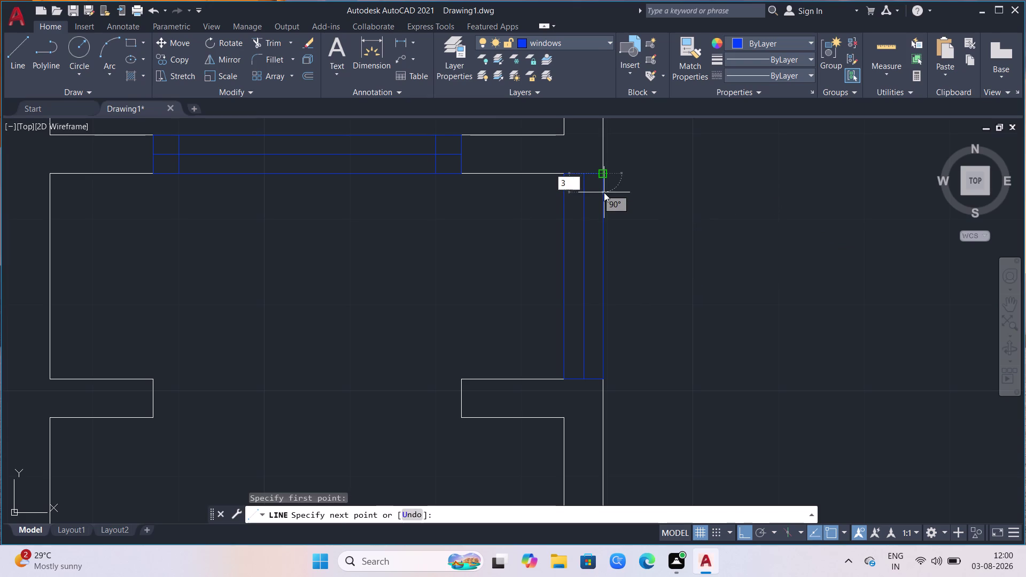
click(563, 199)
key(Escape)
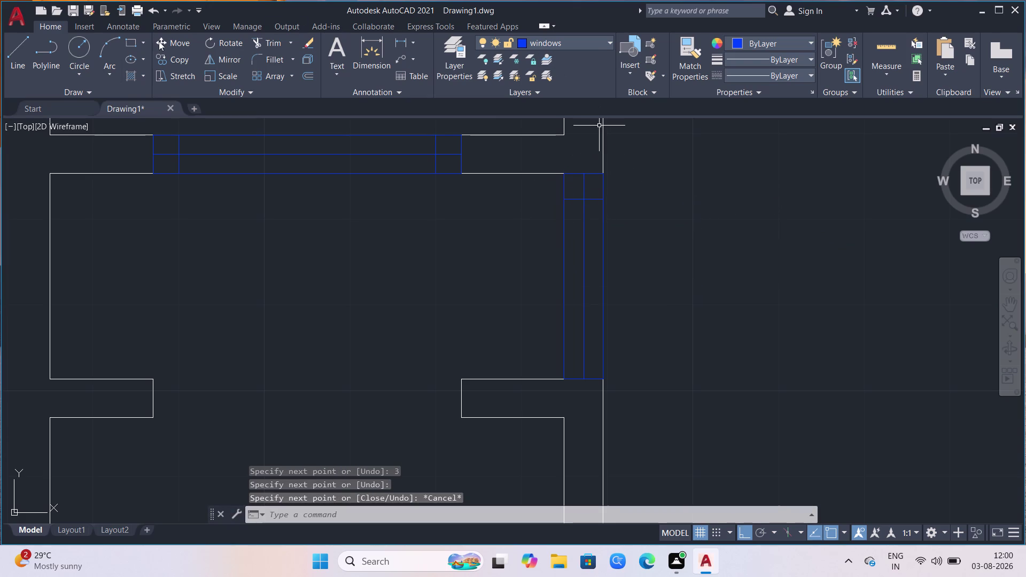
Add a cross line 3 in up from the bottom-right corner to the far edge.
click(20, 52)
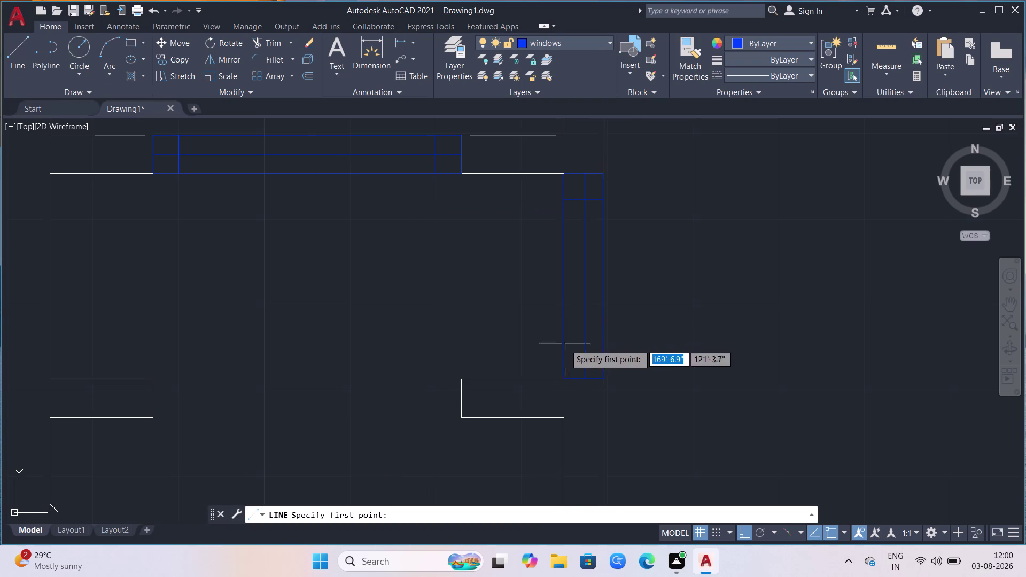
click(607, 376)
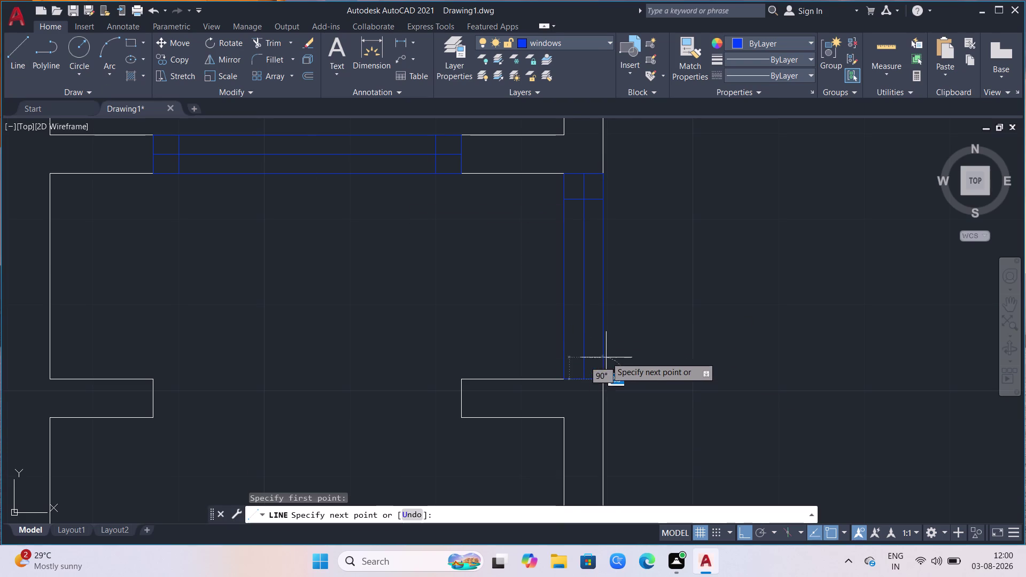
key(3)
key(Return)
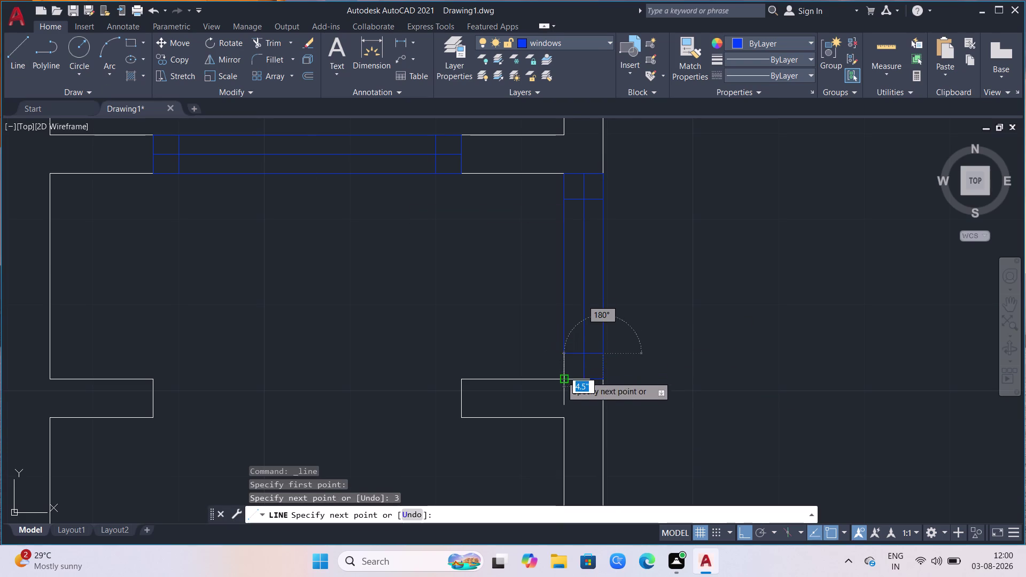
click(561, 353)
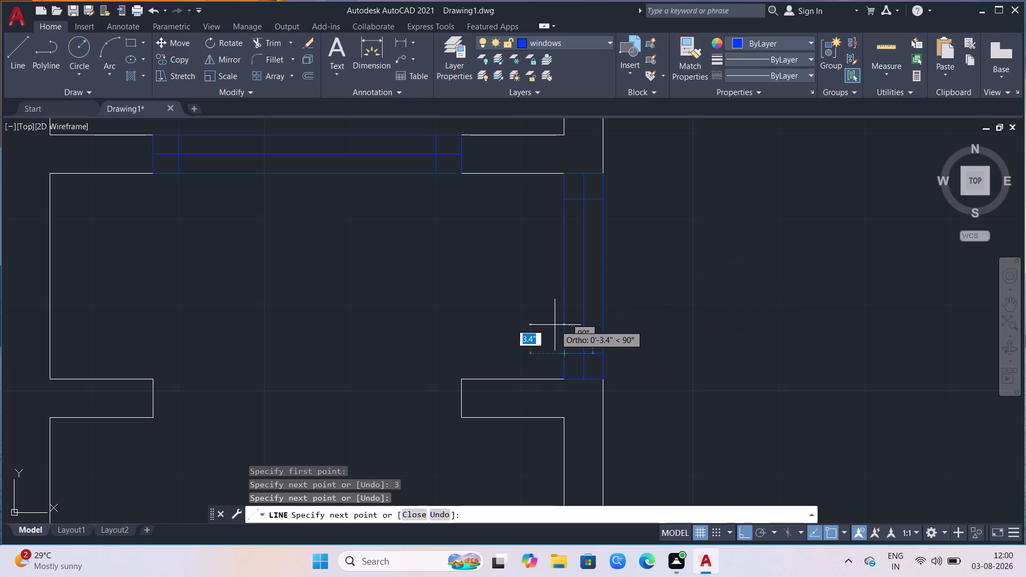
key(Return)
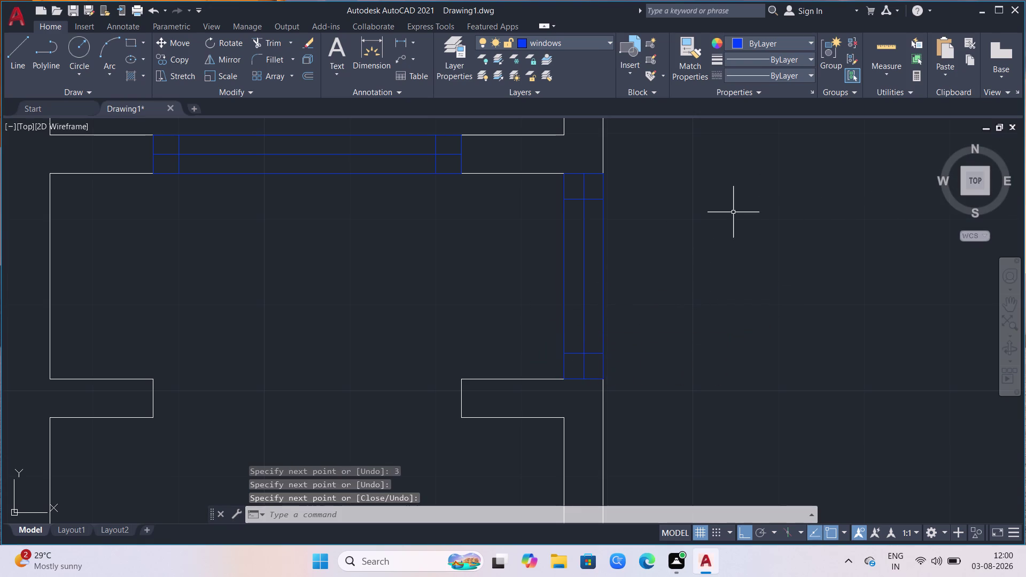
Select all lines of the upper blue window symbol, including its end cross lines.
scroll(down, 3)
click(505, 156)
click(462, 201)
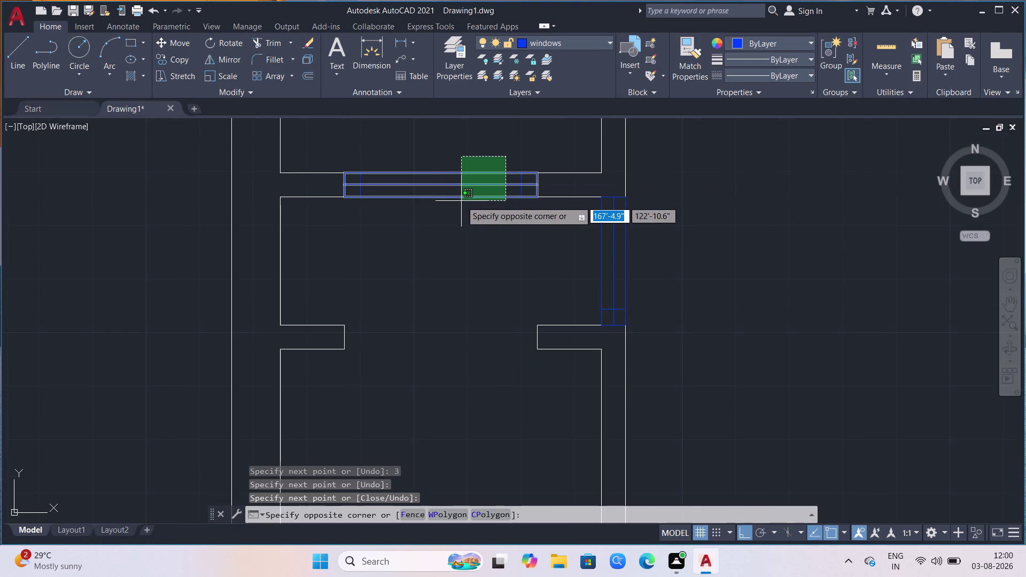
scroll(up, 3)
click(523, 175)
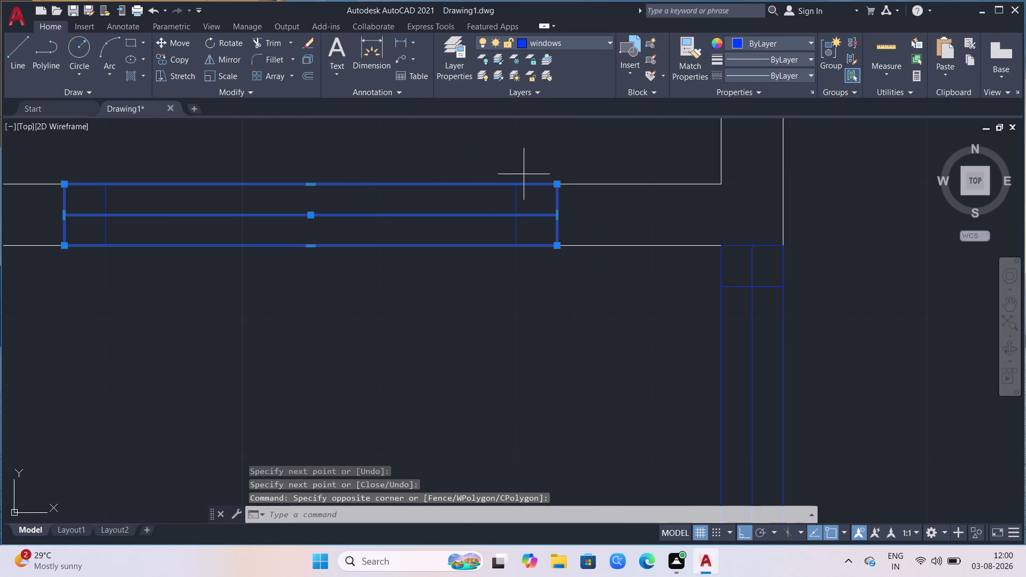
click(488, 213)
drag(171, 178, 167, 184)
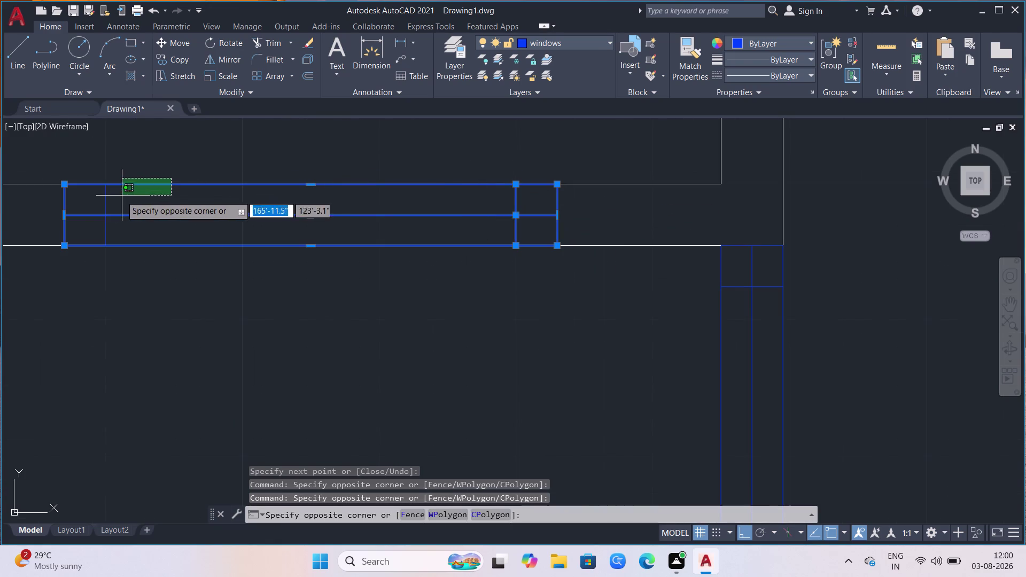
click(87, 208)
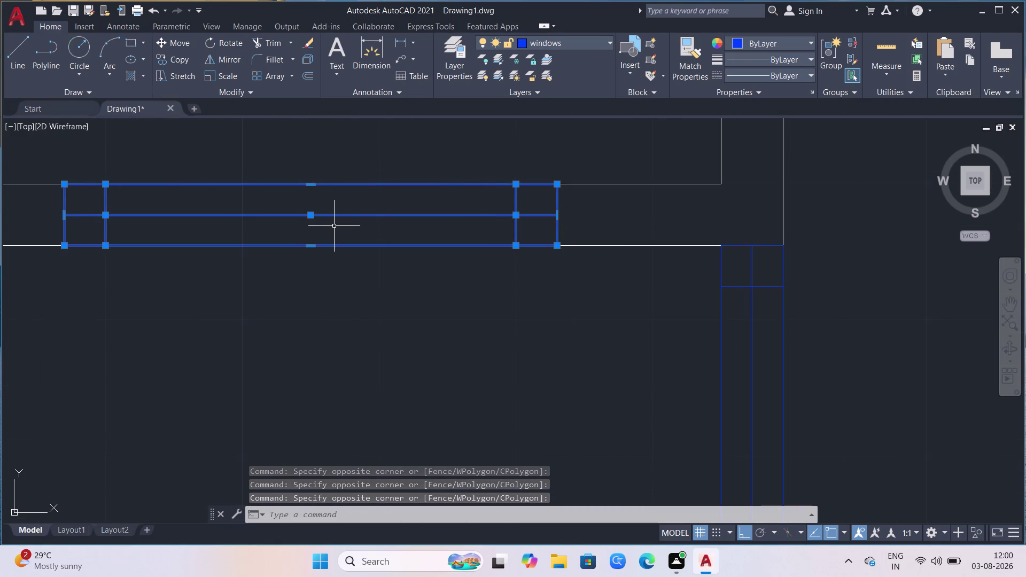
Copy the window from its corner base point into the opening below.
text(co)
key(Return)
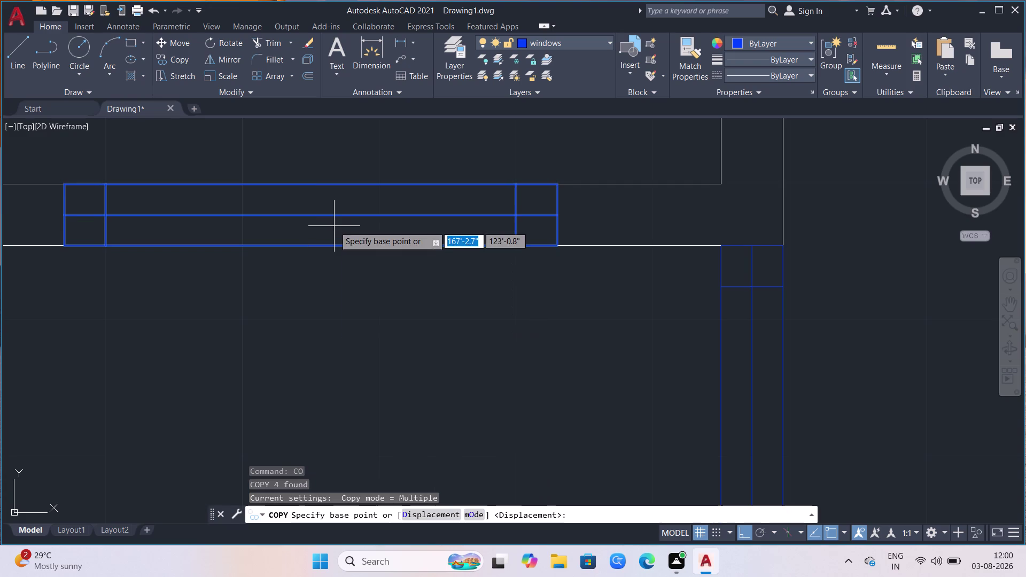
scroll(down, 3)
click(558, 241)
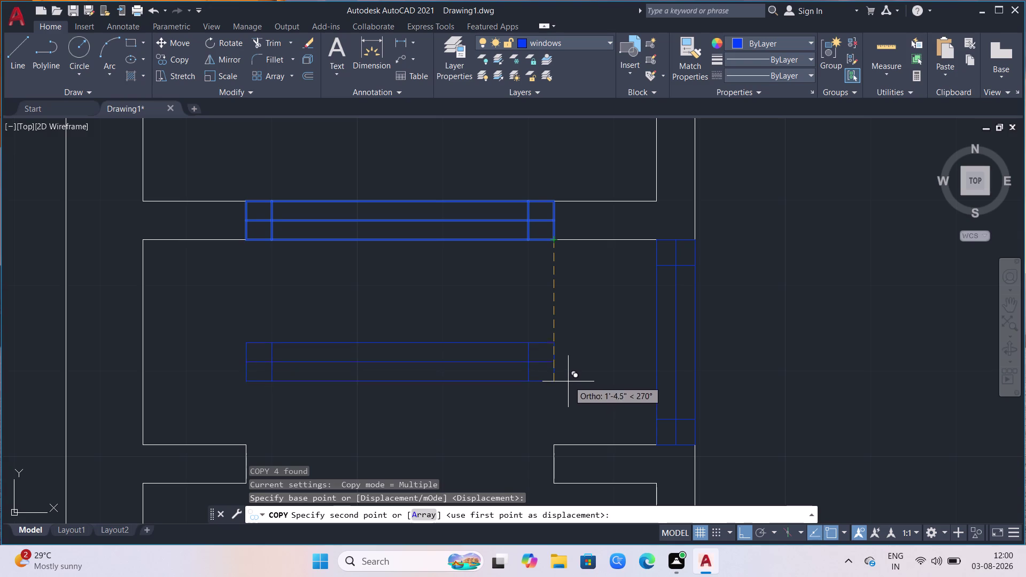
scroll(down, 3)
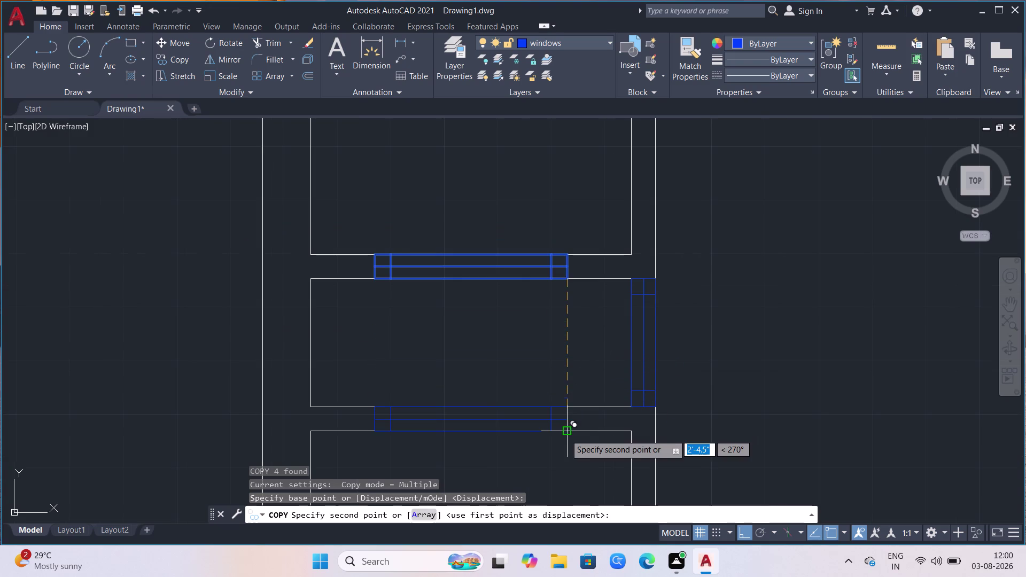
click(565, 435)
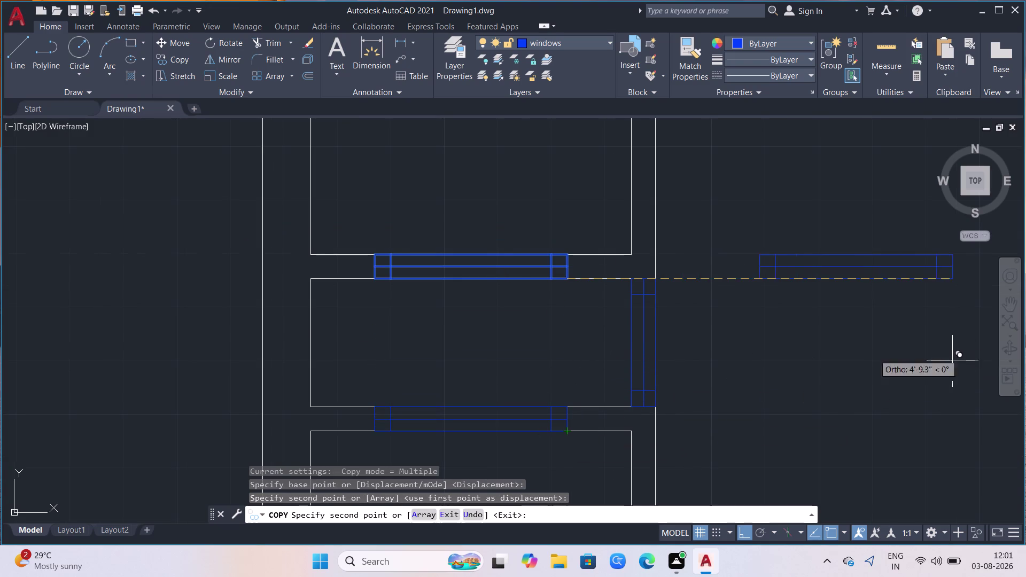
Place further window copies in the remaining horizontal openings of the right-hand rooms.
scroll(down, 3)
scroll(down, 3)
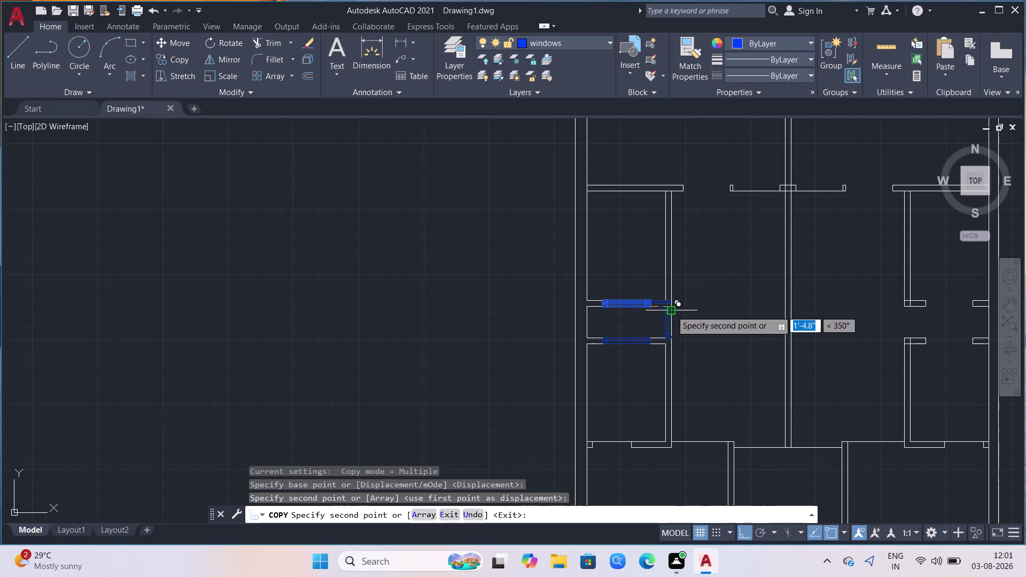
scroll(down, 3)
scroll(up, 3)
scroll(up, 3)
scroll(up, 3)
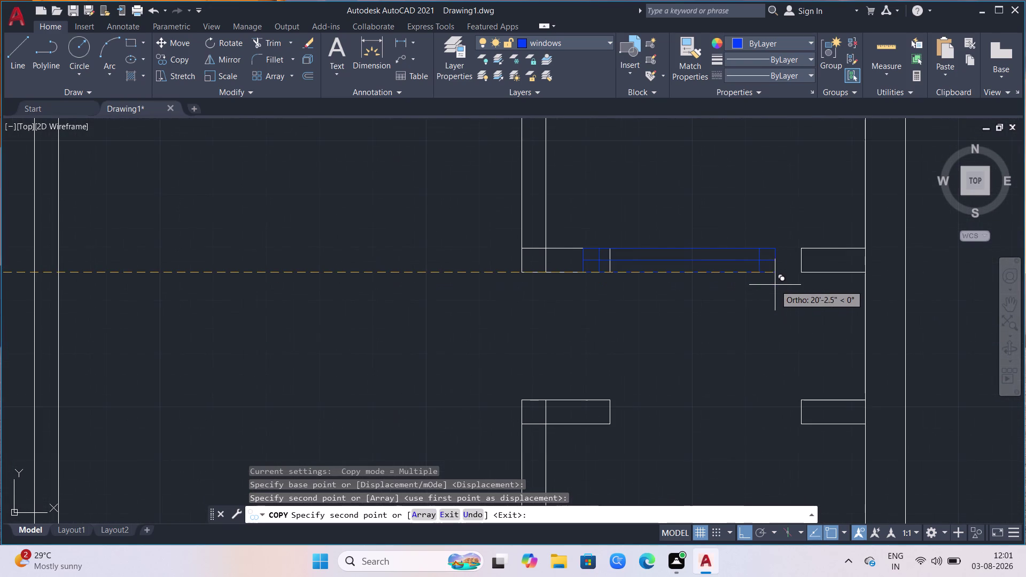
click(800, 272)
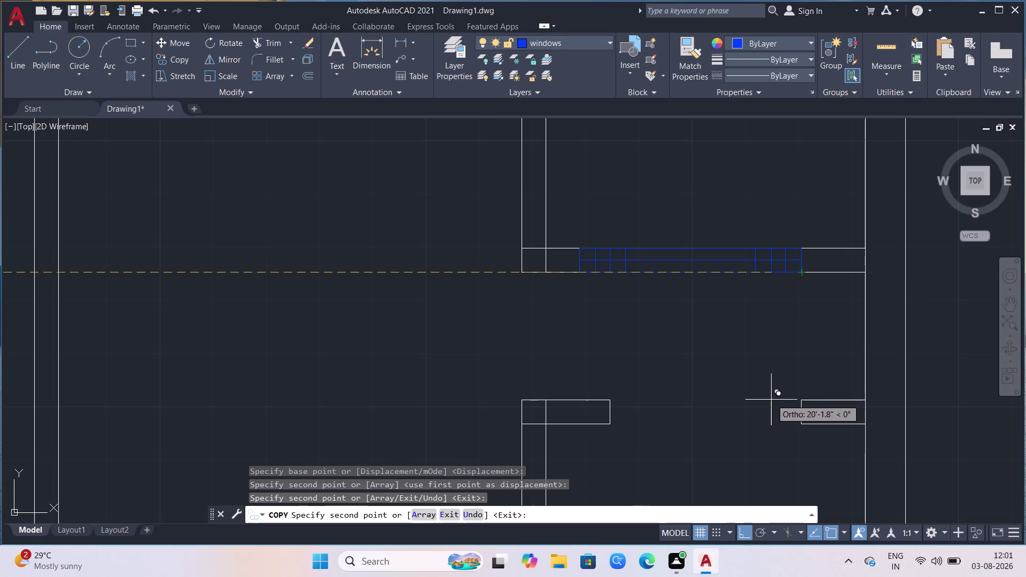
key(F8)
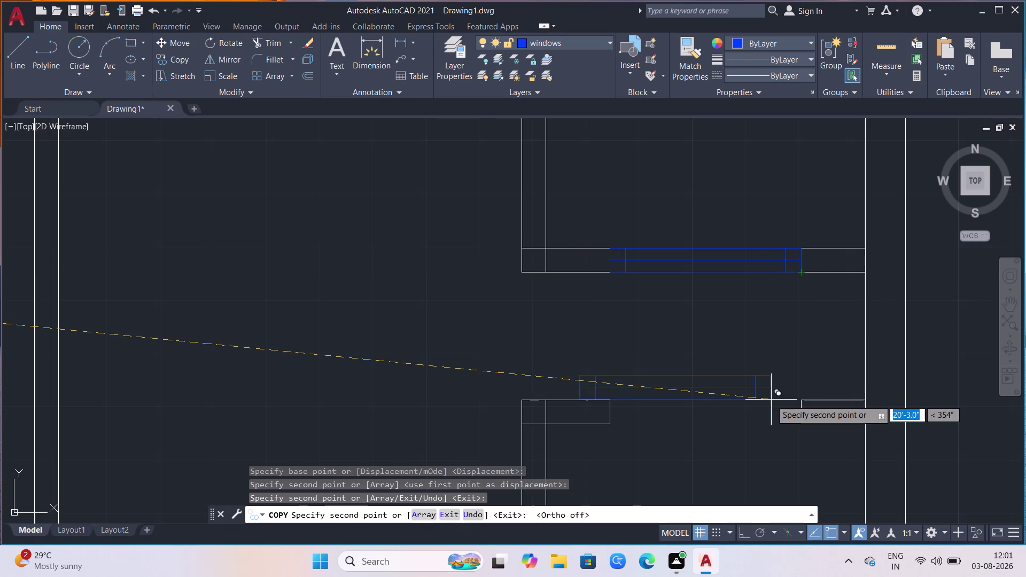
scroll(up, 3)
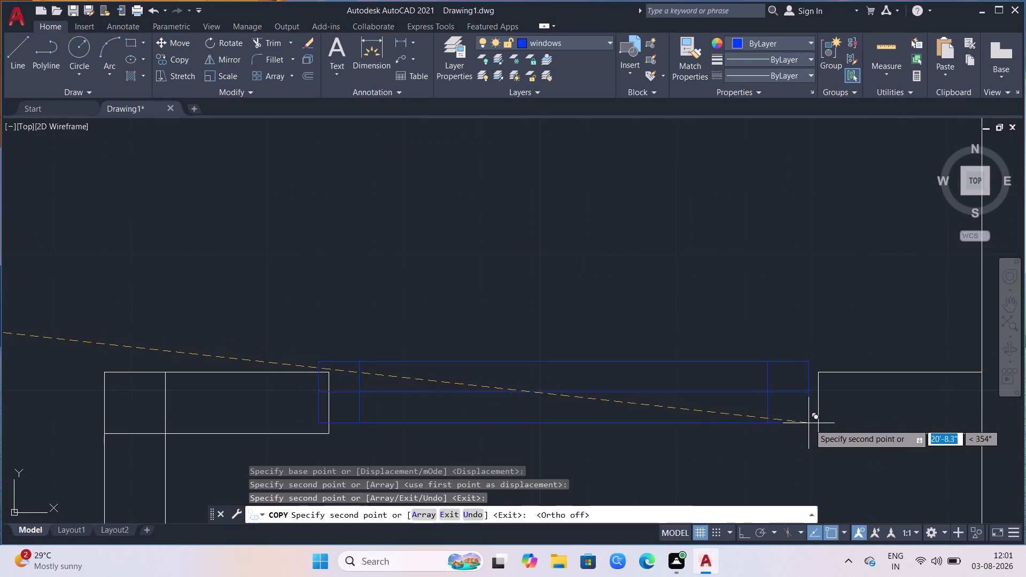
click(817, 433)
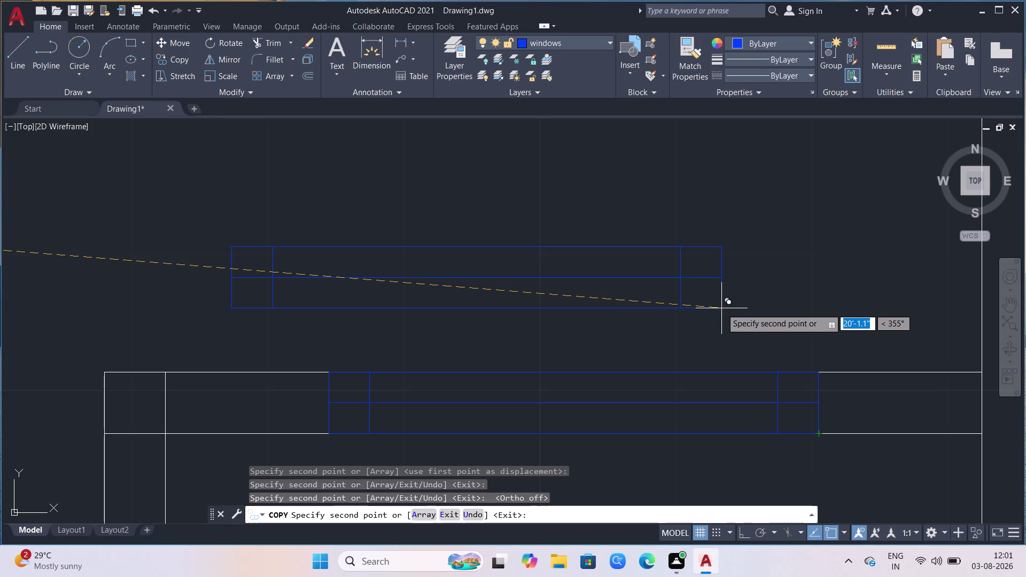
scroll(down, 3)
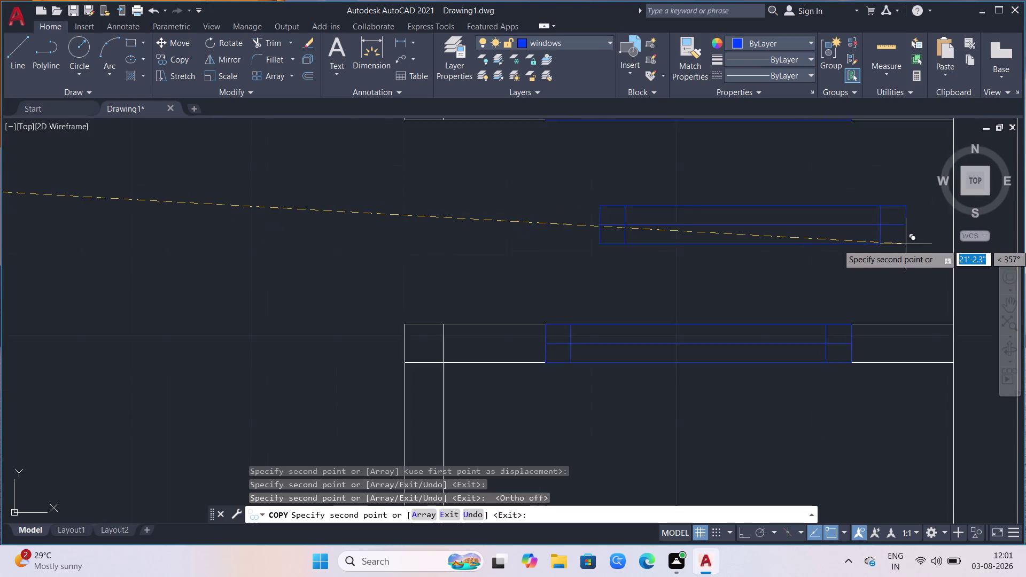
scroll(down, 3)
scroll(down, 3)
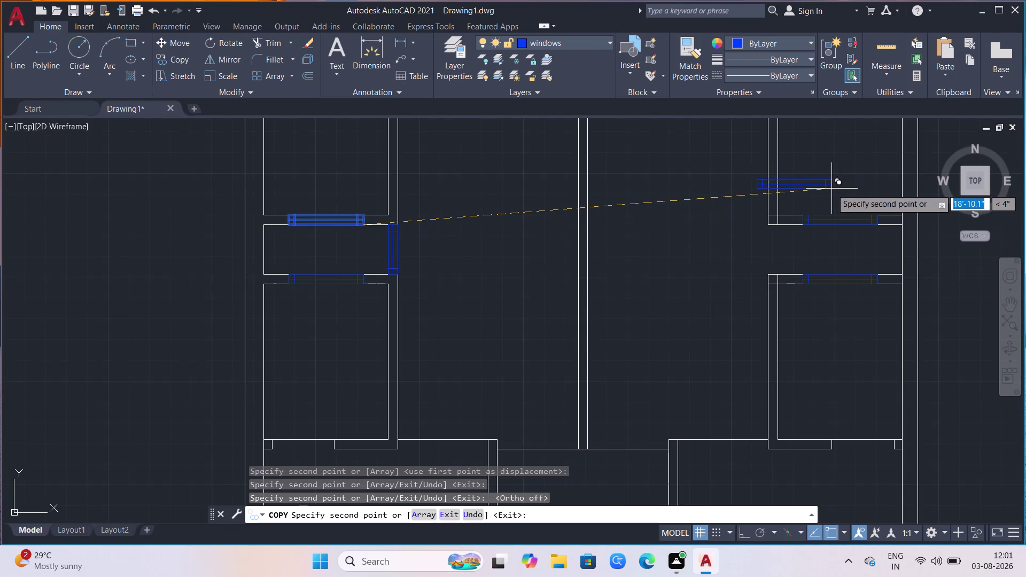
key(Escape)
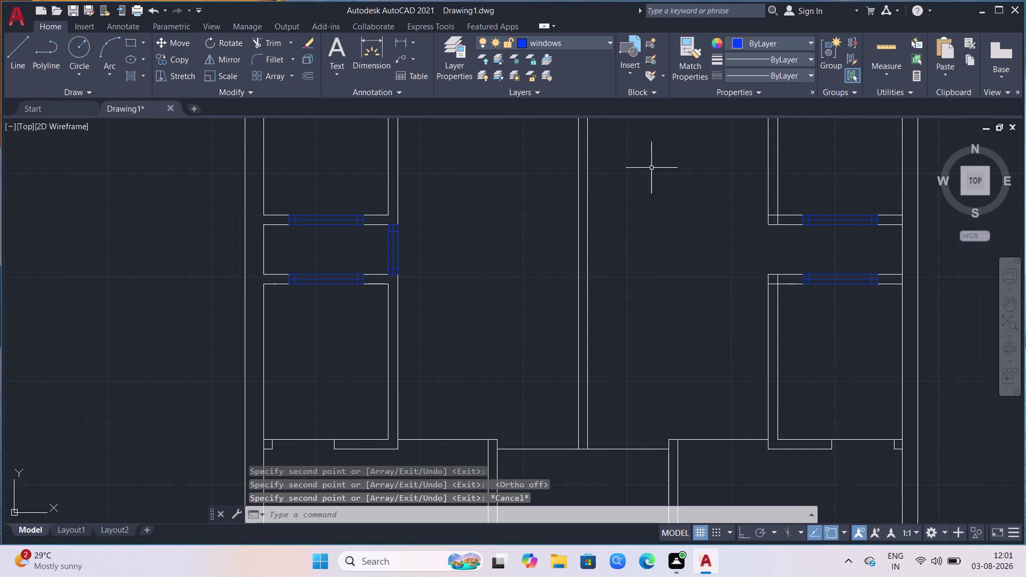
Select the vertical window and attempt a grip edit, then cancel it.
click(421, 234)
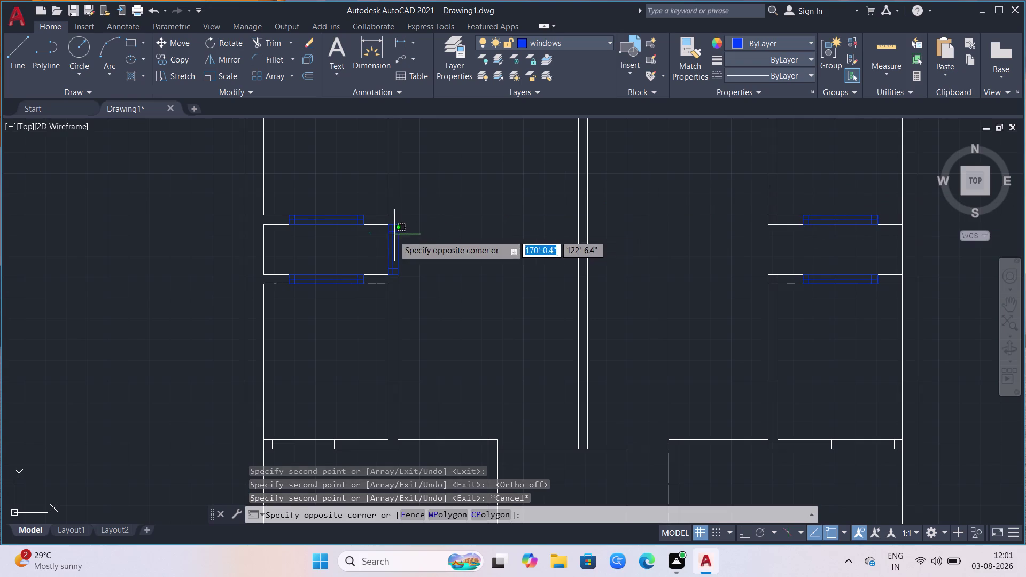
click(363, 247)
scroll(up, 3)
click(394, 220)
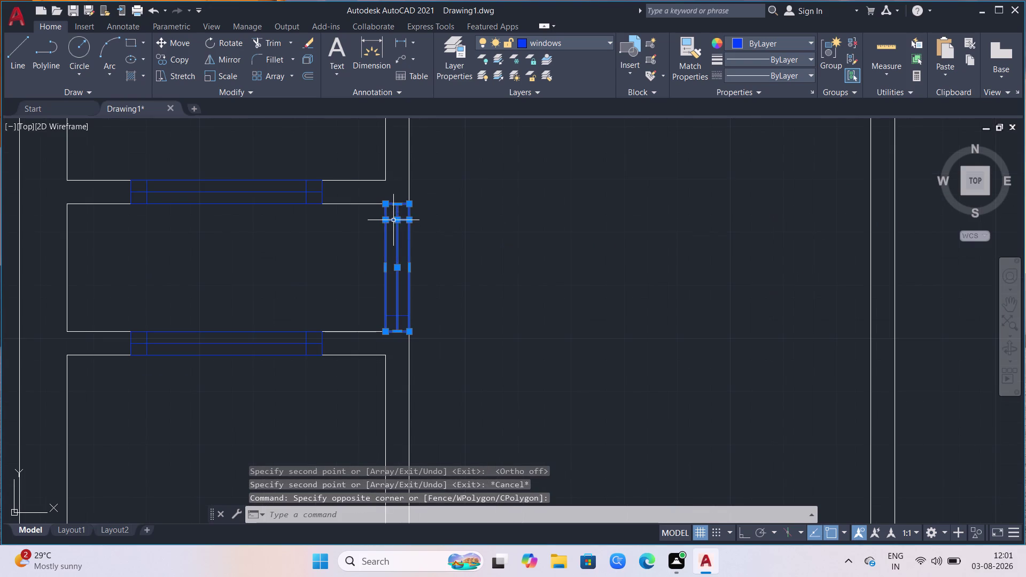
click(392, 314)
click(390, 319)
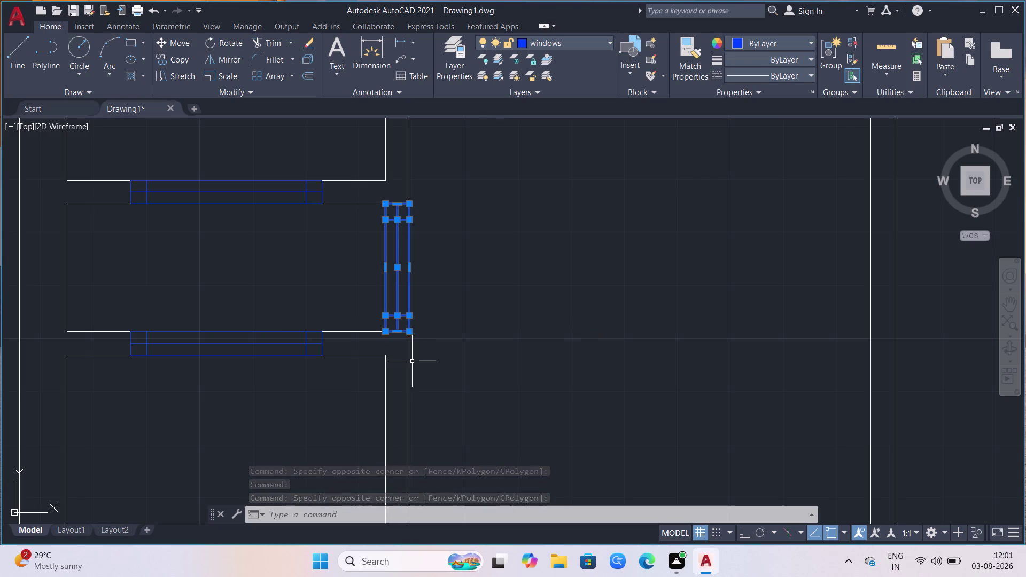
text(m2)
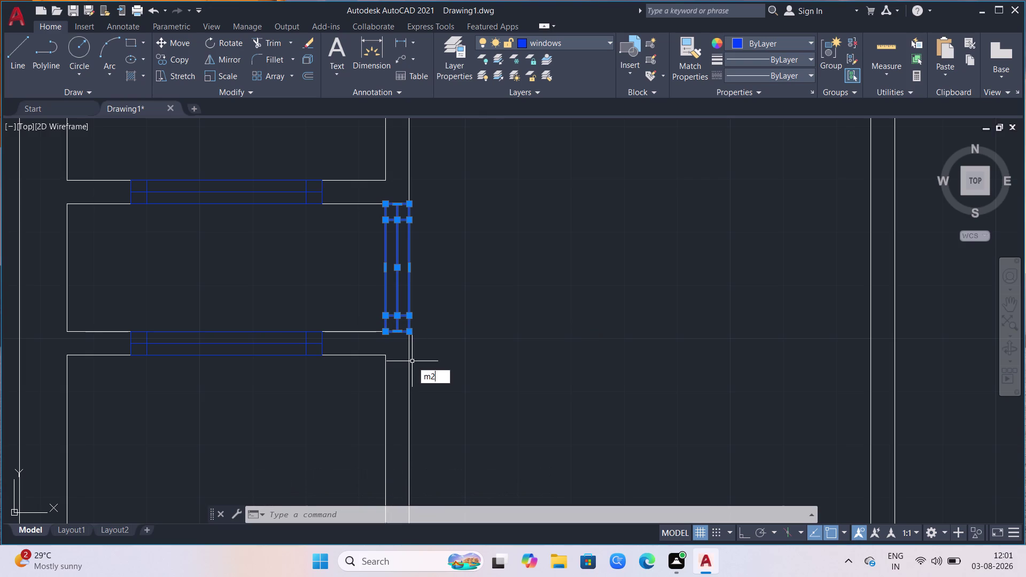
text(p)
key(Escape)
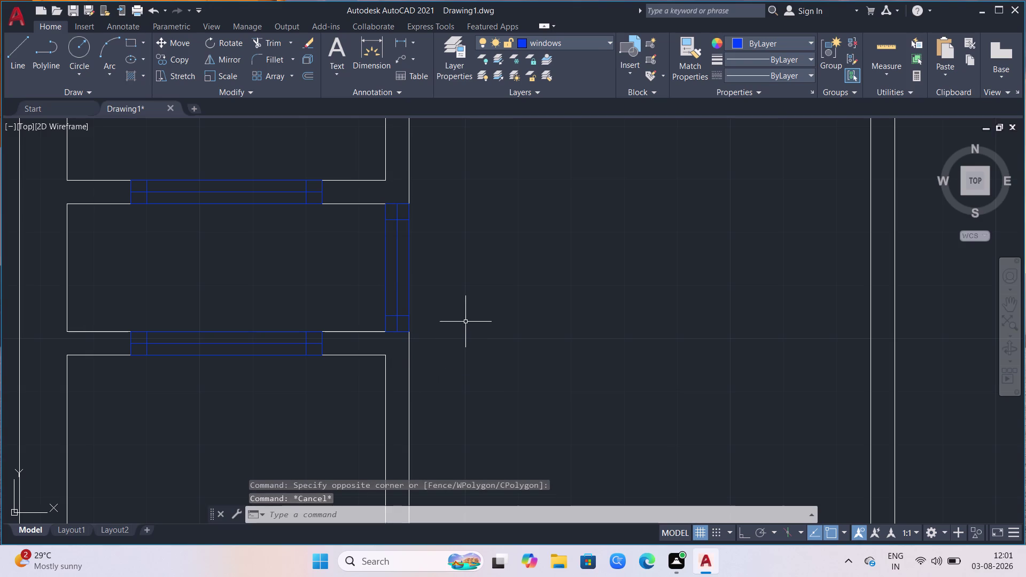
Reselect the vertical blue window symbol for copying with CO.
click(442, 209)
click(355, 223)
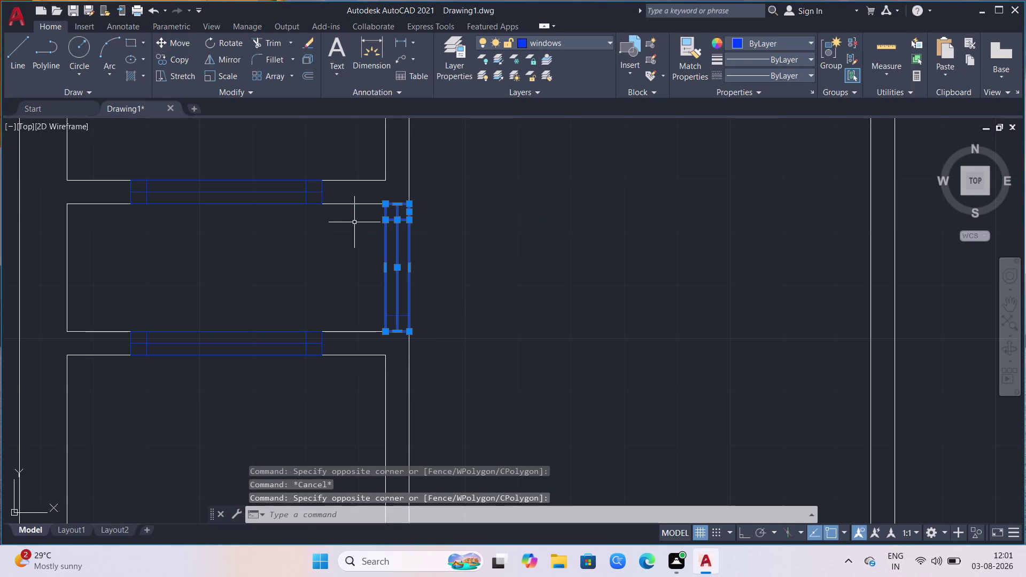
click(403, 315)
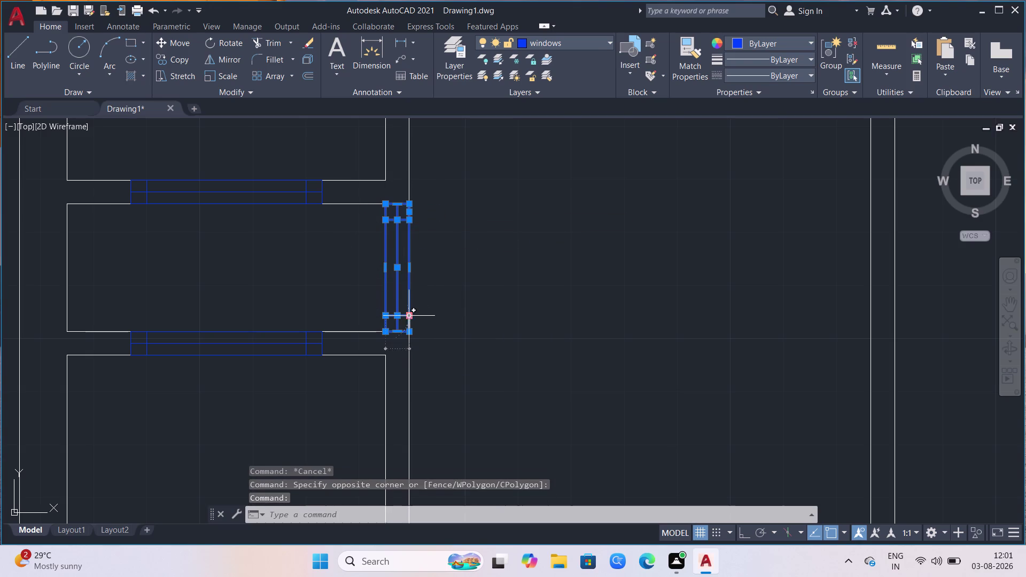
text(co)
key(Return)
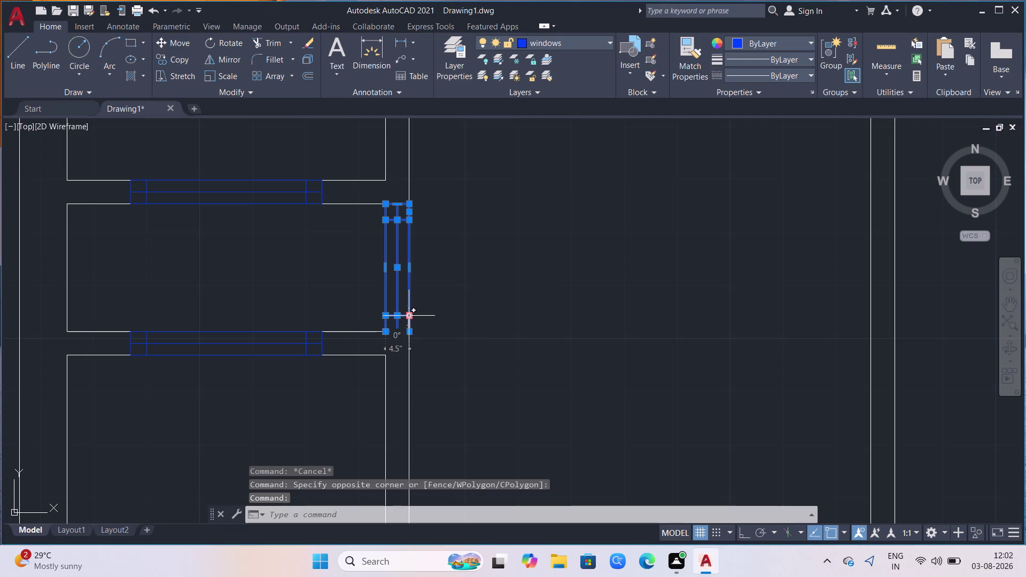
scroll(up, 3)
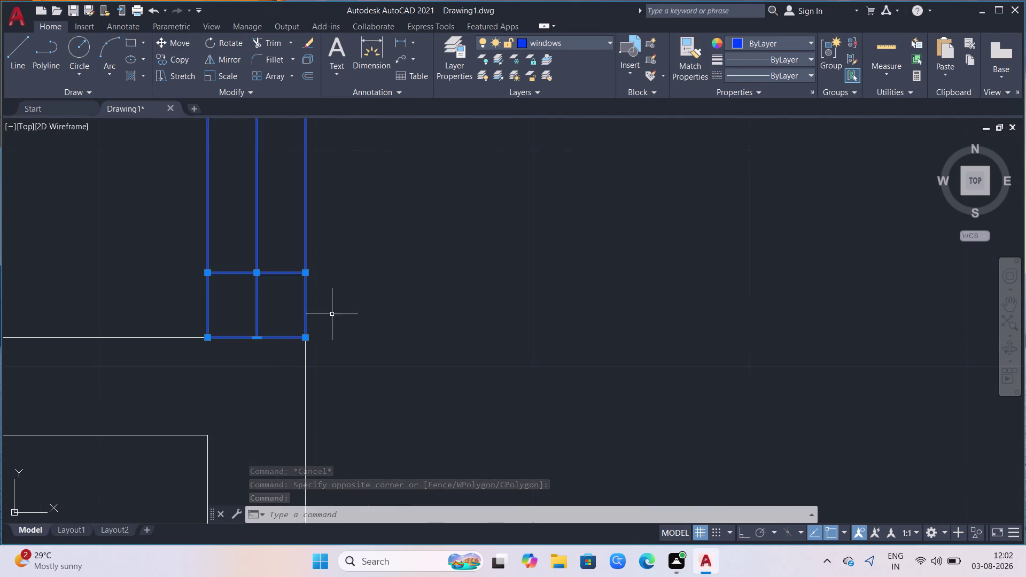
key(Return)
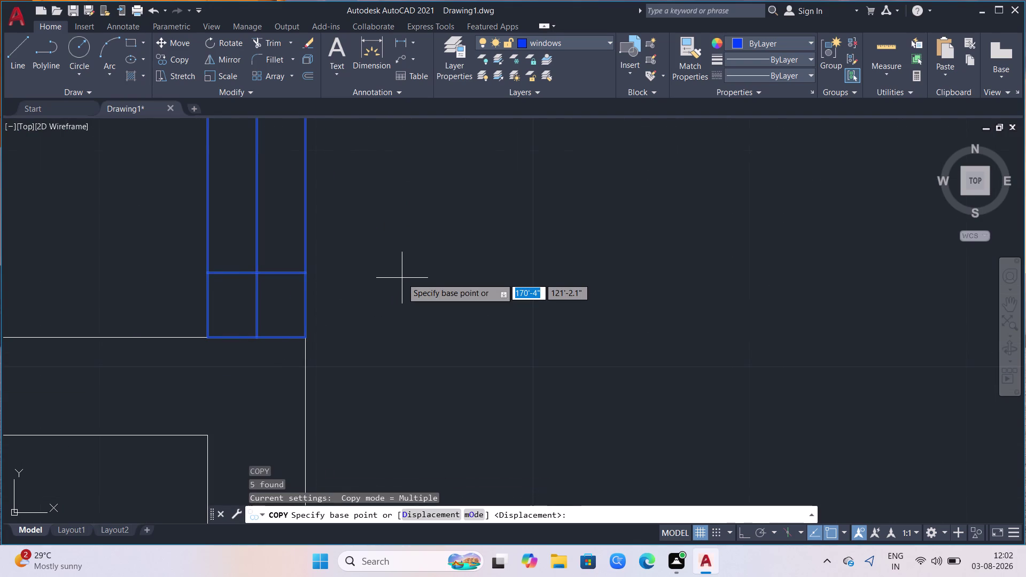
Copy the vertical window into the right room's matching side-wall opening.
click(297, 337)
scroll(down, 3)
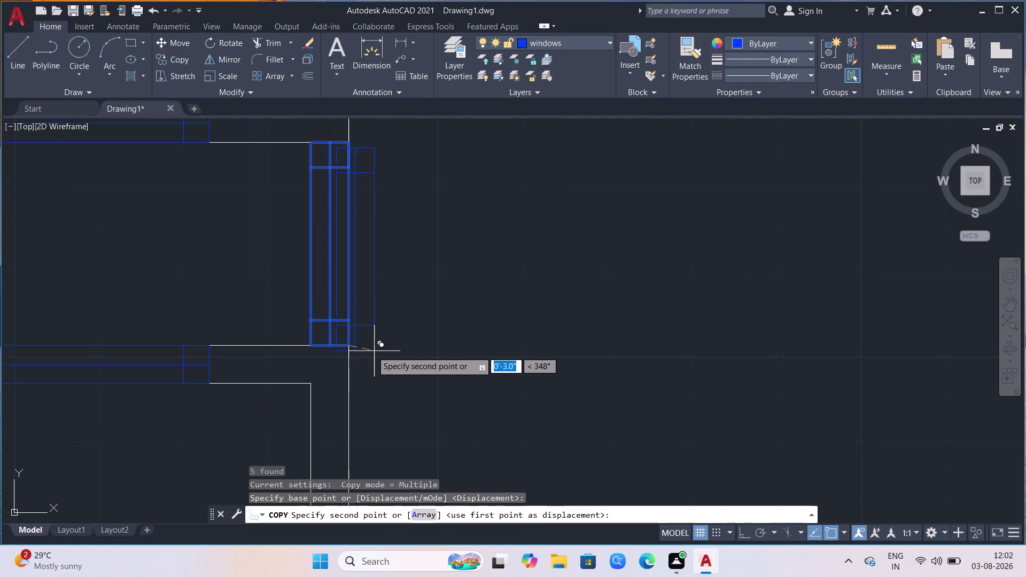
scroll(down, 3)
scroll(down, 3)
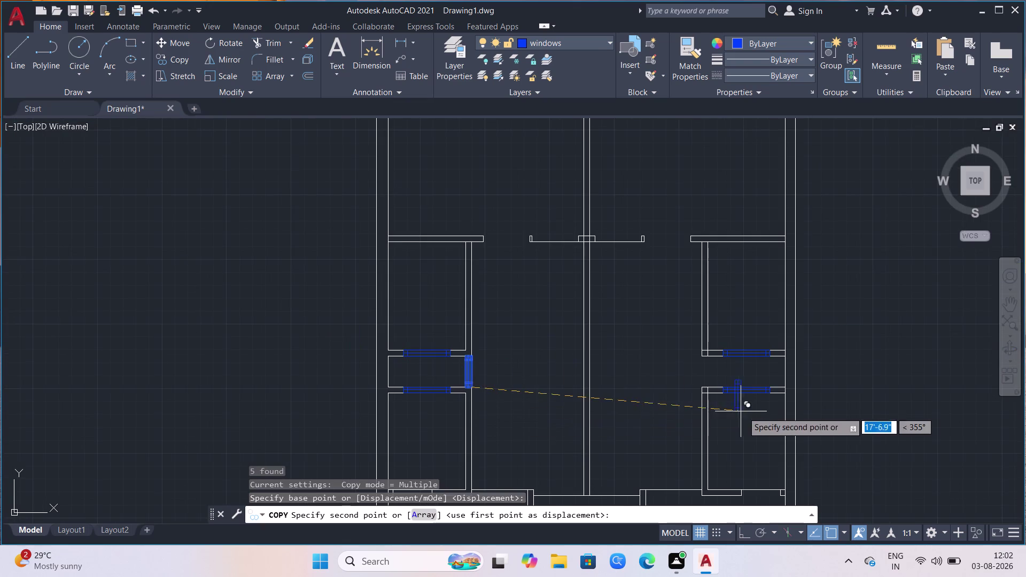
scroll(up, 3)
scroll(up, 3)
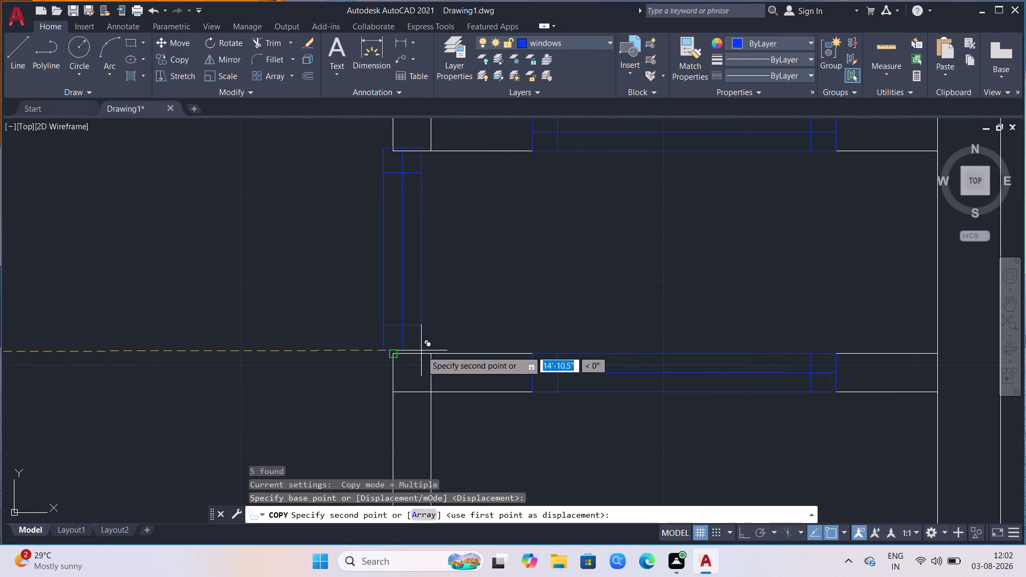
click(429, 355)
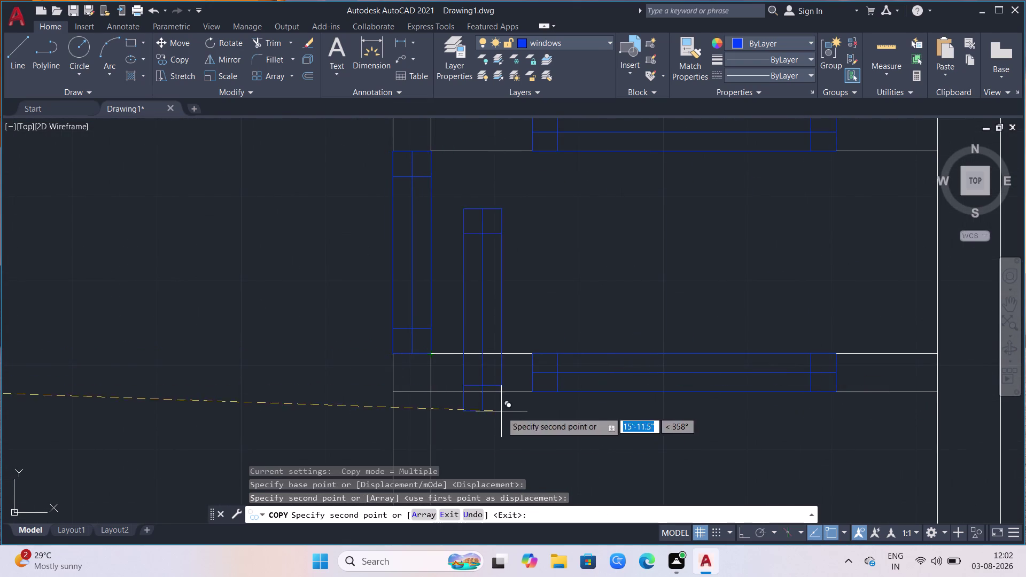
key(Escape)
scroll(down, 3)
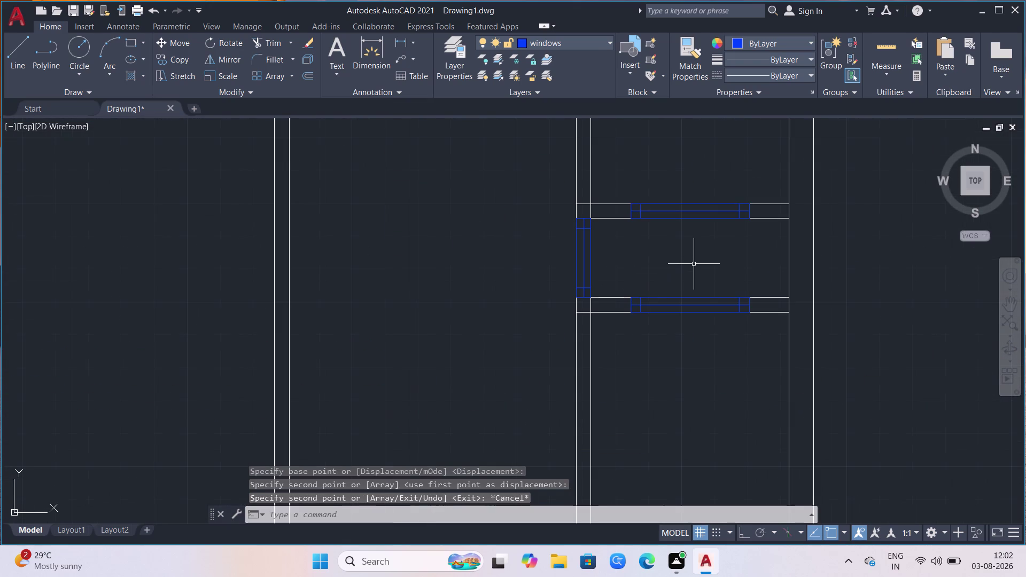
scroll(down, 3)
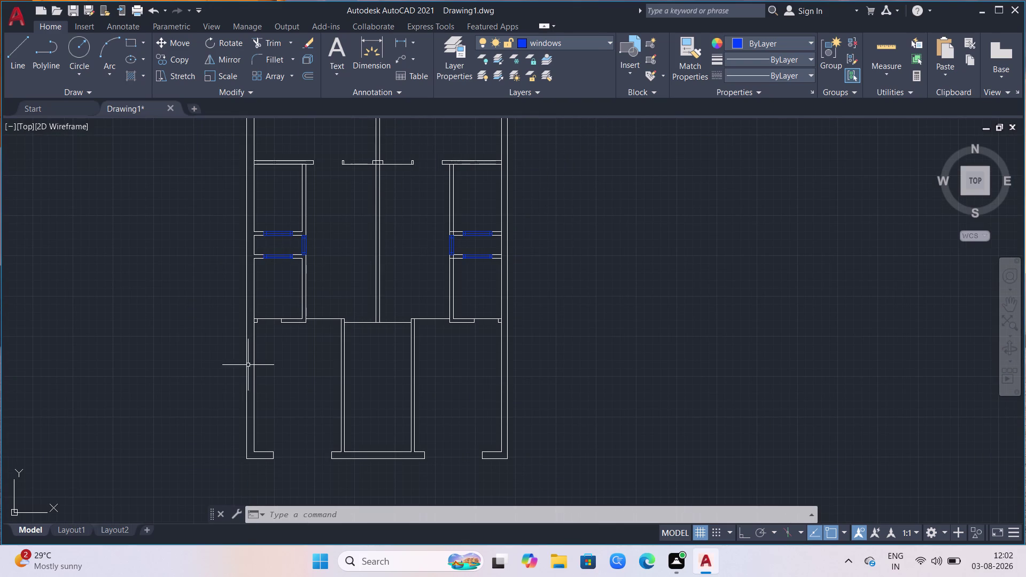
Zoom in on the upper interior walls of the floor plan.
scroll(down, 3)
scroll(down, 3)
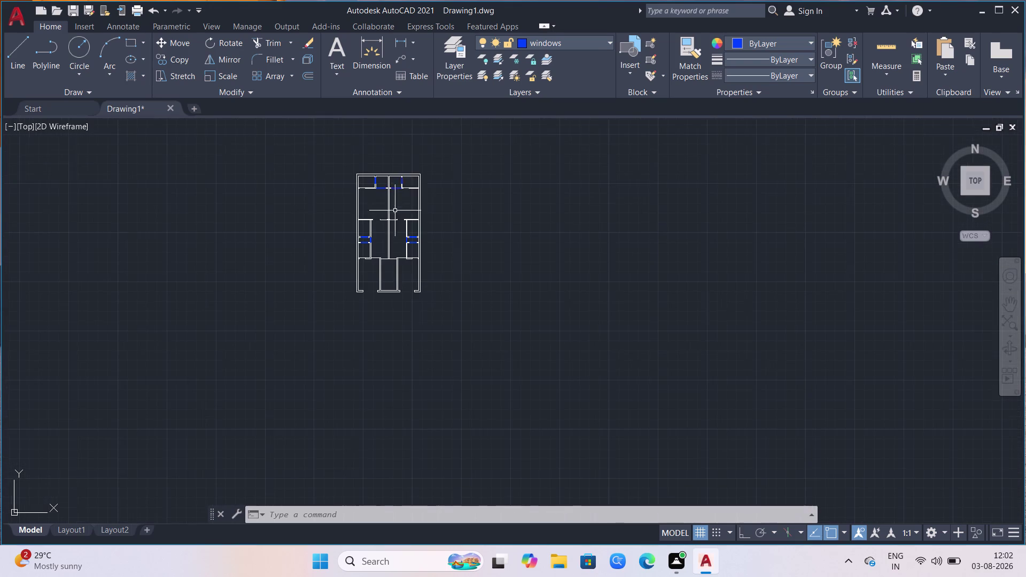
scroll(up, 3)
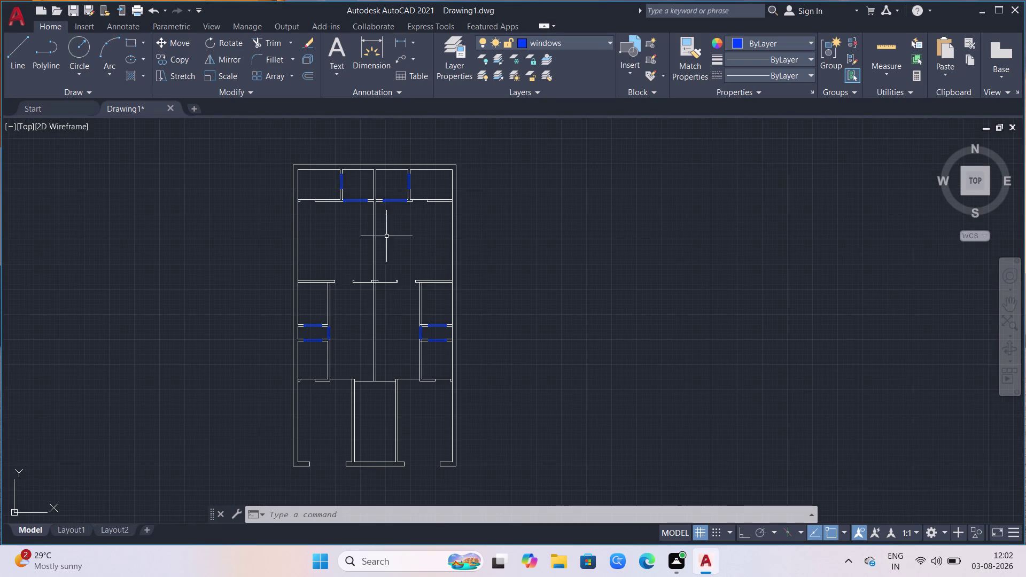
scroll(up, 3)
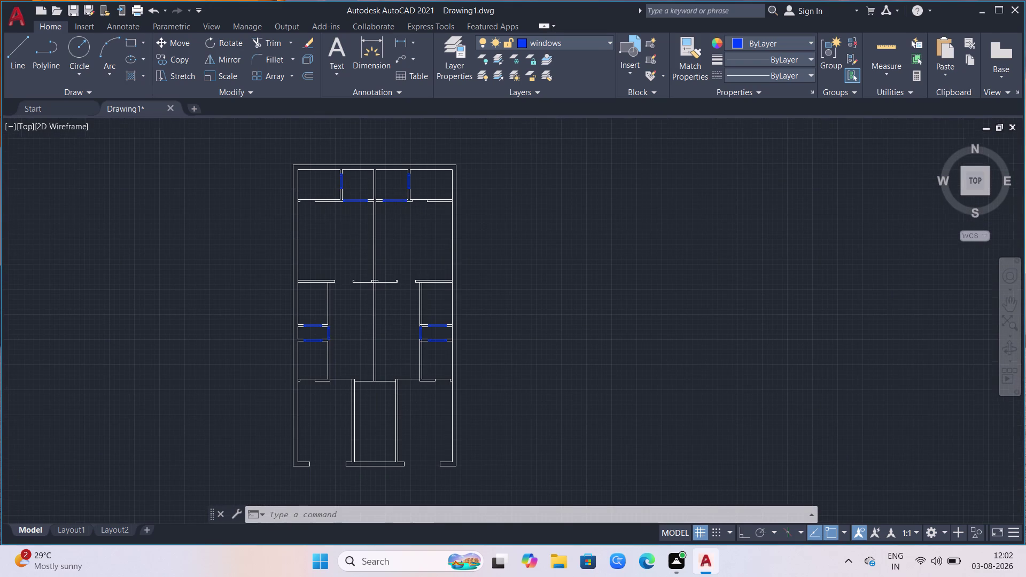
scroll(up, 3)
scroll(down, 3)
click(127, 38)
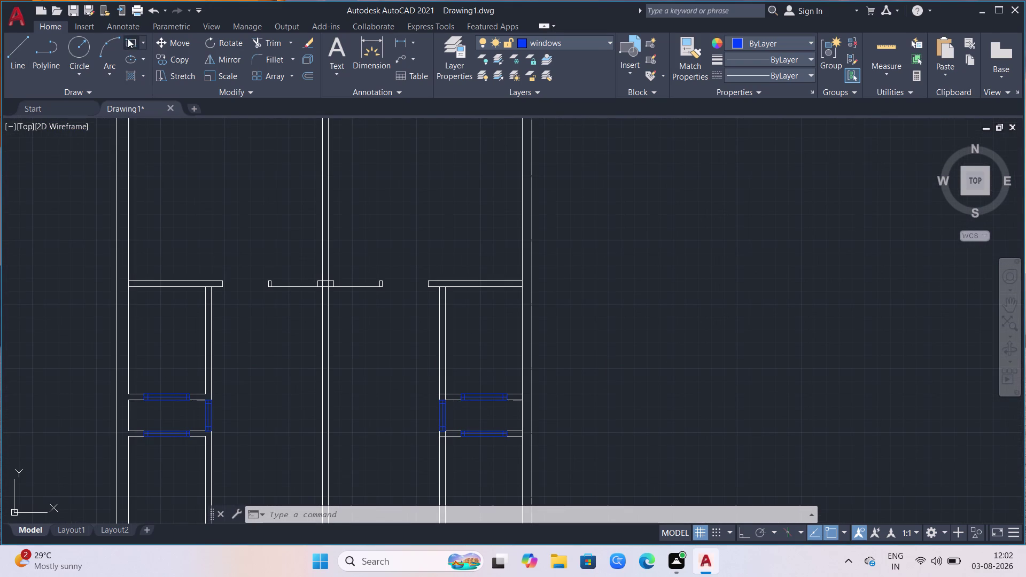
Draw a window rectangle across the upper wall opening, redrawing it after one undo.
scroll(up, 3)
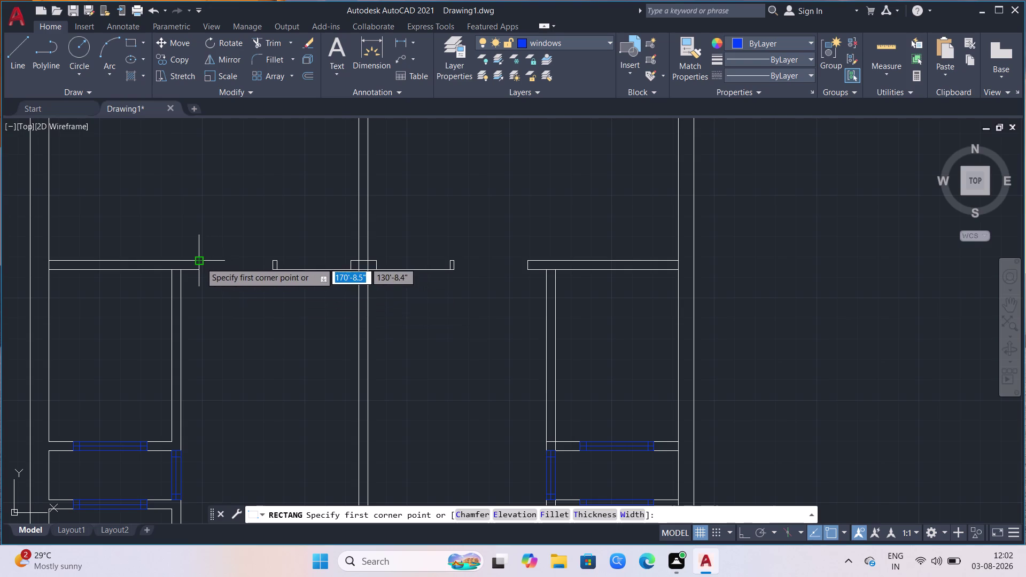
click(201, 262)
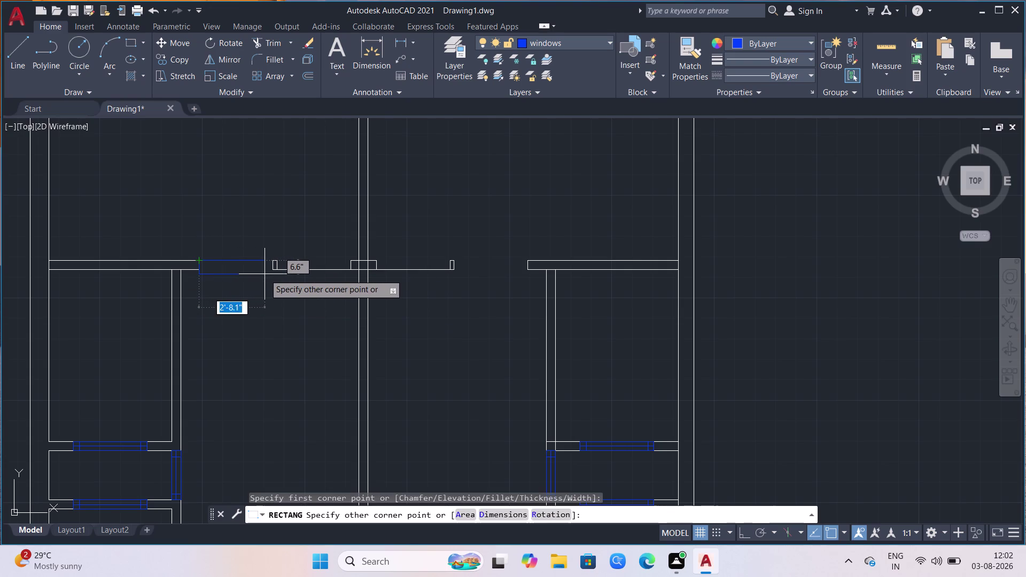
click(277, 273)
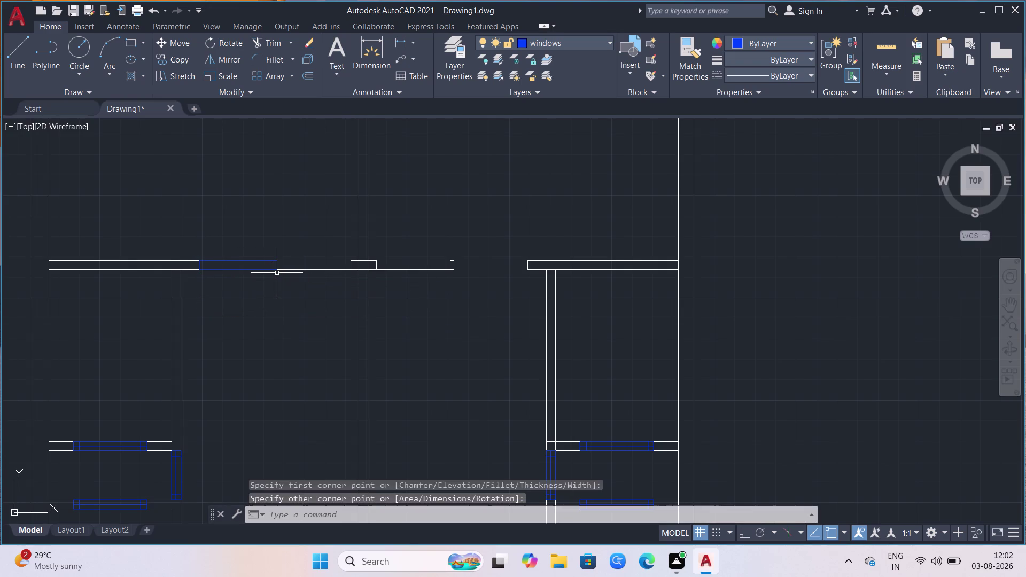
key(ctrl+z)
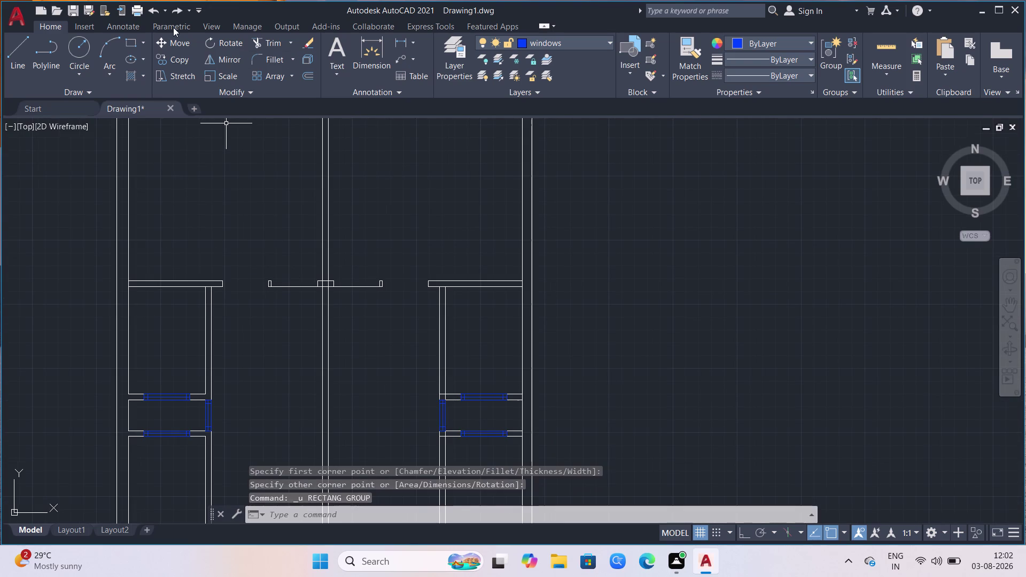
click(130, 40)
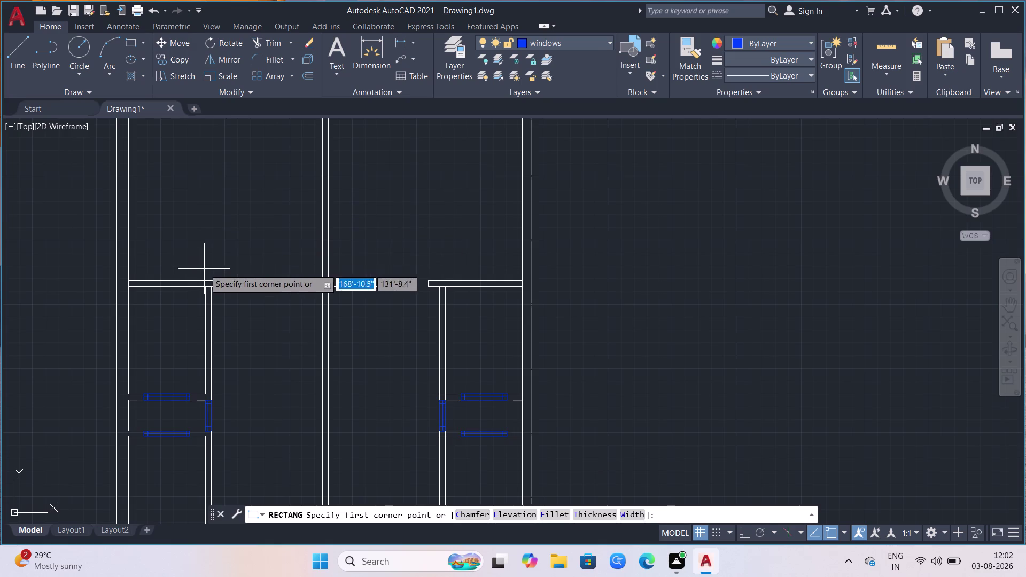
scroll(up, 3)
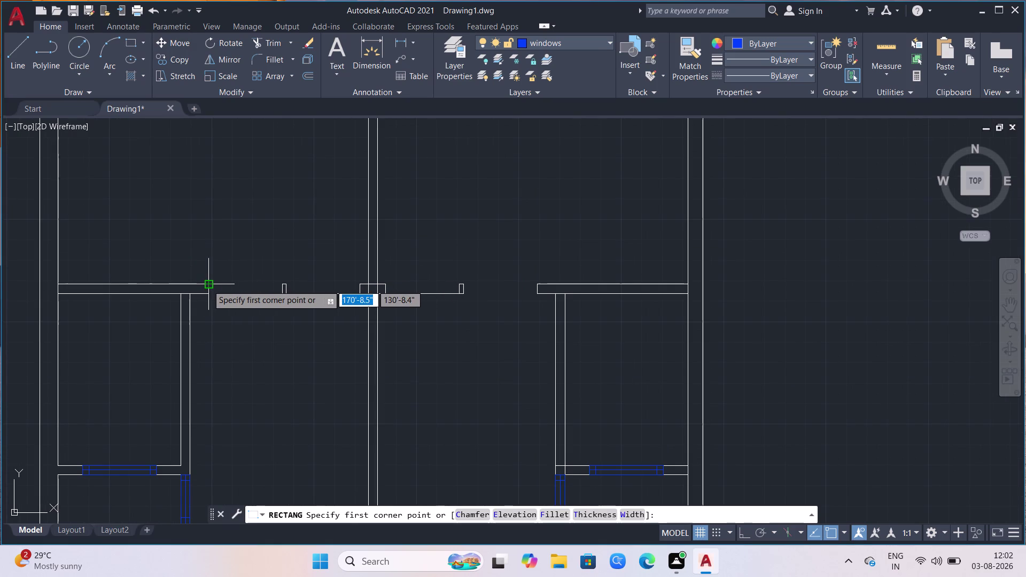
click(207, 284)
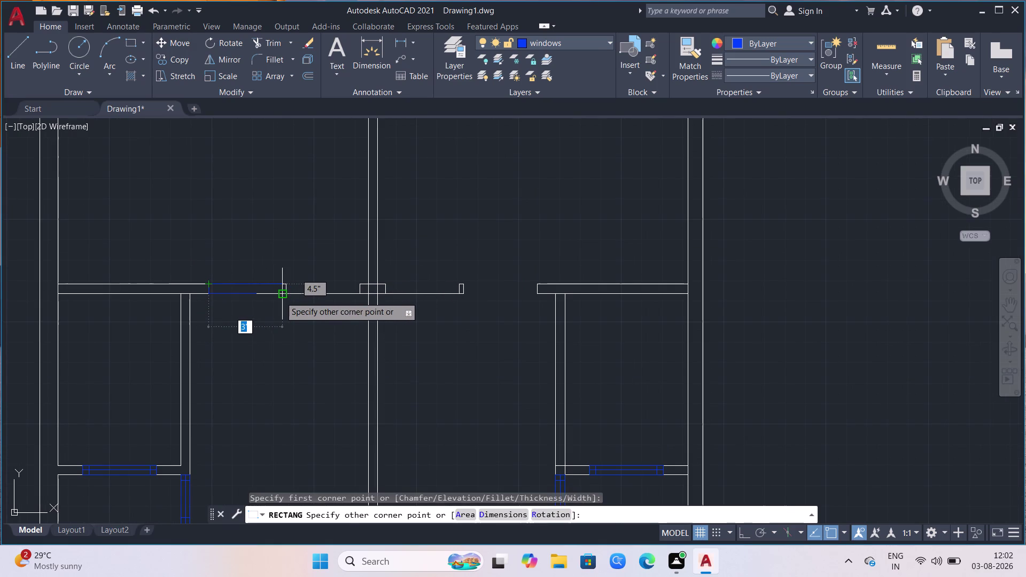
click(281, 296)
Zoom onto the window rectangle and begin a line at an M2P midpoint.
scroll(down, 3)
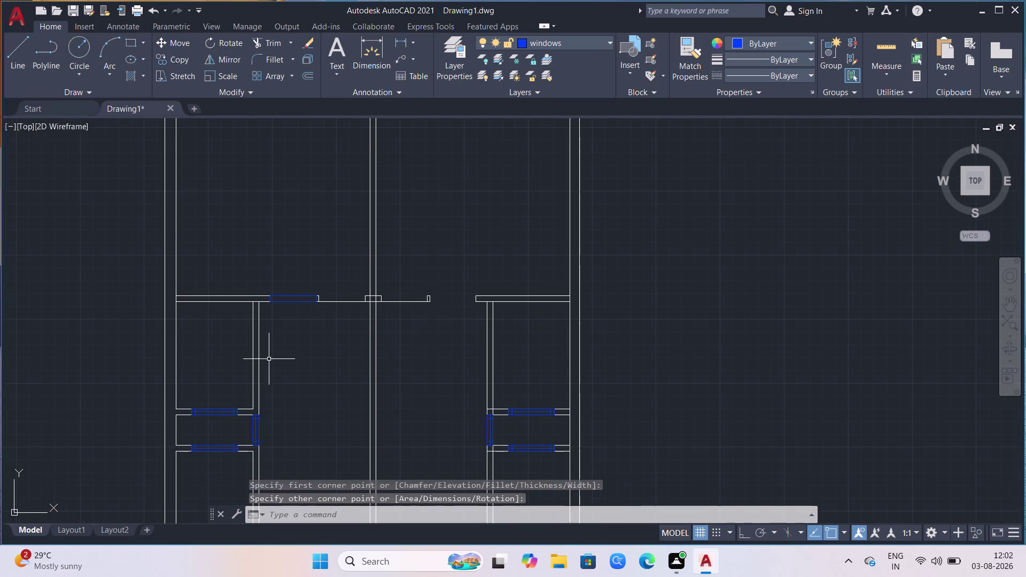
scroll(up, 3)
scroll(up, 3)
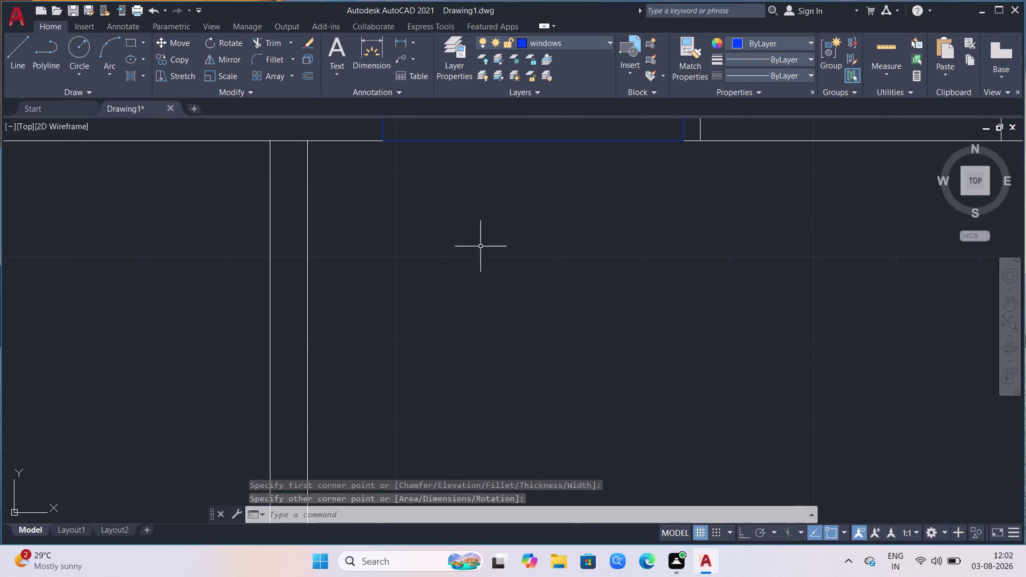
scroll(down, 3)
scroll(down, 3)
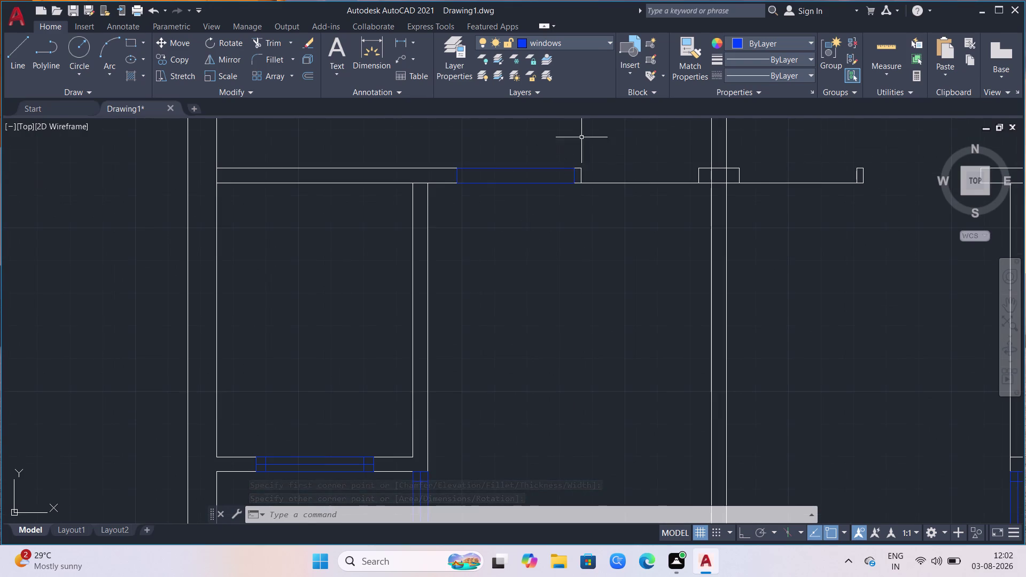
scroll(up, 3)
scroll(up, 3)
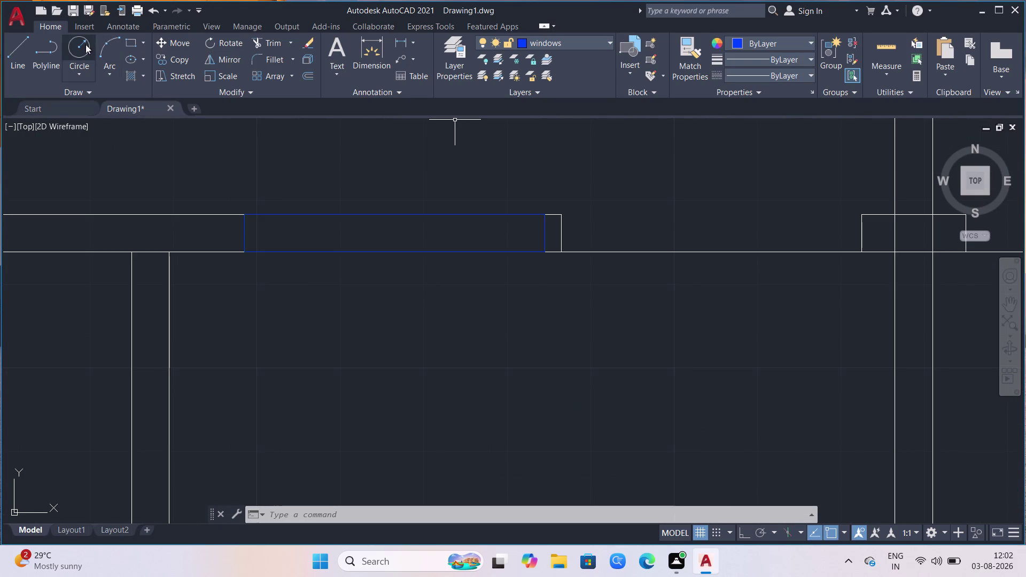
click(26, 46)
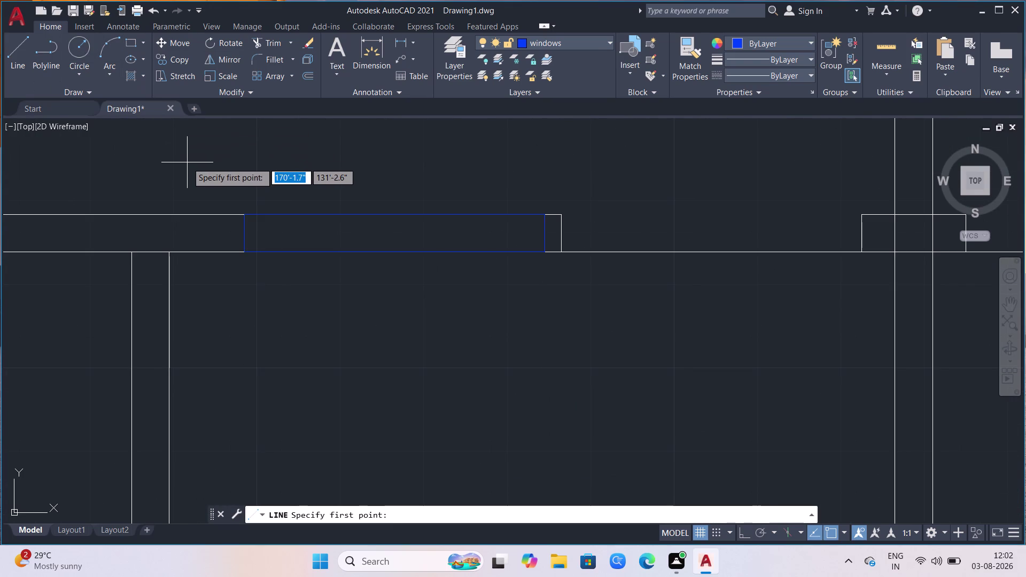
text(m2)
key(p)
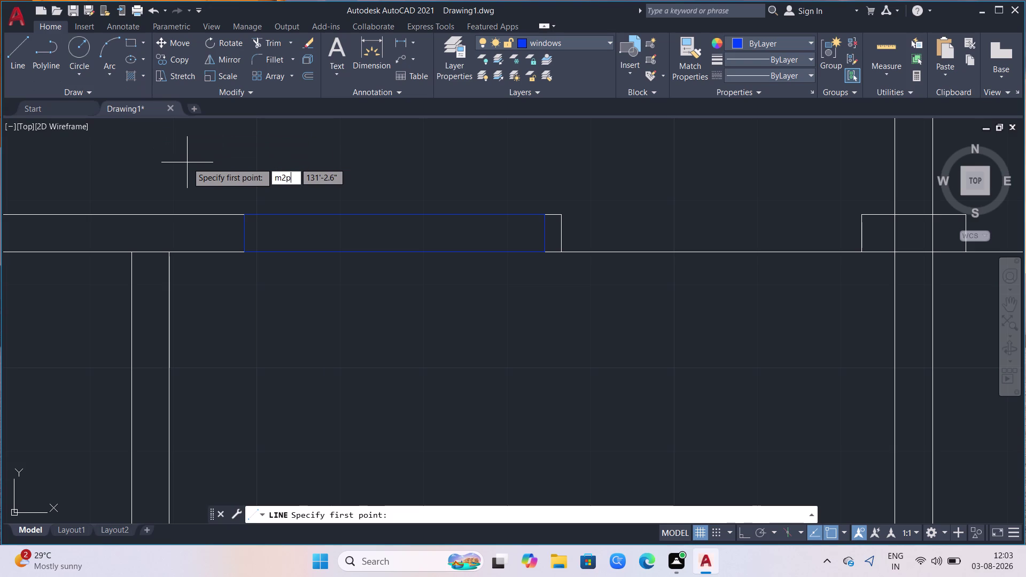
key(Return)
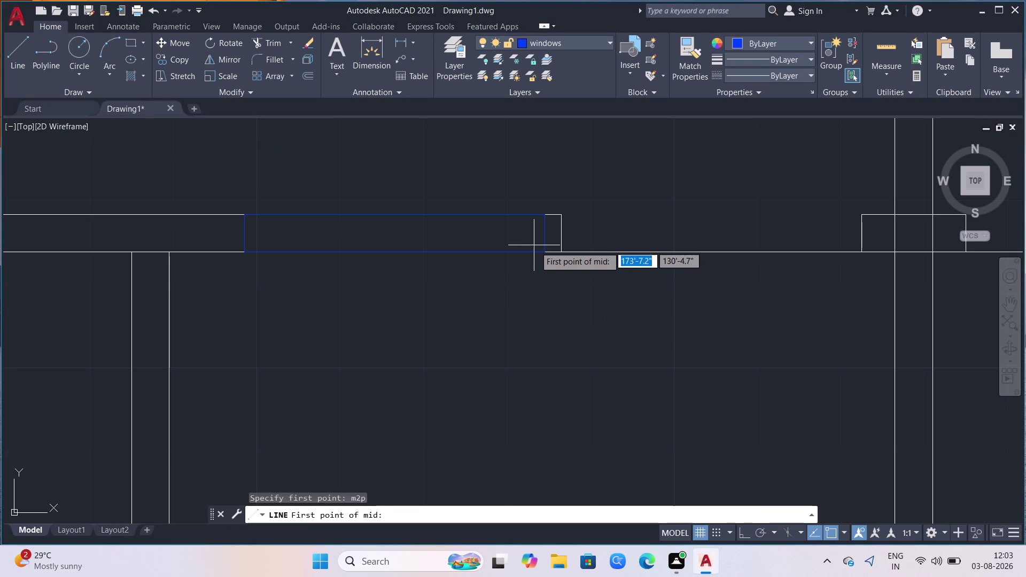
Draw the horizontal centre line from the rectangle's midpoint across to its other side with Ortho on.
click(542, 251)
click(545, 217)
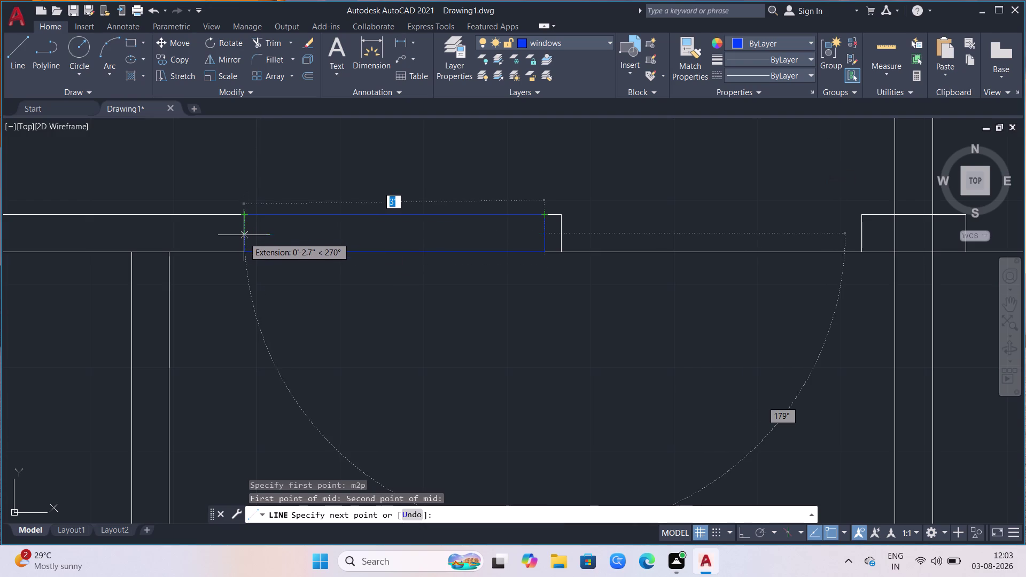
key(F8)
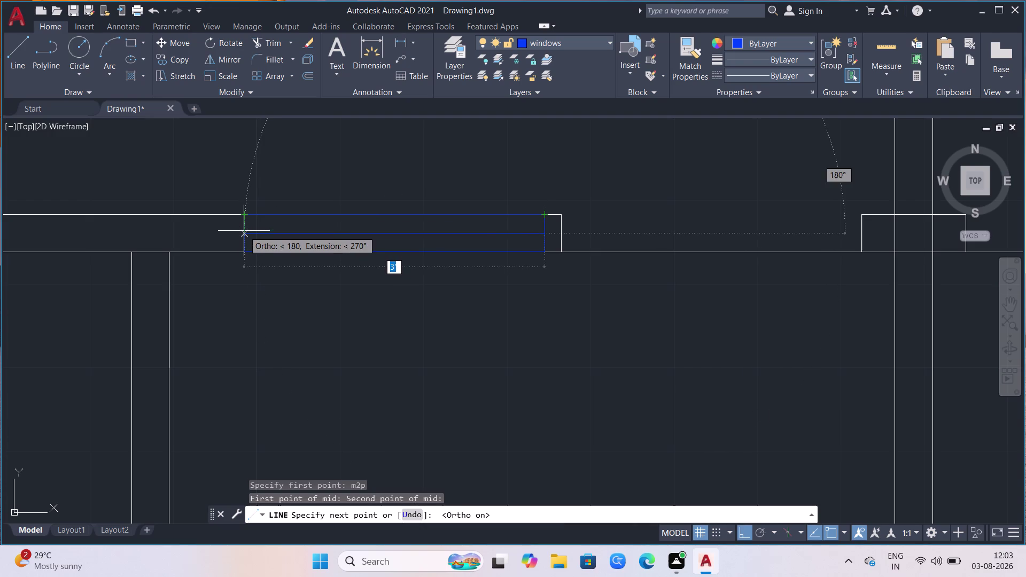
click(244, 231)
key(Escape)
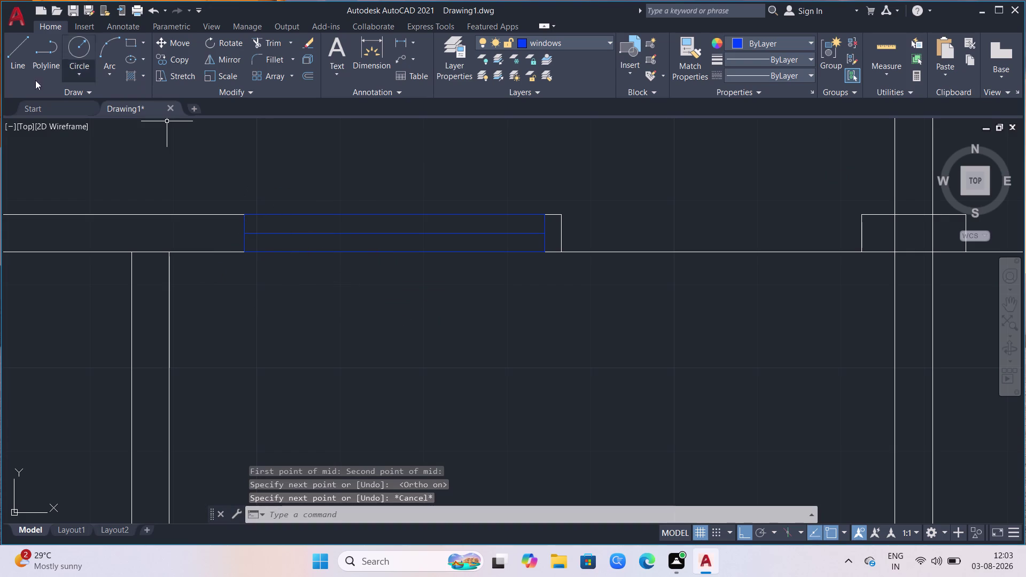
click(14, 65)
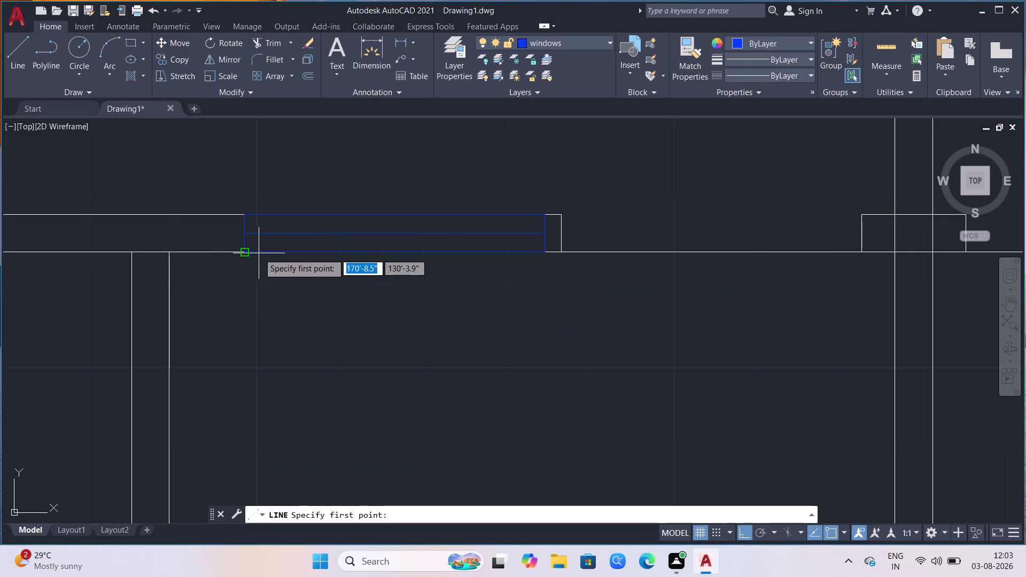
Draw a vertical jamb line 3 in from the window's left end up to the top edge.
click(241, 253)
key(3)
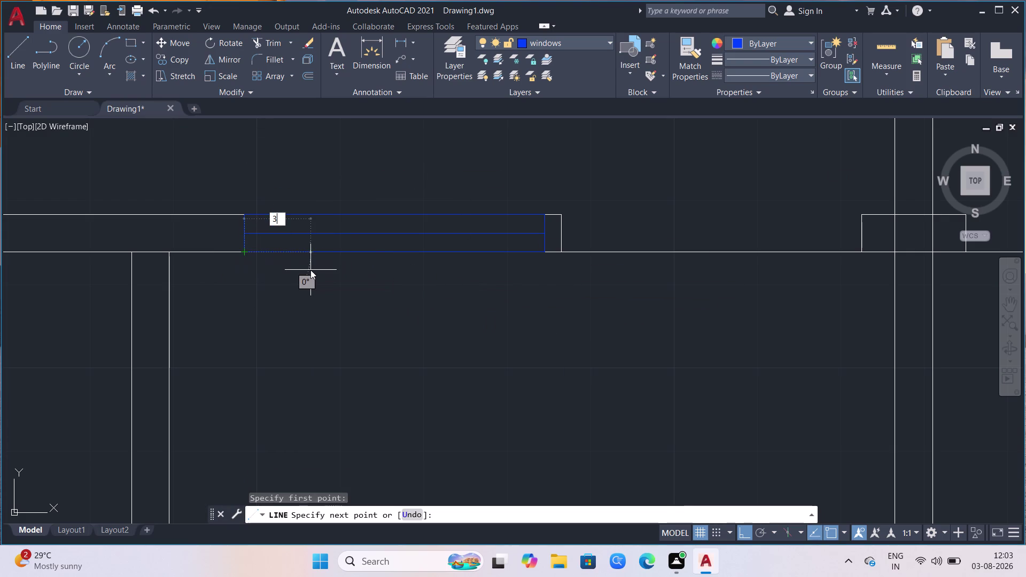
key(Return)
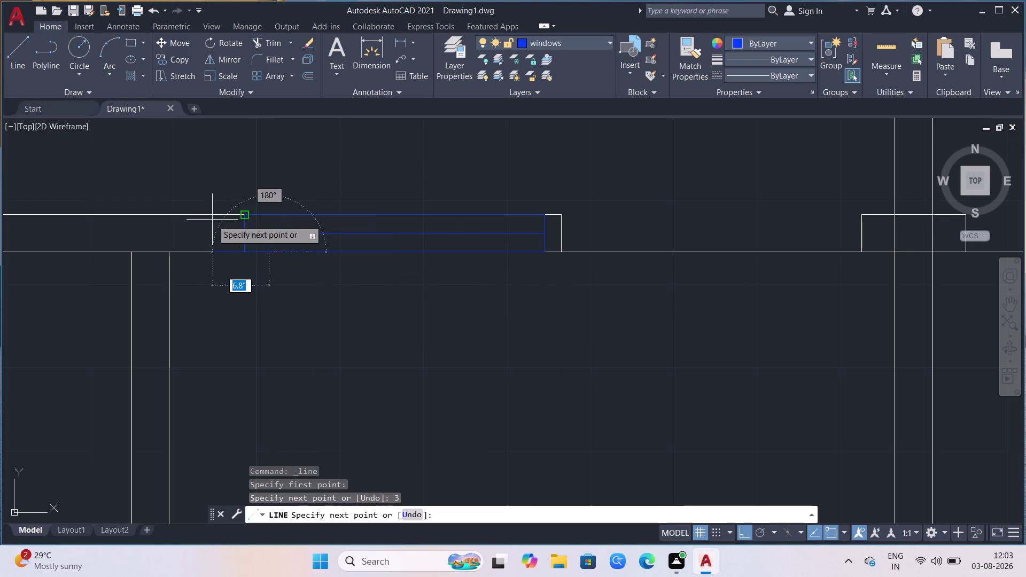
click(267, 215)
key(ctrl+z)
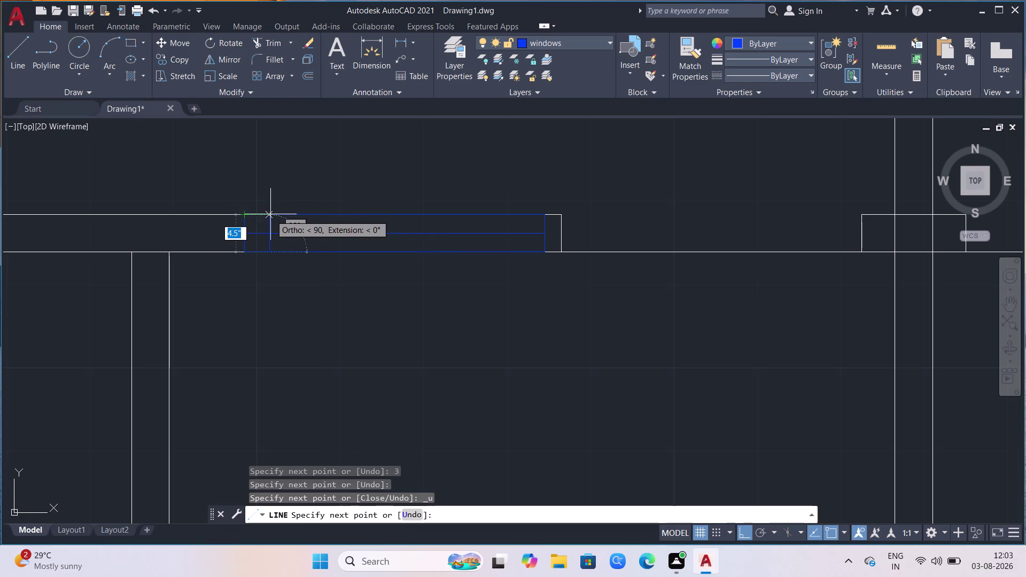
click(272, 214)
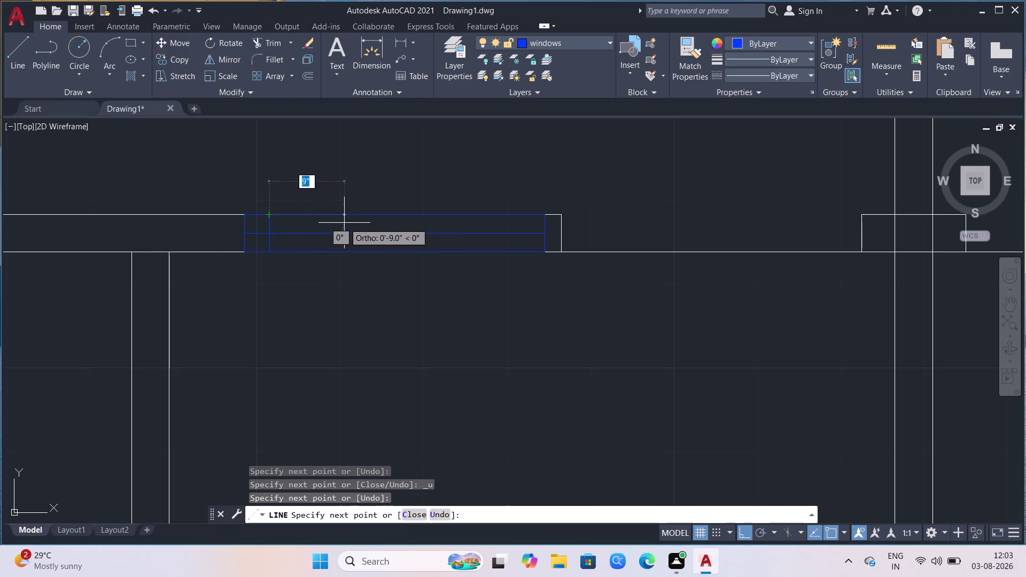
key(space)
Draw the matching jamb line 3 in from the right end up to the top edge.
key(Return)
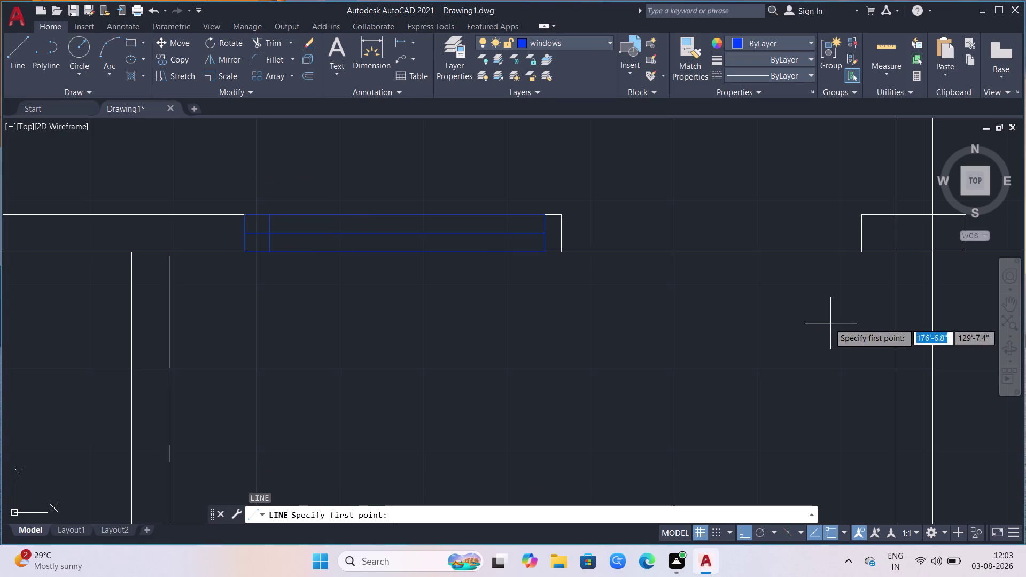
click(547, 254)
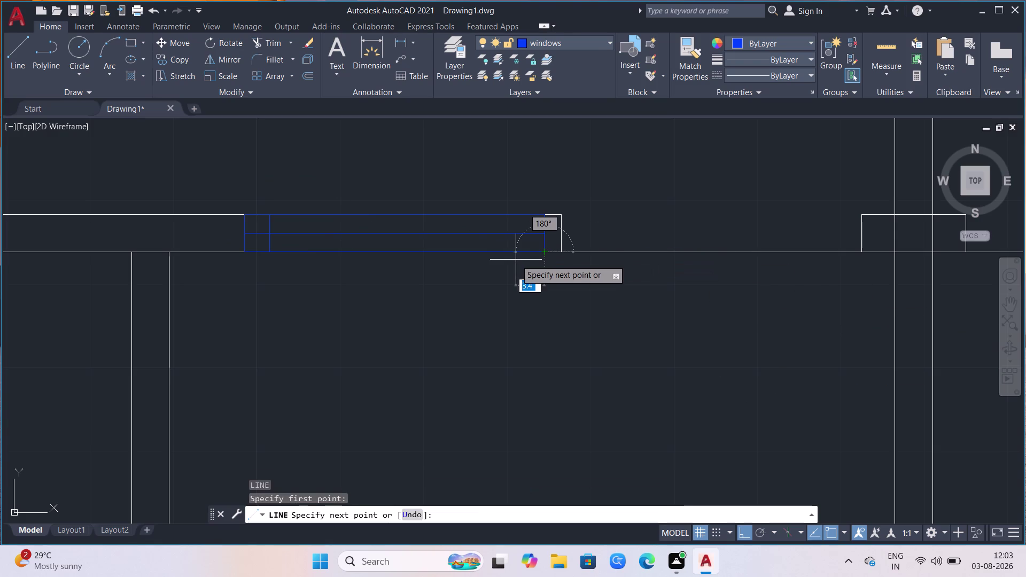
key(3)
key(Return)
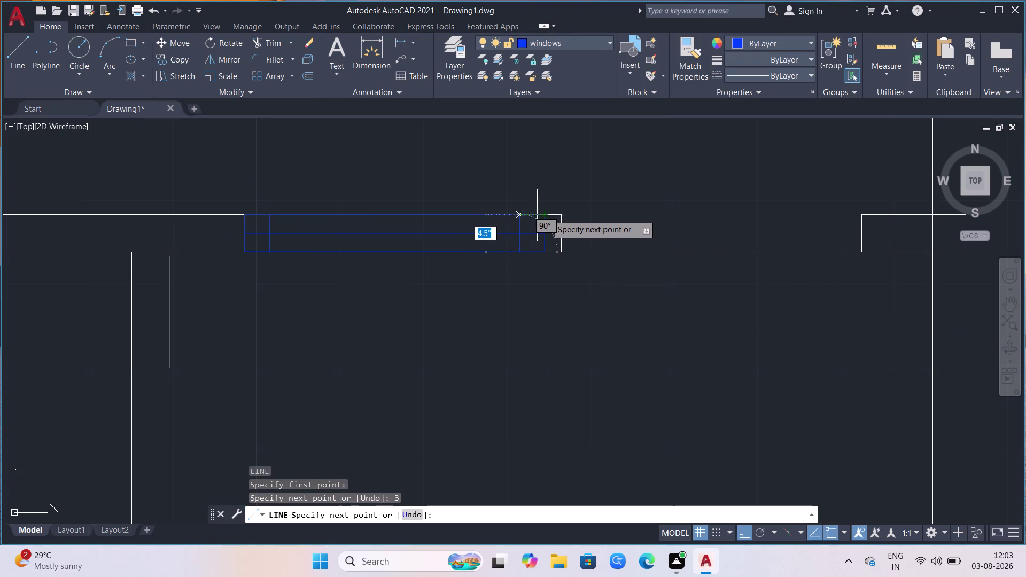
click(518, 219)
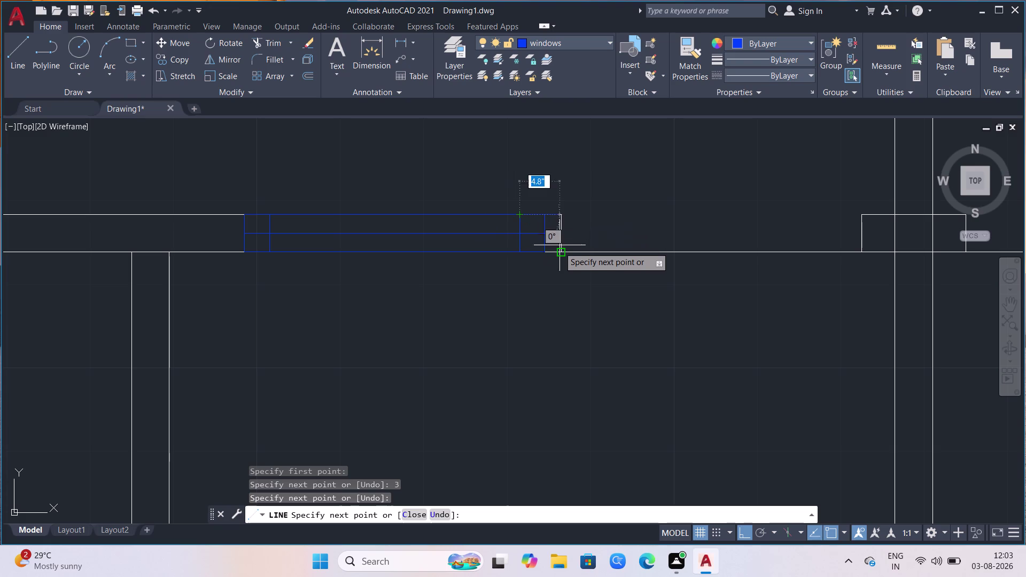
key(space)
scroll(down, 3)
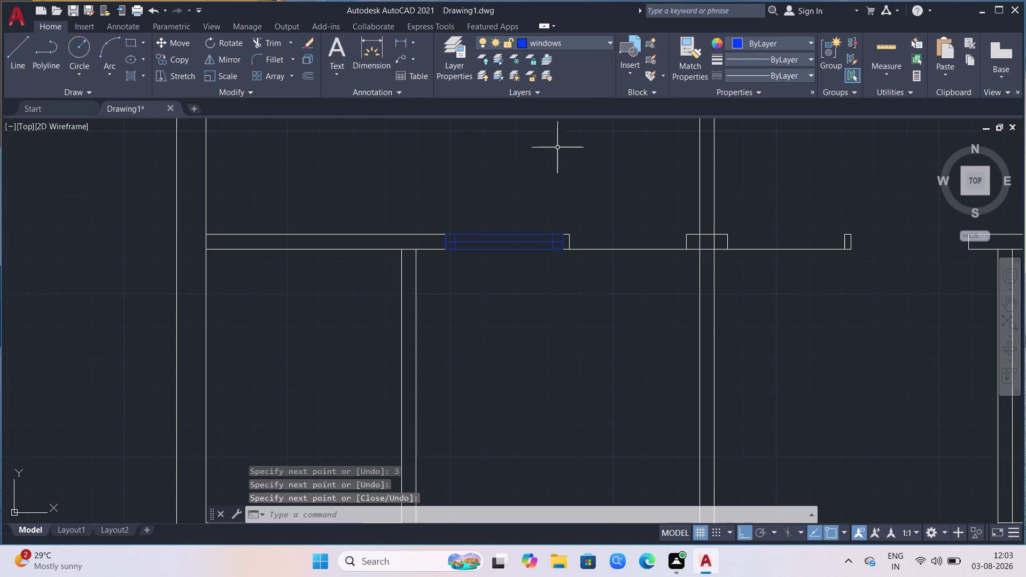
drag(522, 209, 522, 227)
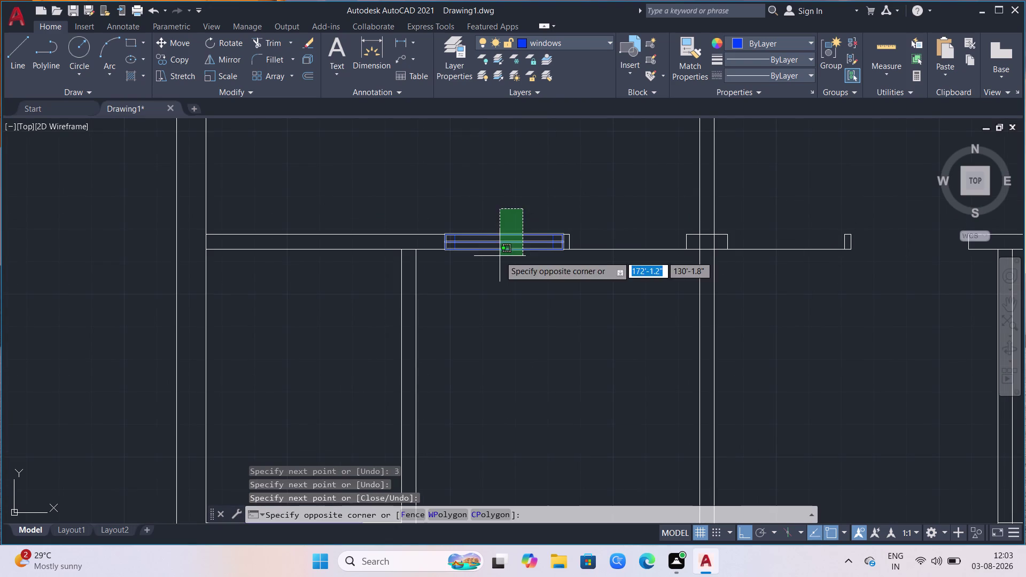
Select all lines of the capped blue window symbol.
click(500, 256)
scroll(up, 3)
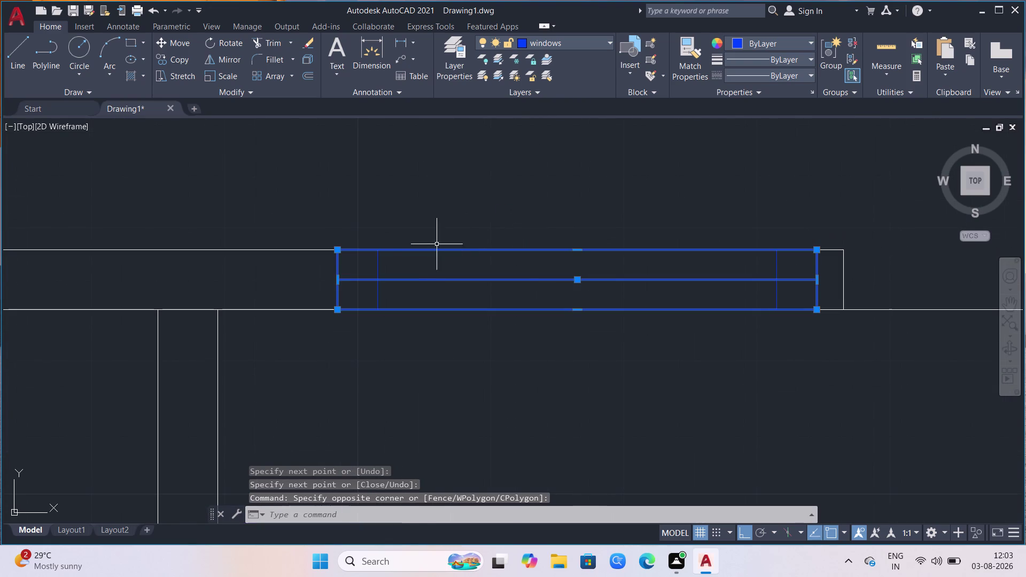
click(403, 261)
click(371, 265)
scroll(down, 3)
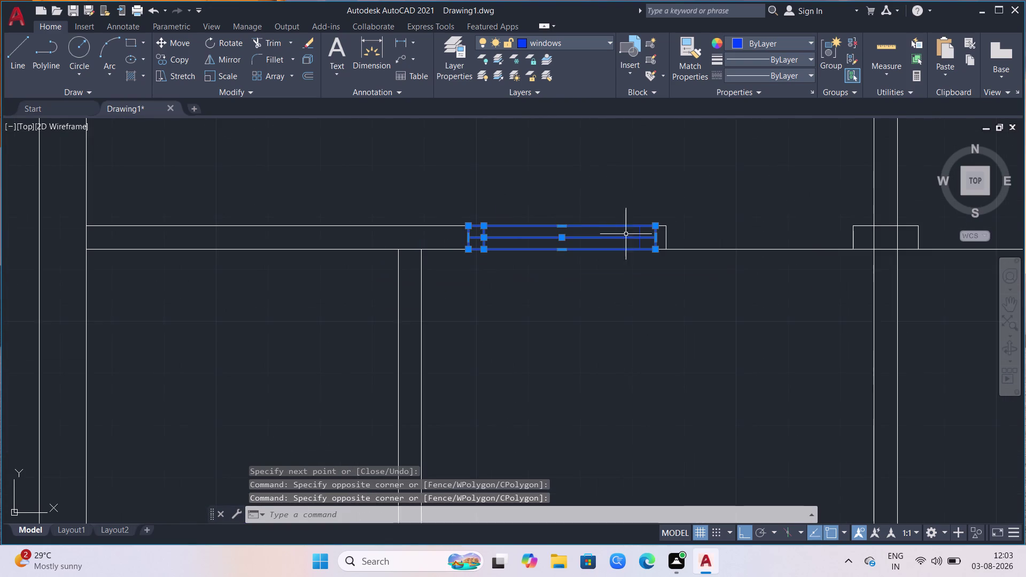
scroll(up, 3)
click(669, 229)
click(623, 235)
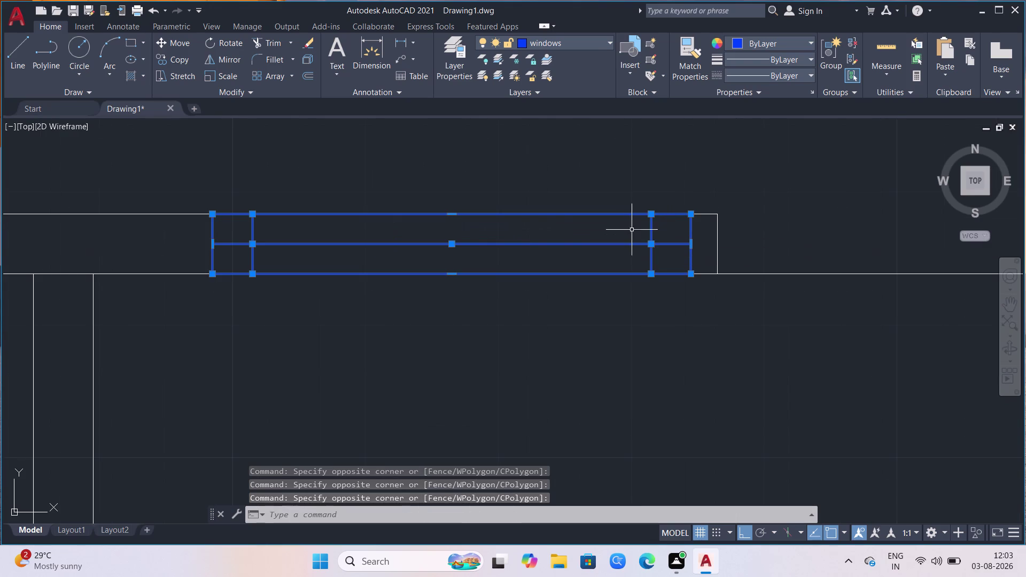
Copy the window symbol into the next opening further along the upper wall.
key(c)
key(o)
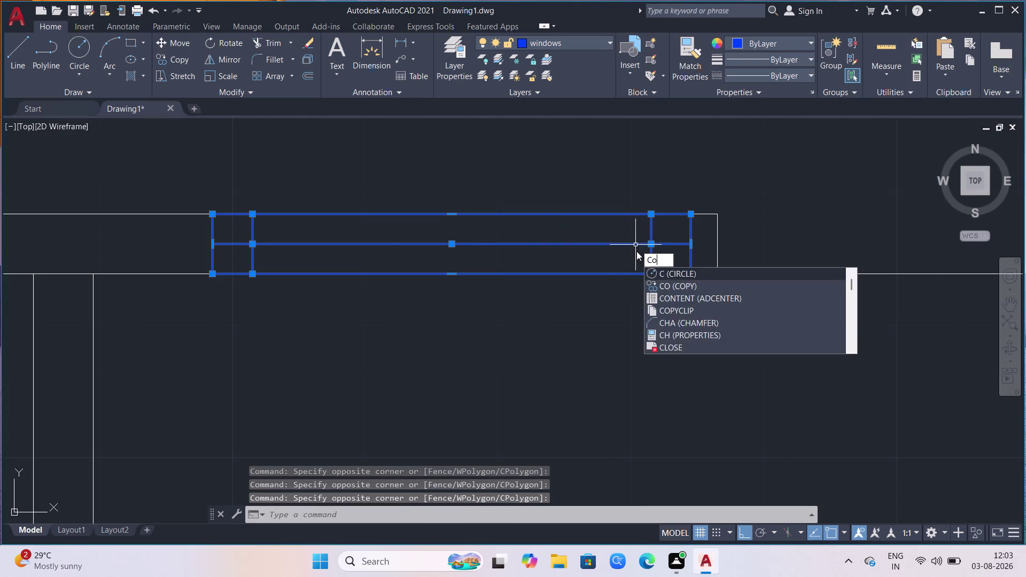
key(Return)
click(691, 272)
scroll(down, 3)
scroll(down, 3)
scroll(up, 3)
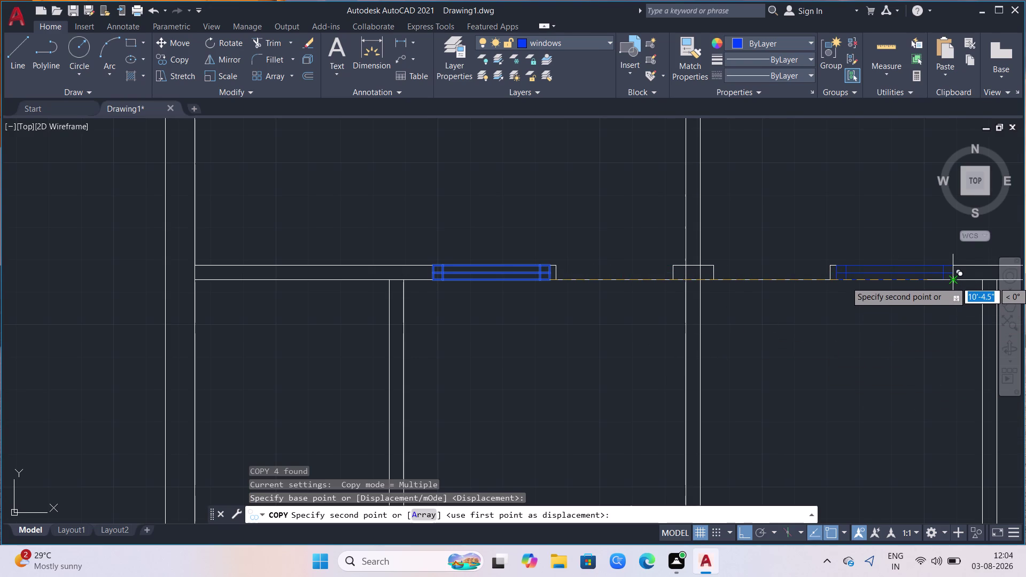
scroll(up, 3)
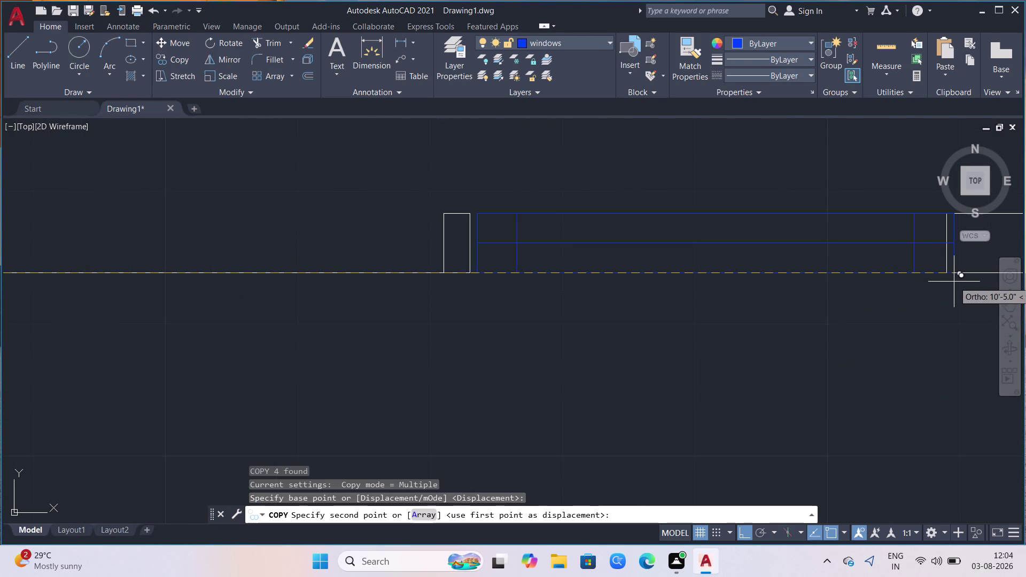
click(949, 275)
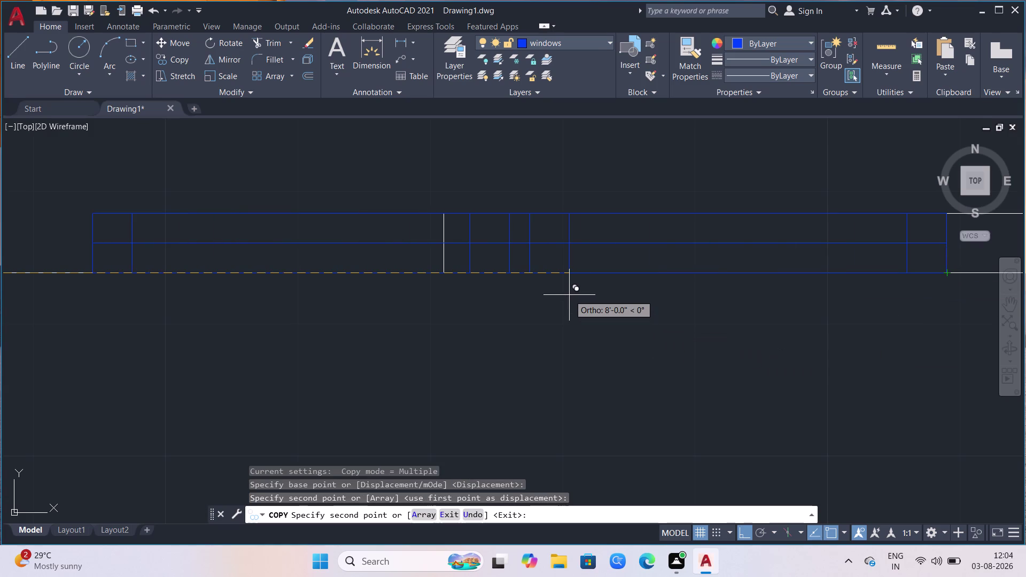
key(Escape)
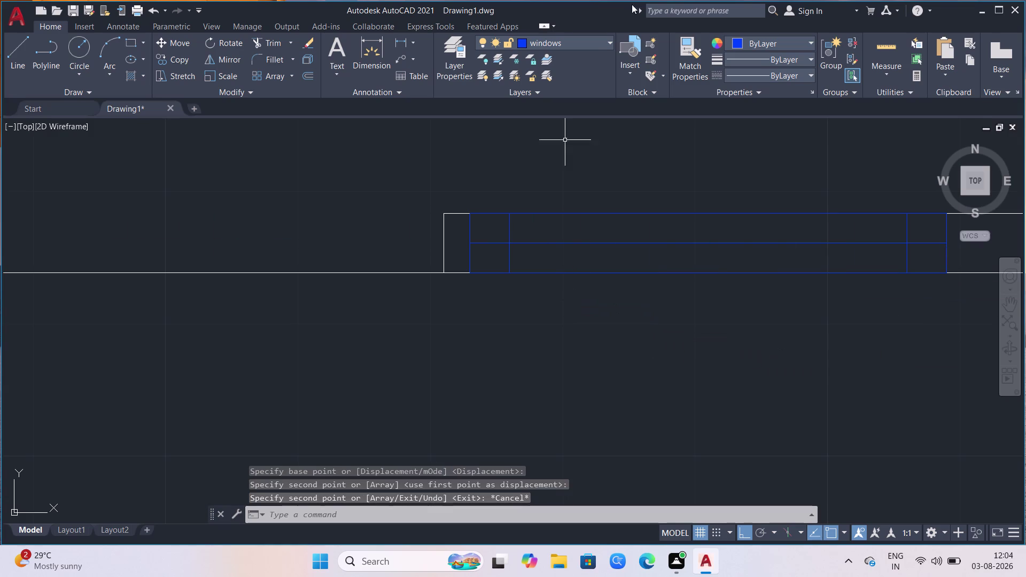
scroll(down, 3)
Trim the partition lines crossing the opening at the middle wall junction using a fence.
scroll(down, 3)
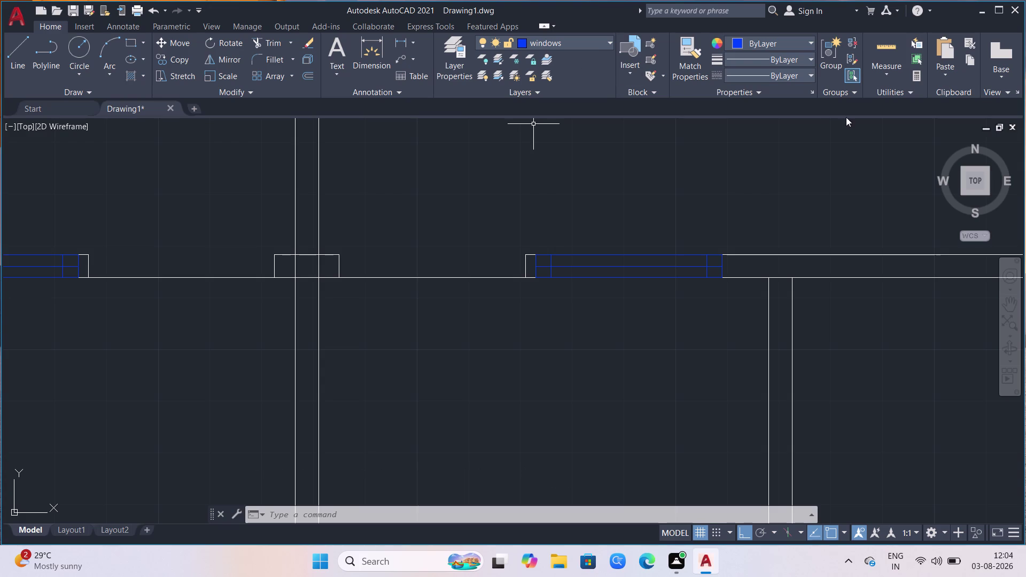
scroll(down, 3)
scroll(up, 3)
scroll(up, 3)
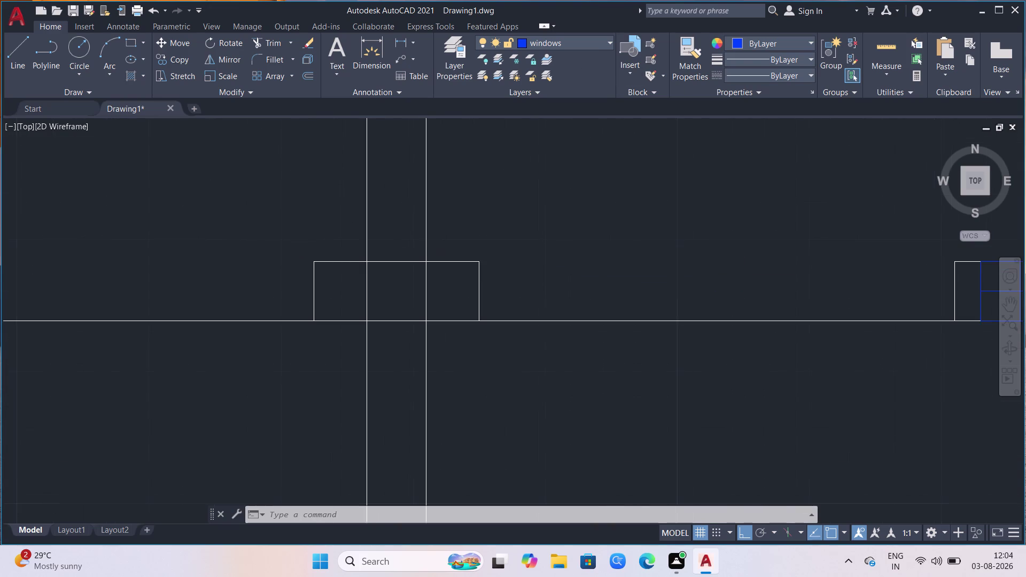
scroll(up, 3)
text(tr)
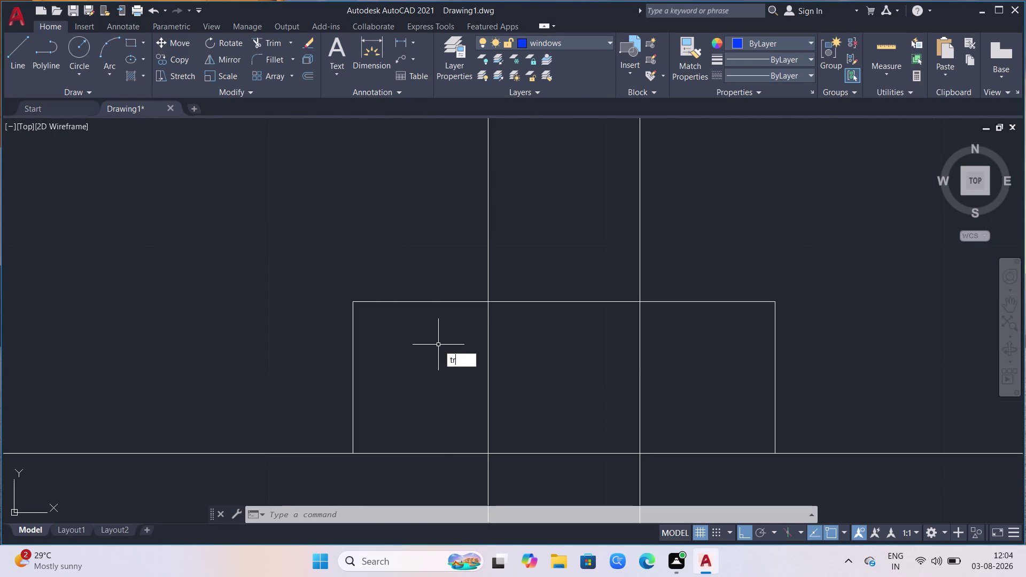
key(Return)
click(646, 358)
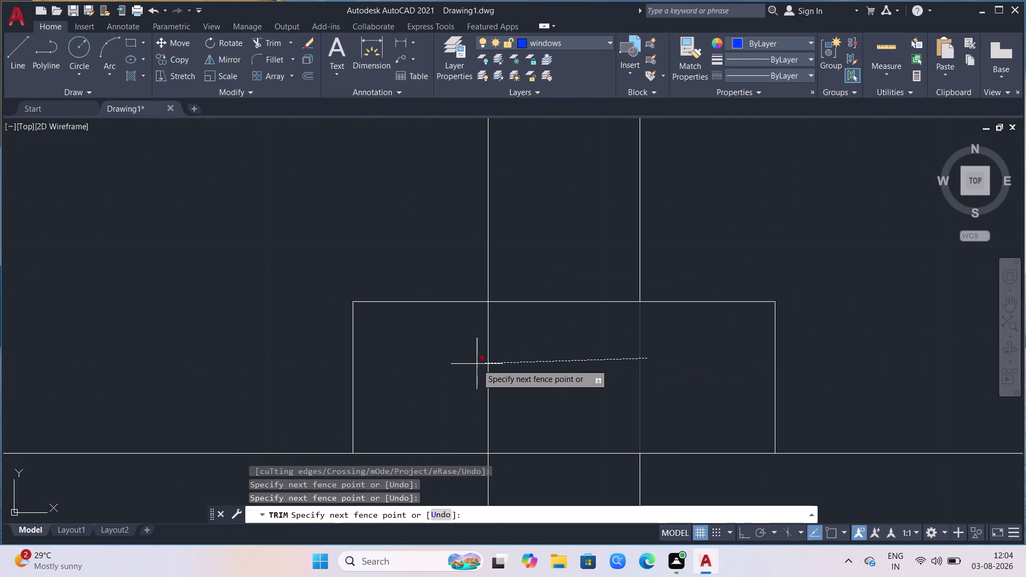
click(475, 364)
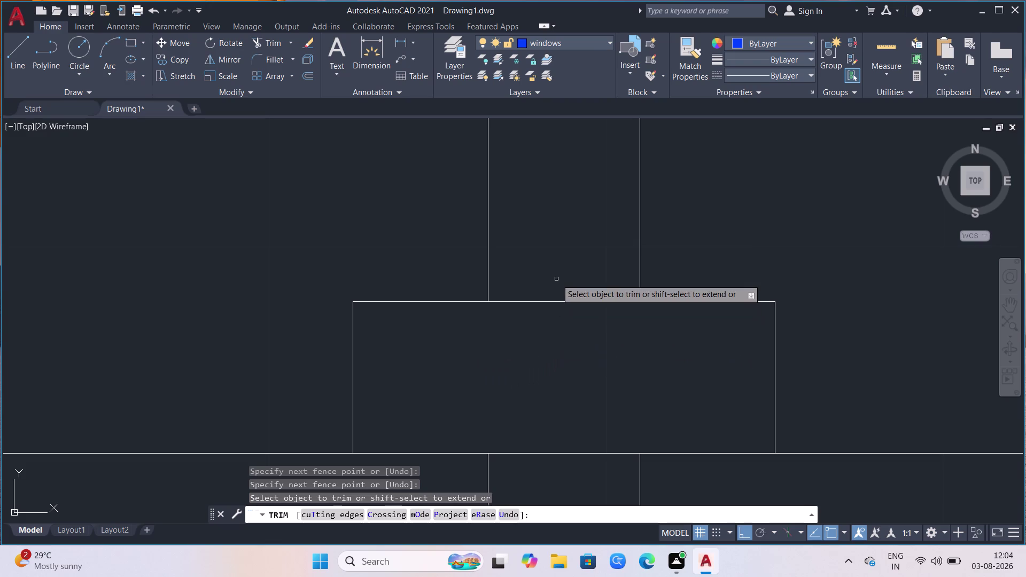
click(557, 279)
click(536, 327)
scroll(down, 3)
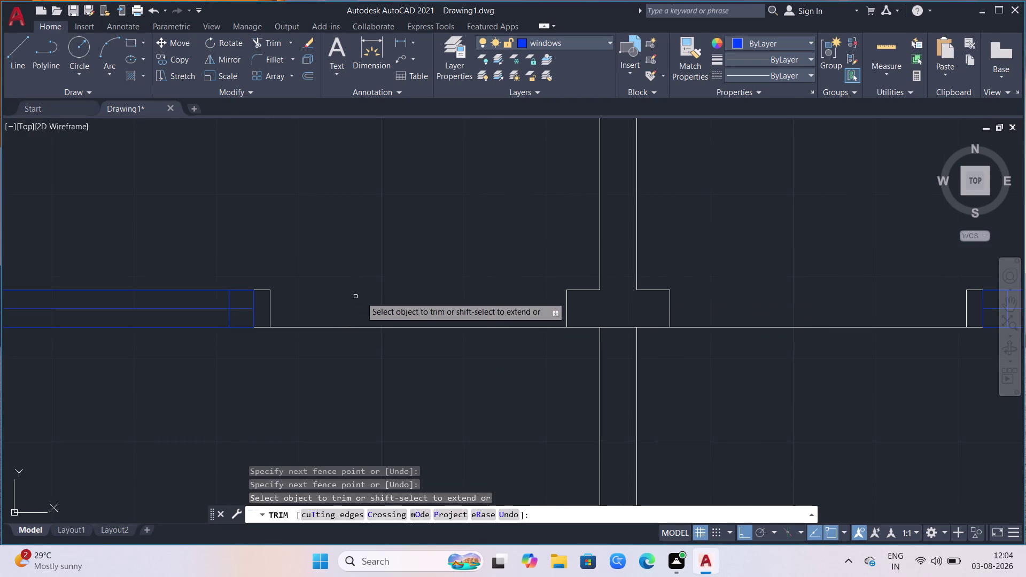
scroll(down, 3)
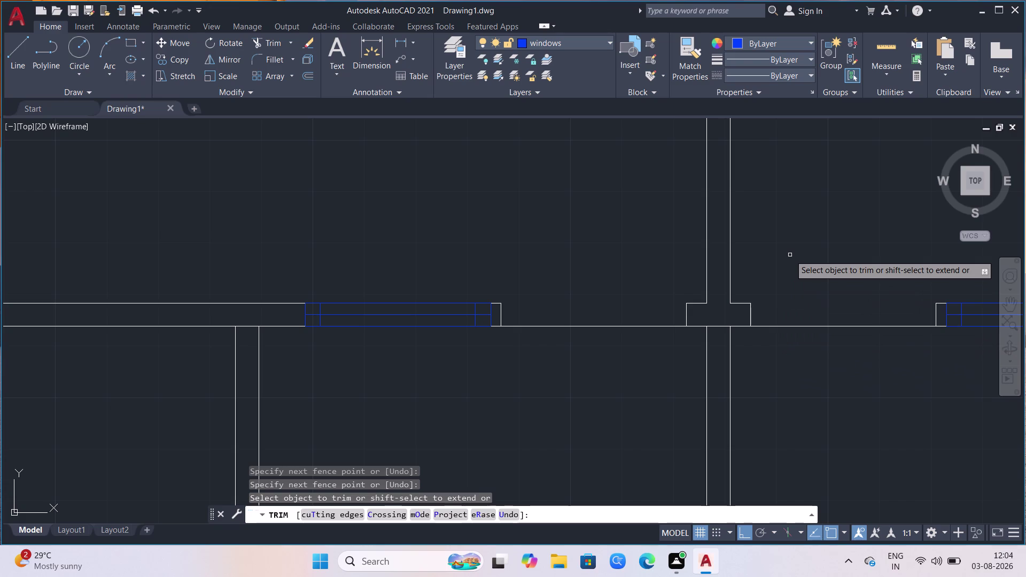
key(Escape)
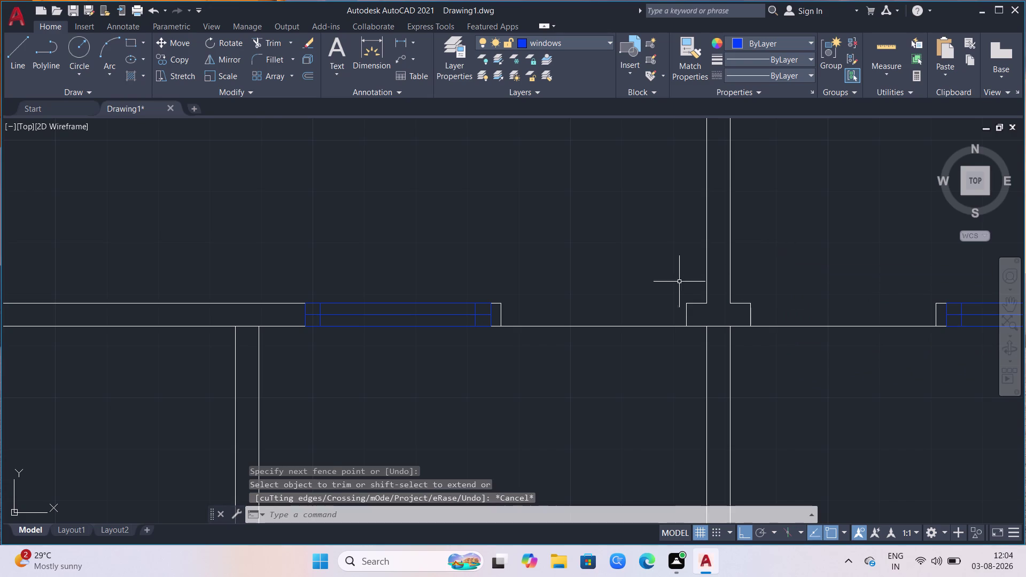
scroll(down, 3)
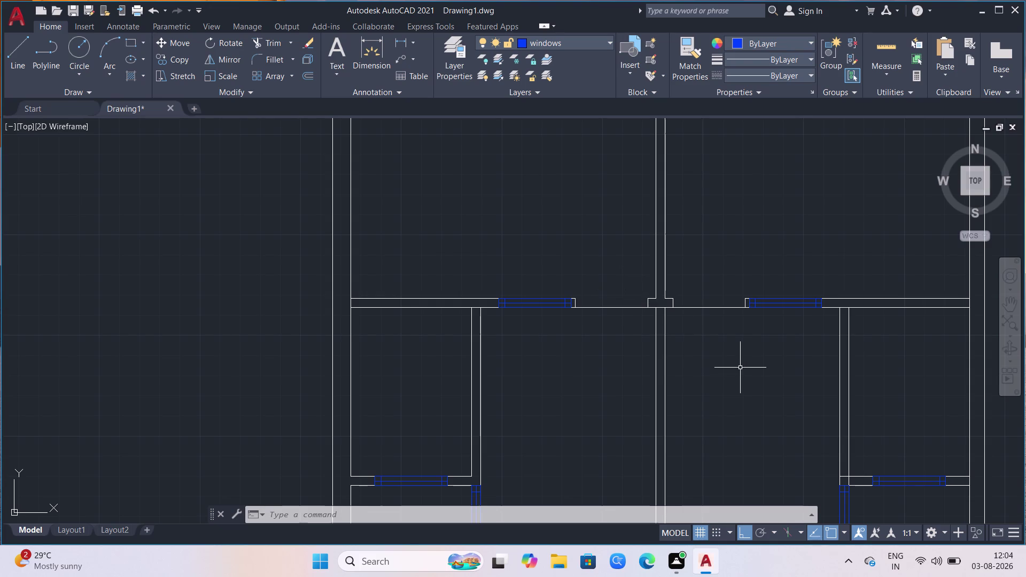
Zoom around the floor plan to review the blue windows, then start the Rectangle command.
scroll(down, 3)
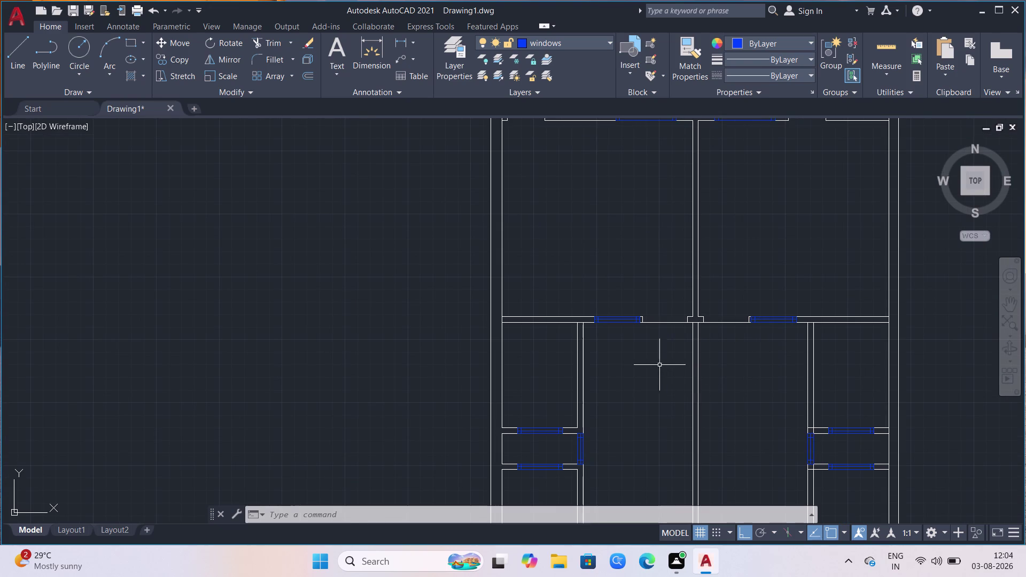
scroll(down, 3)
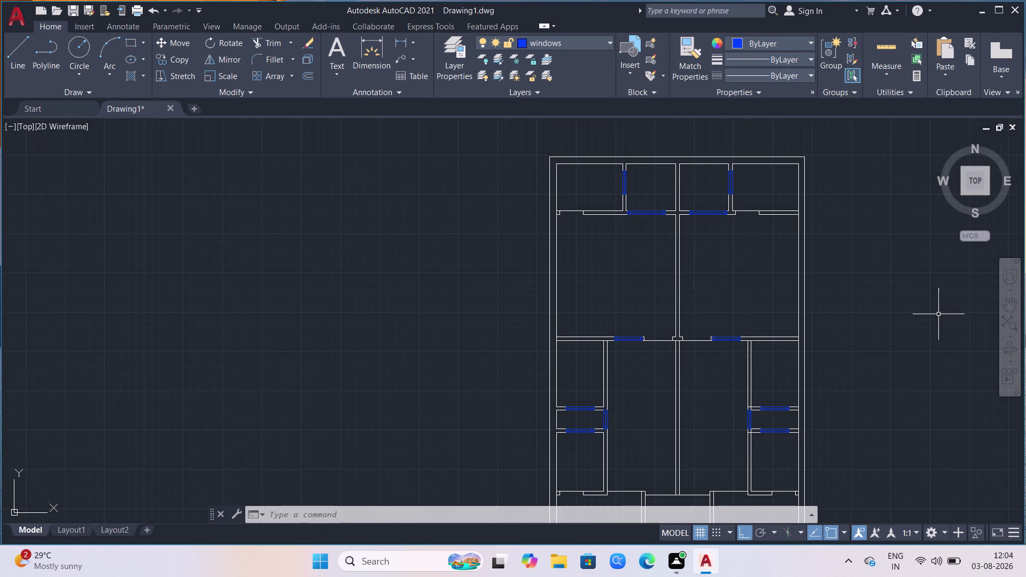
scroll(down, 3)
scroll(down, 3)
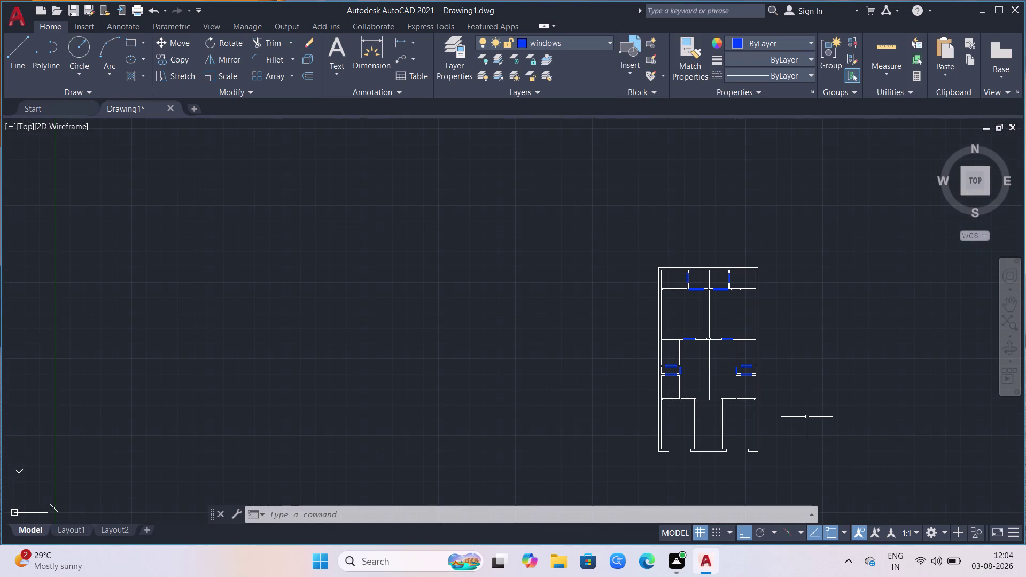
scroll(up, 3)
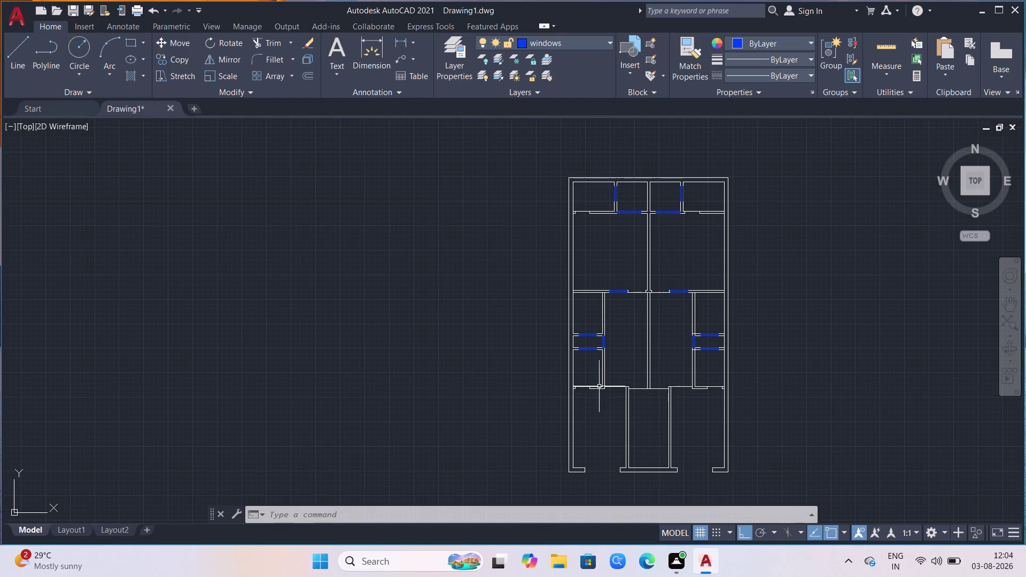
scroll(up, 3)
scroll(down, 3)
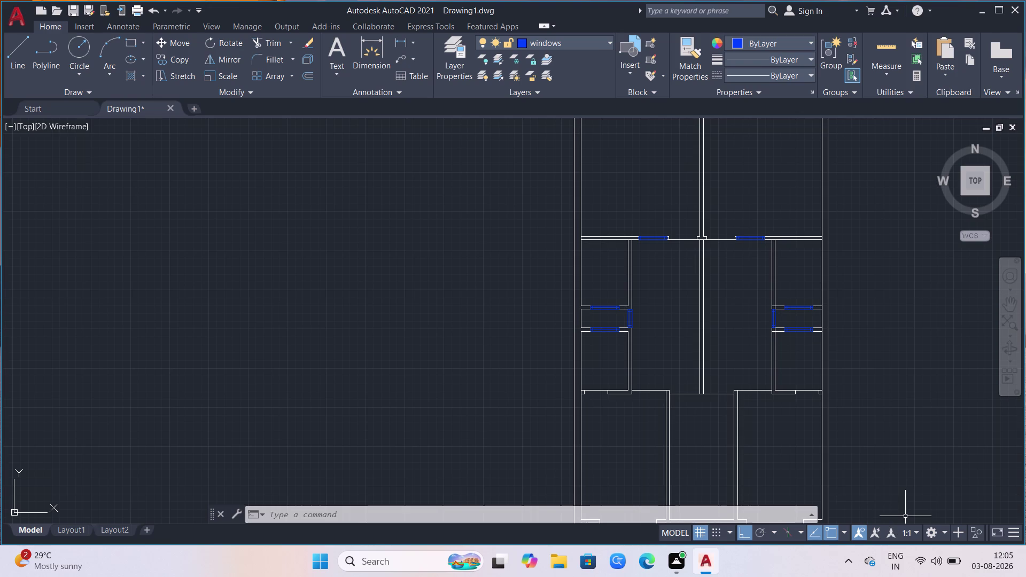
scroll(down, 3)
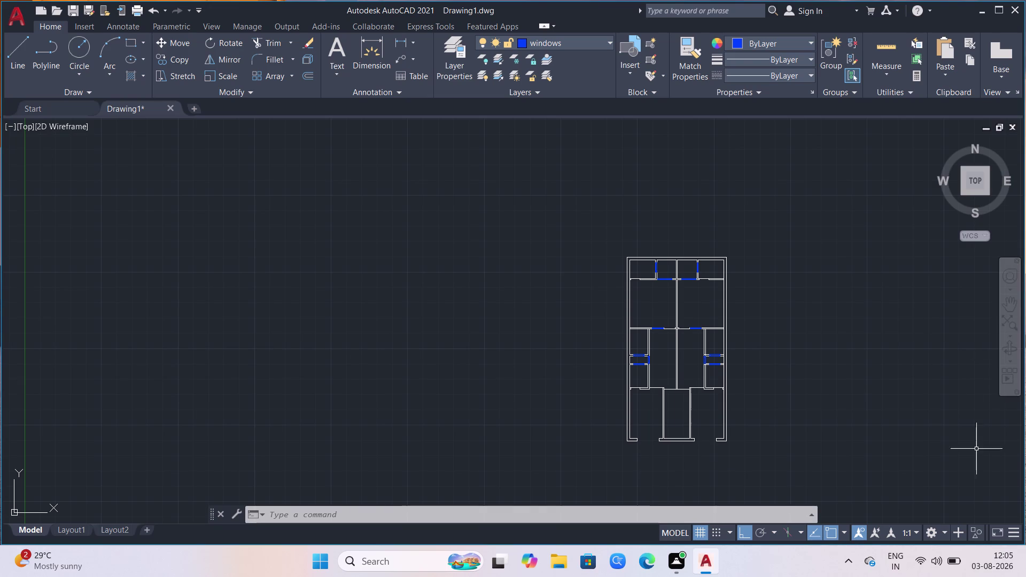
scroll(up, 3)
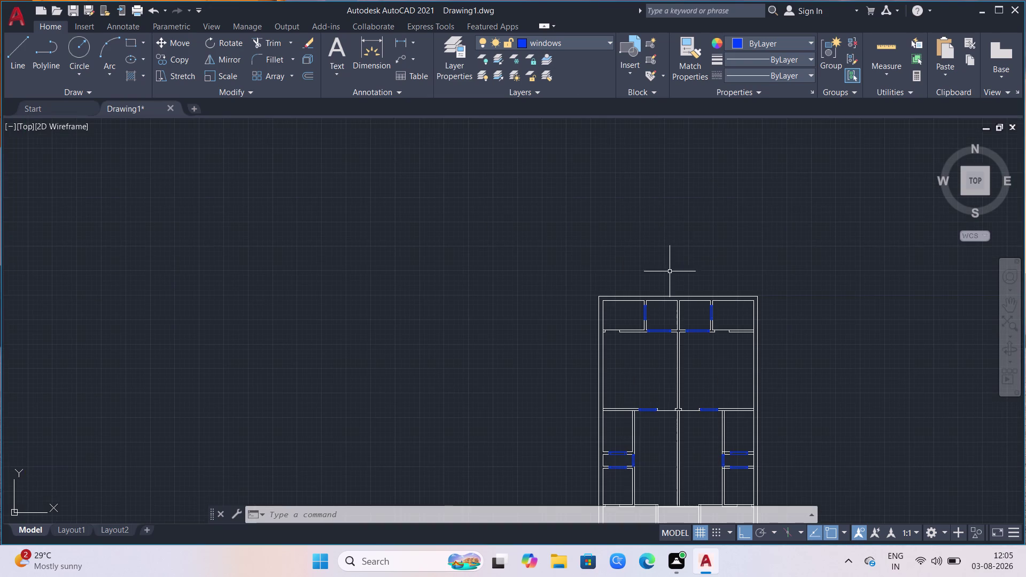
scroll(down, 3)
scroll(up, 3)
scroll(up, 3)
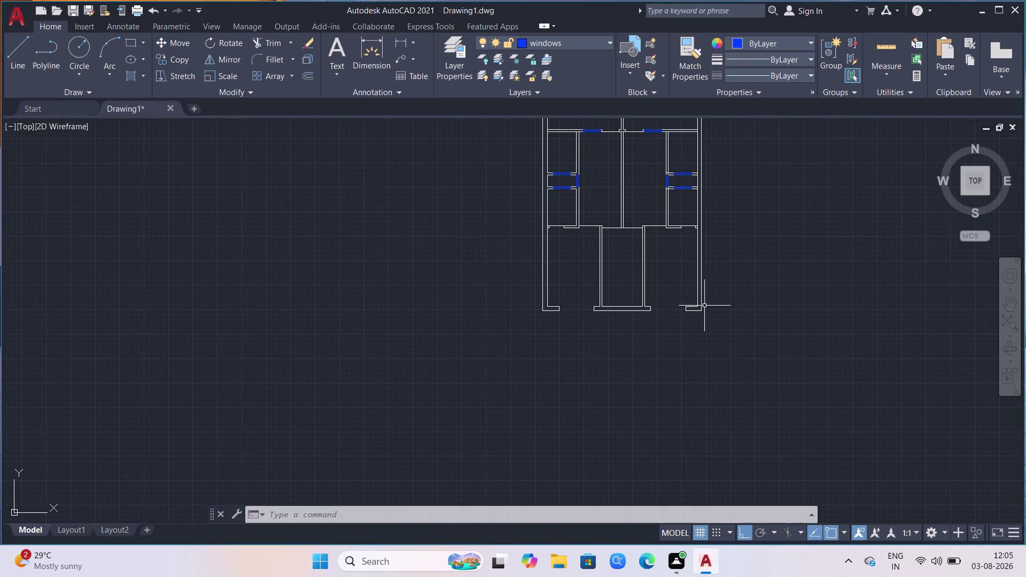
scroll(down, 3)
scroll(down, 3)
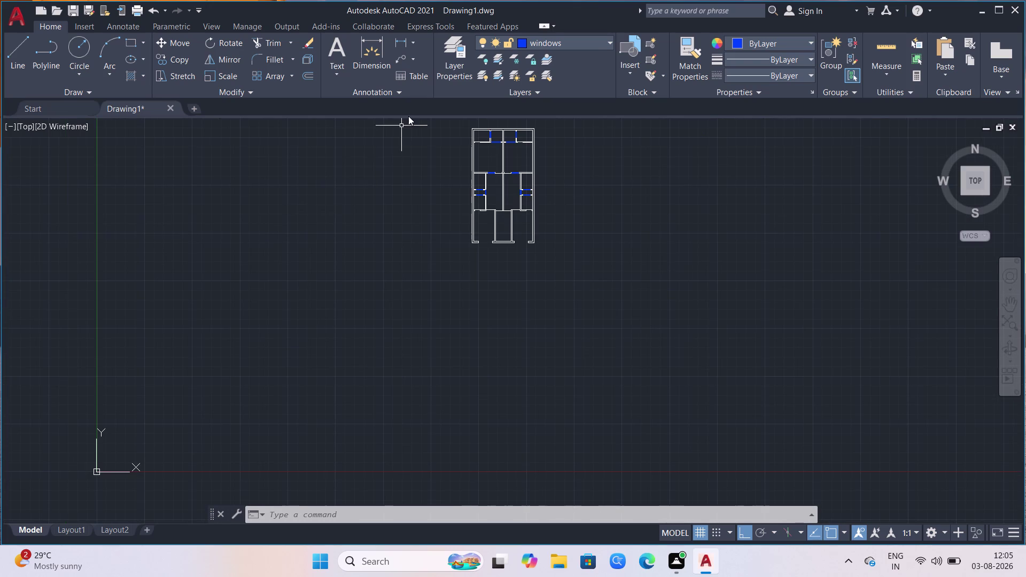
scroll(up, 3)
scroll(down, 3)
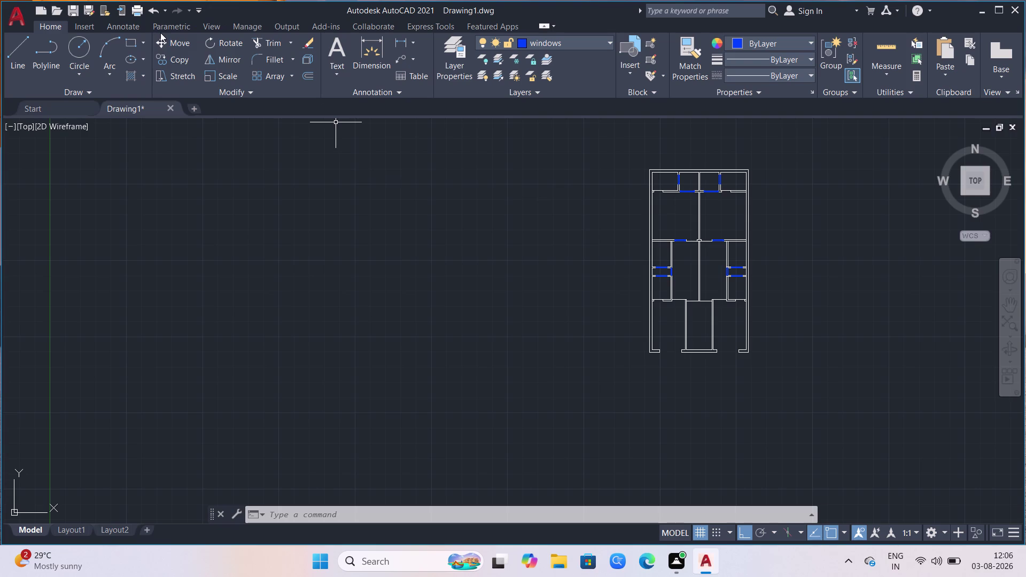
click(136, 43)
Draw a window rectangle across the left opening in the bottom wall.
scroll(up, 3)
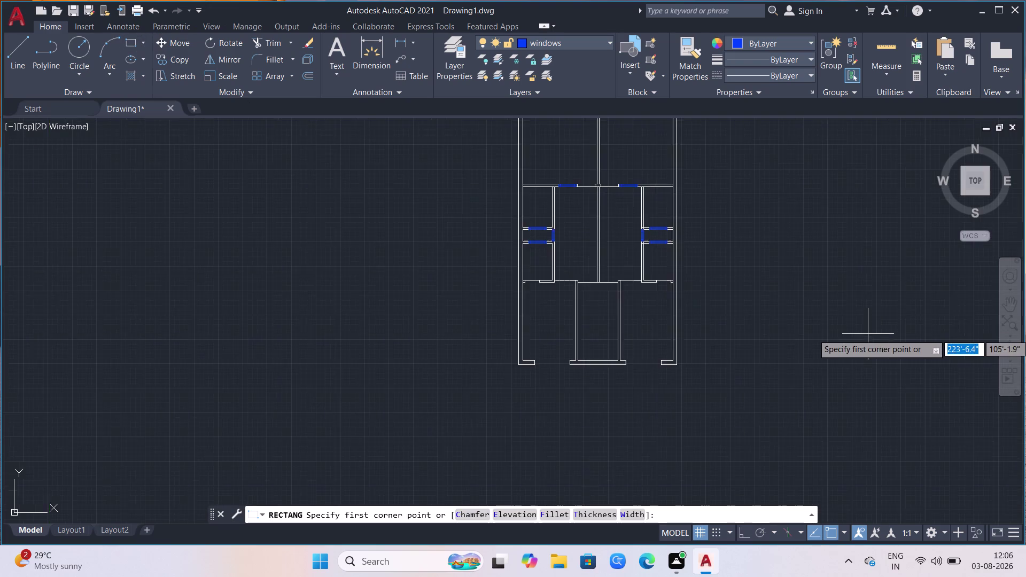
scroll(up, 3)
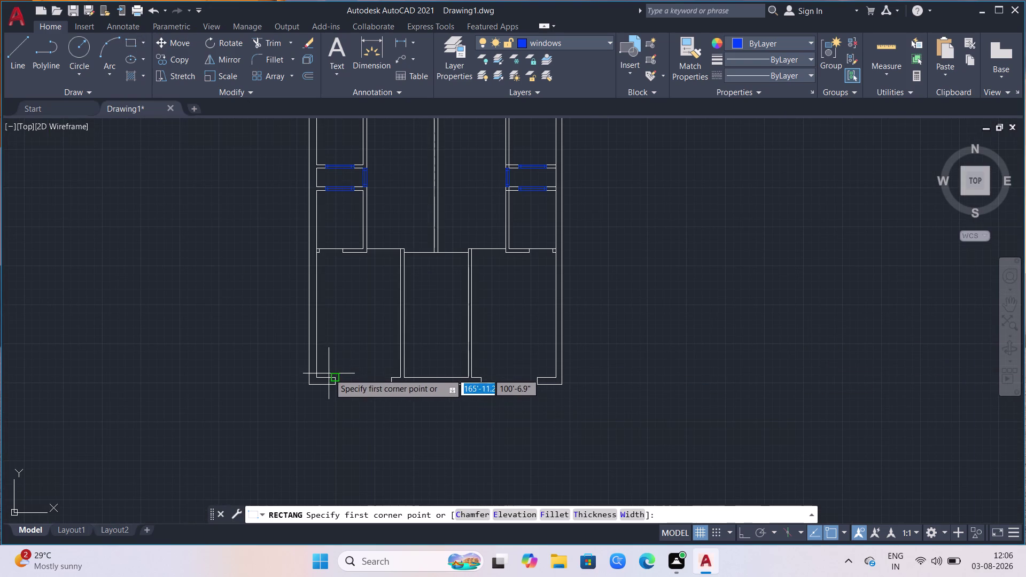
click(335, 377)
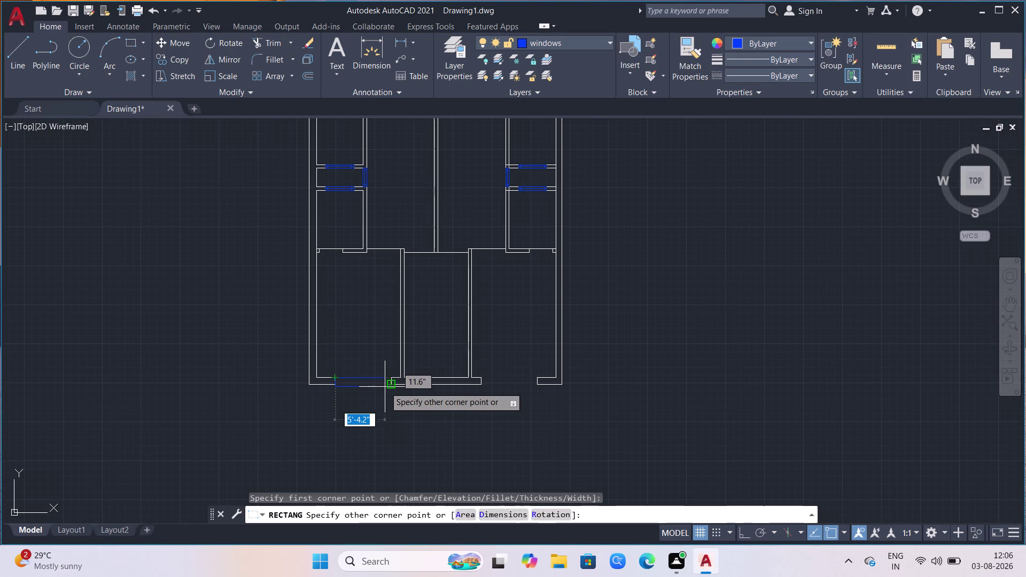
scroll(up, 3)
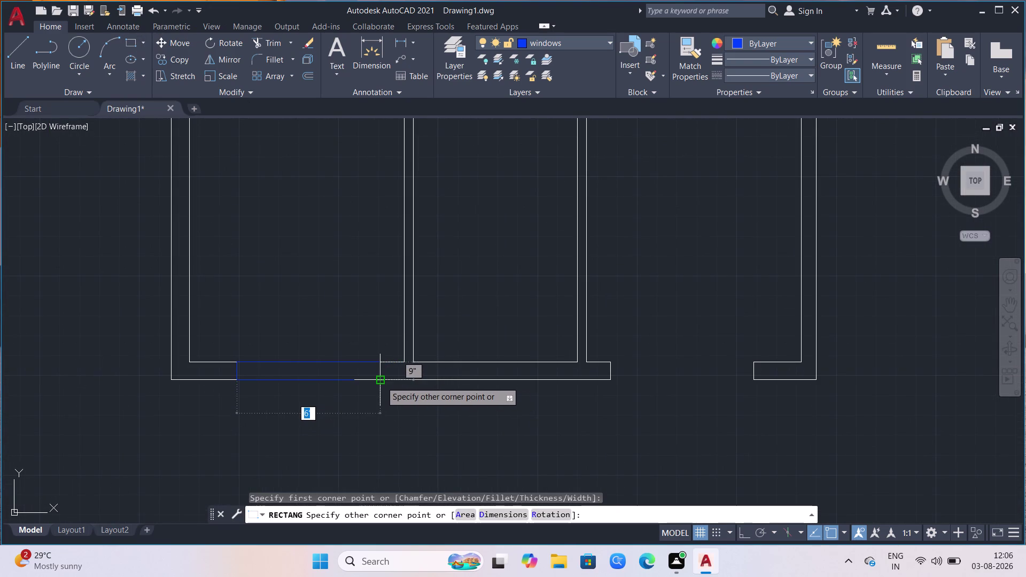
click(381, 382)
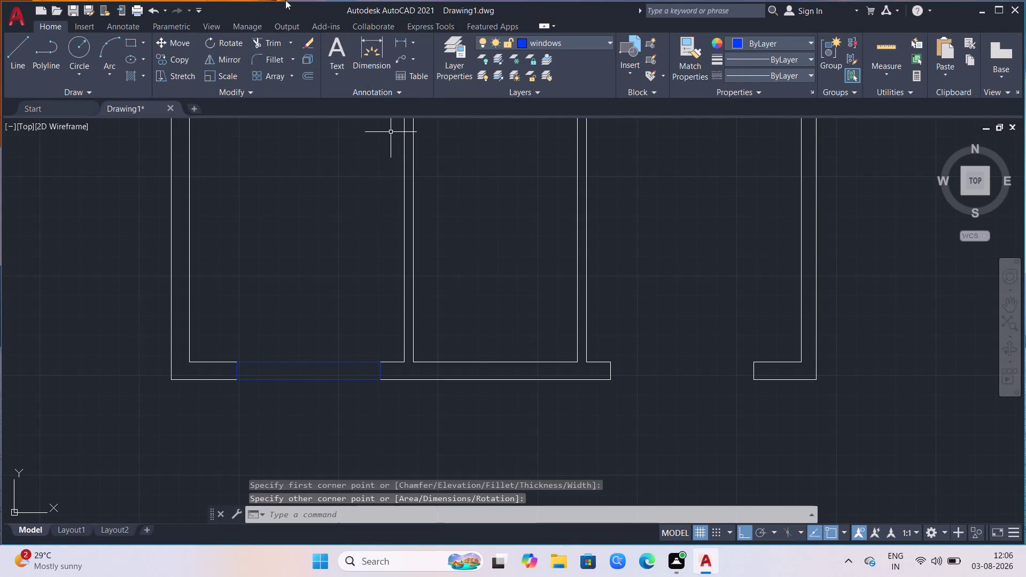
Draw a second window rectangle across the right opening in the bottom wall.
key(Return)
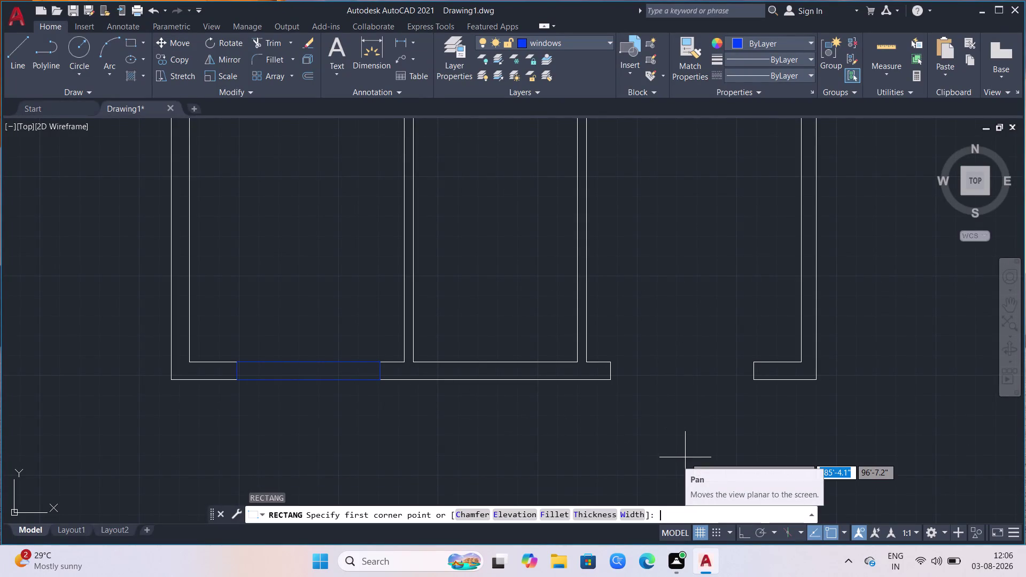
drag(602, 363, 610, 366)
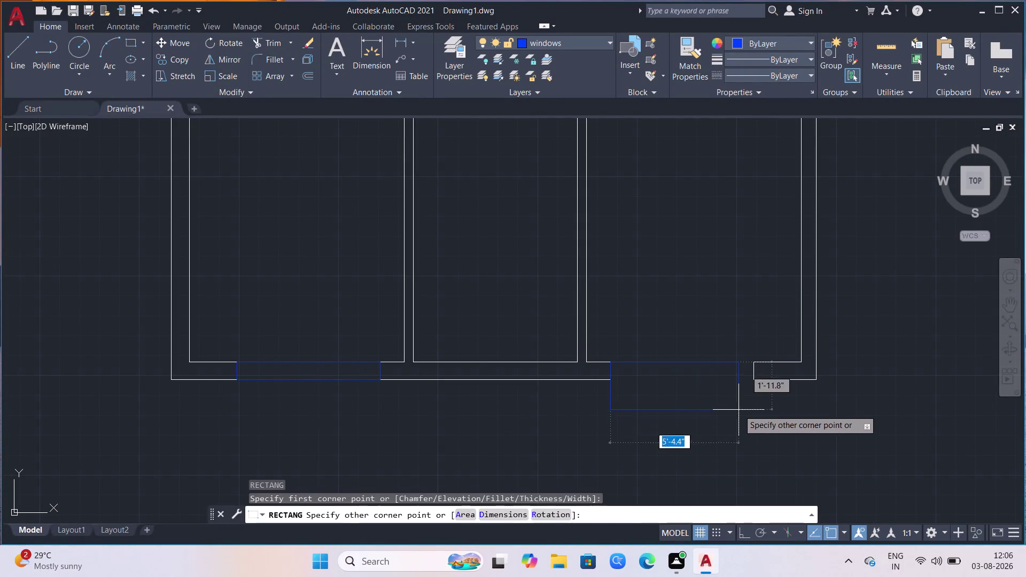
click(758, 382)
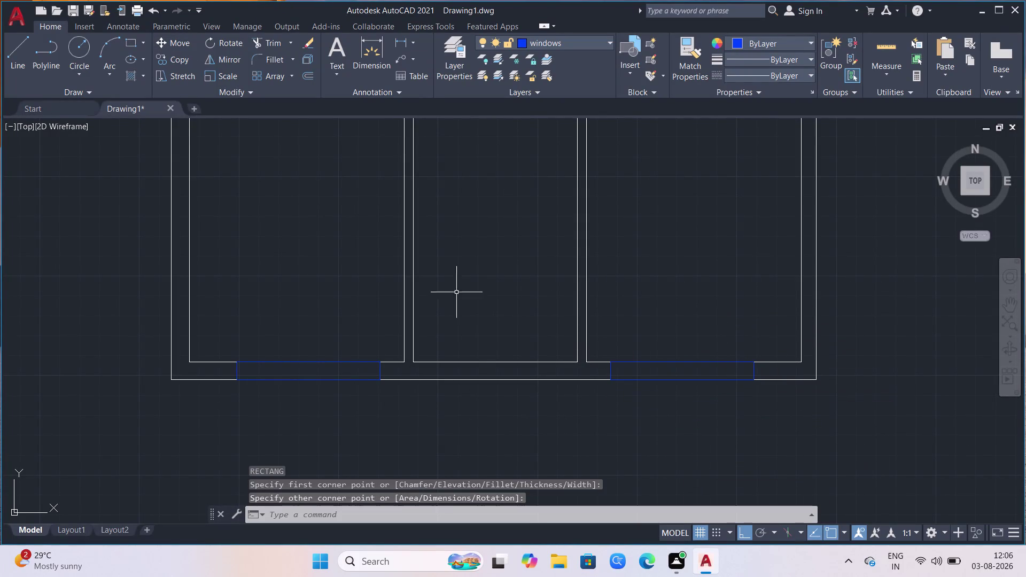
click(16, 63)
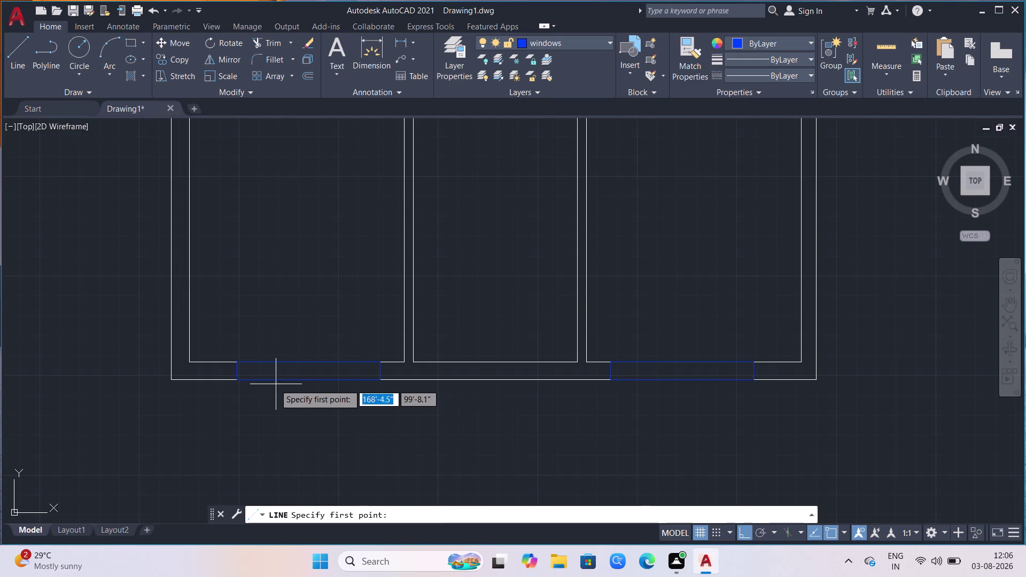
Draw a horizontal centre line at the left window's mid-height using the M2P snap.
key(m)
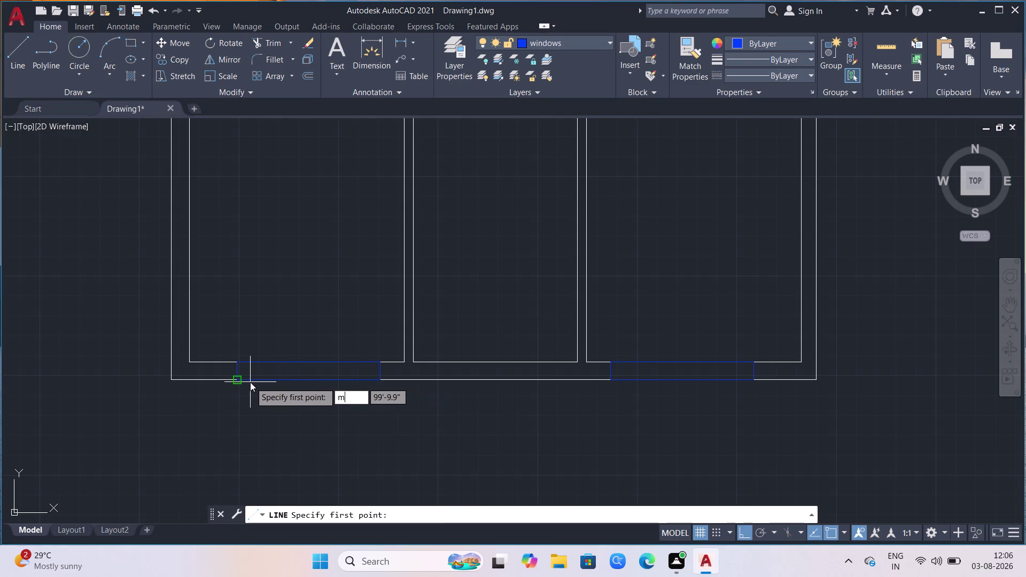
text(2p)
key(Return)
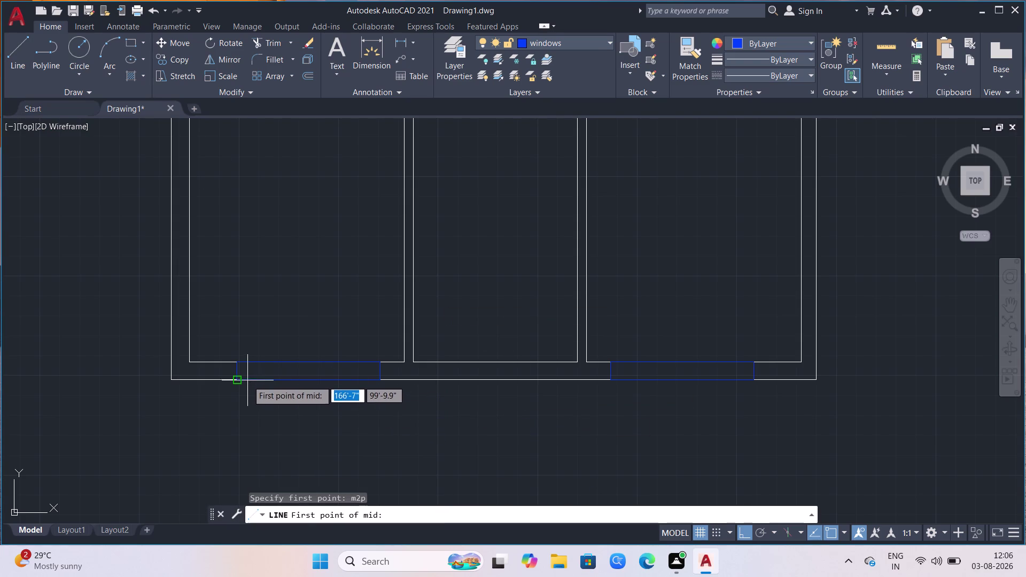
click(244, 380)
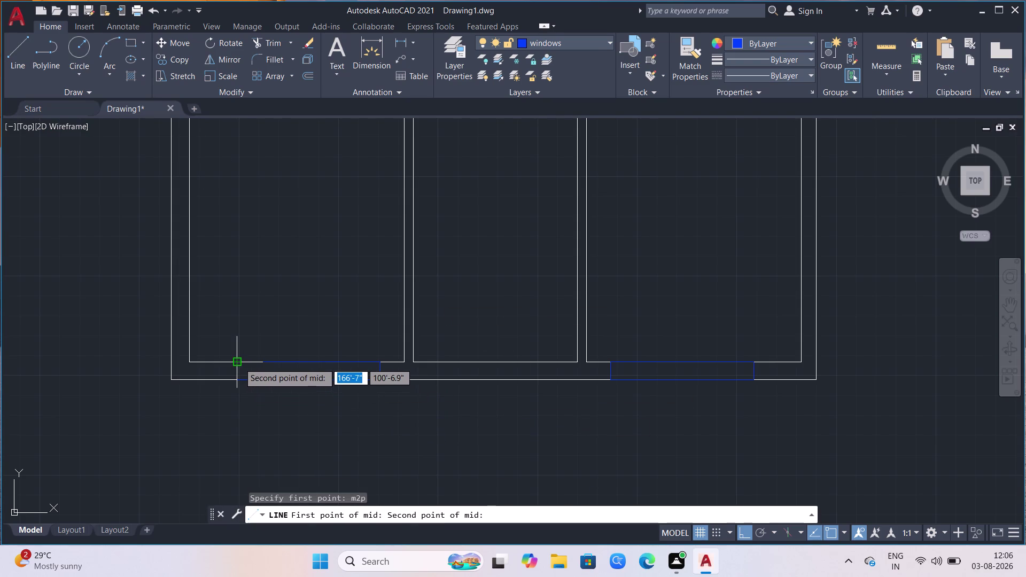
click(239, 363)
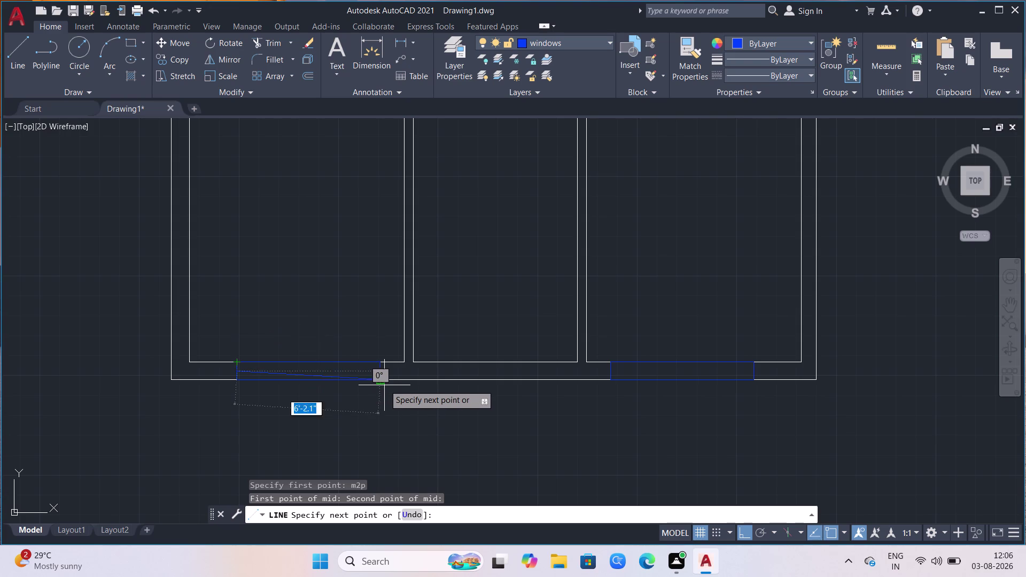
click(382, 371)
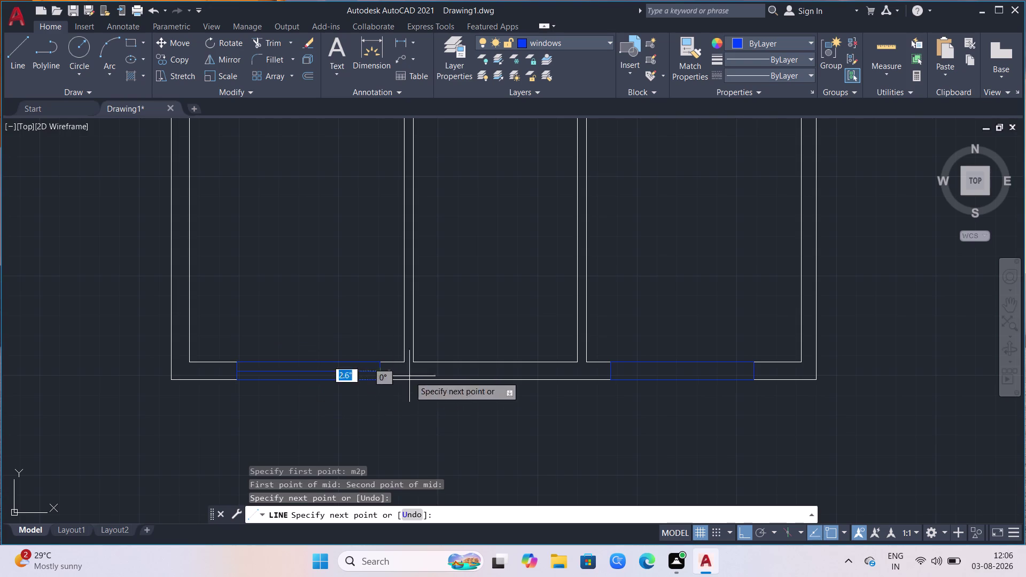
key(Escape)
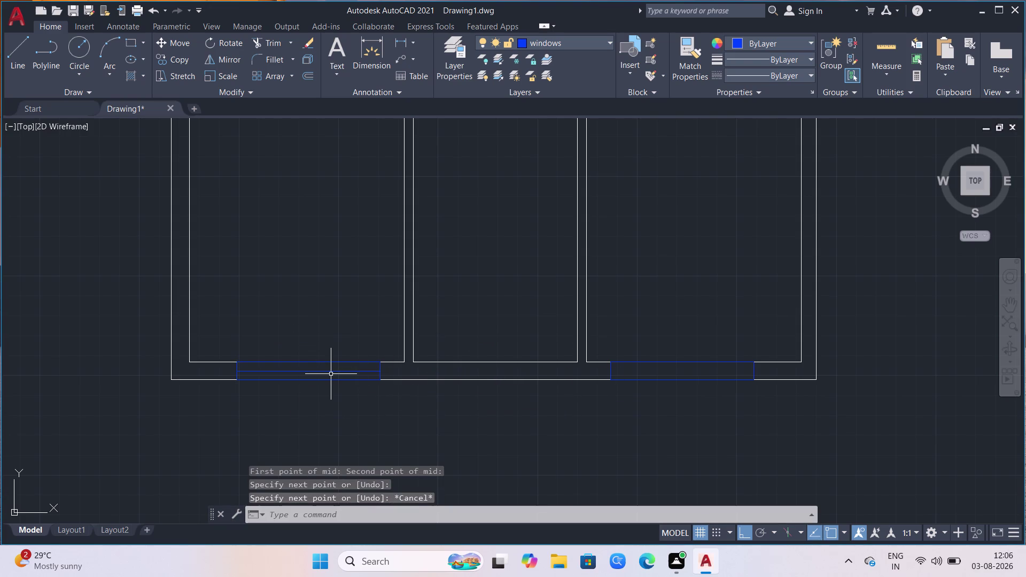
Move the centre line into the right window.
click(331, 372)
key(m)
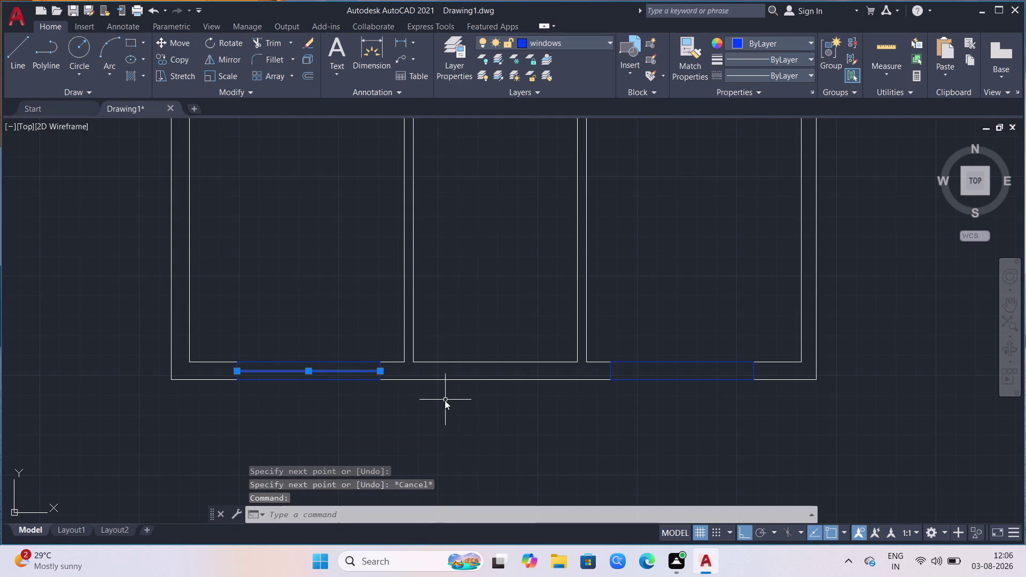
key(Return)
click(385, 378)
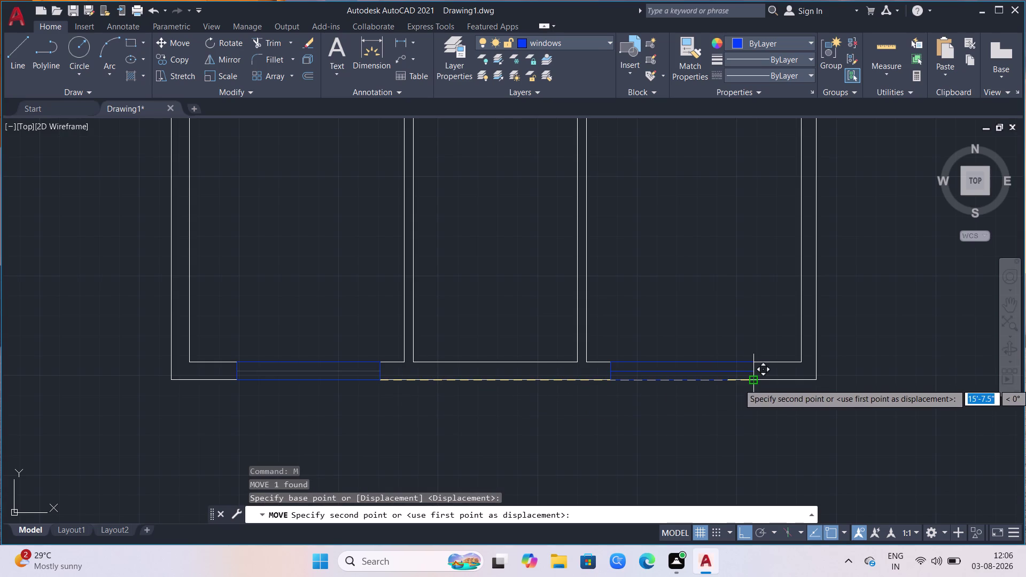
click(754, 384)
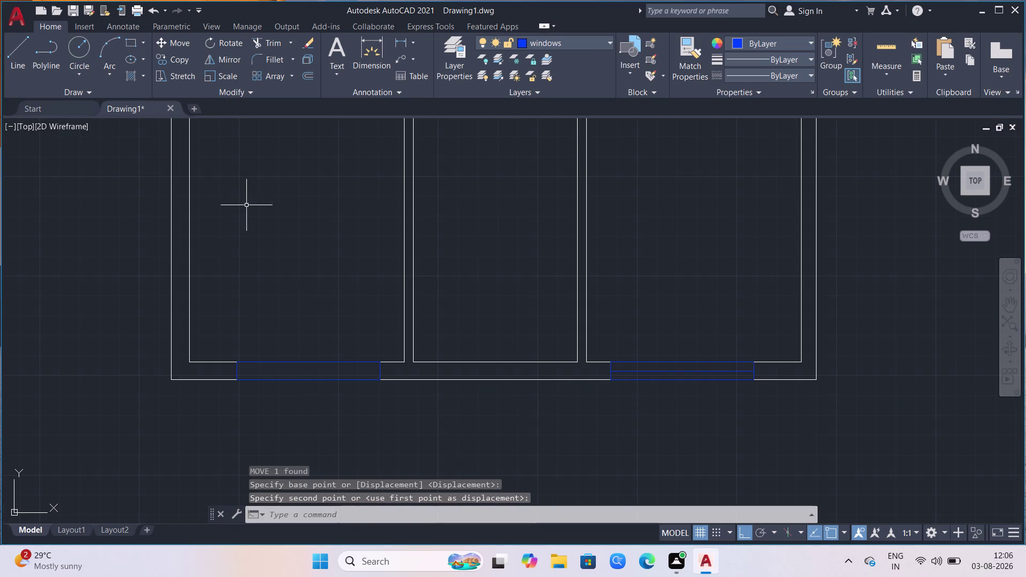
Copy the centre line back into the left window.
key(c)
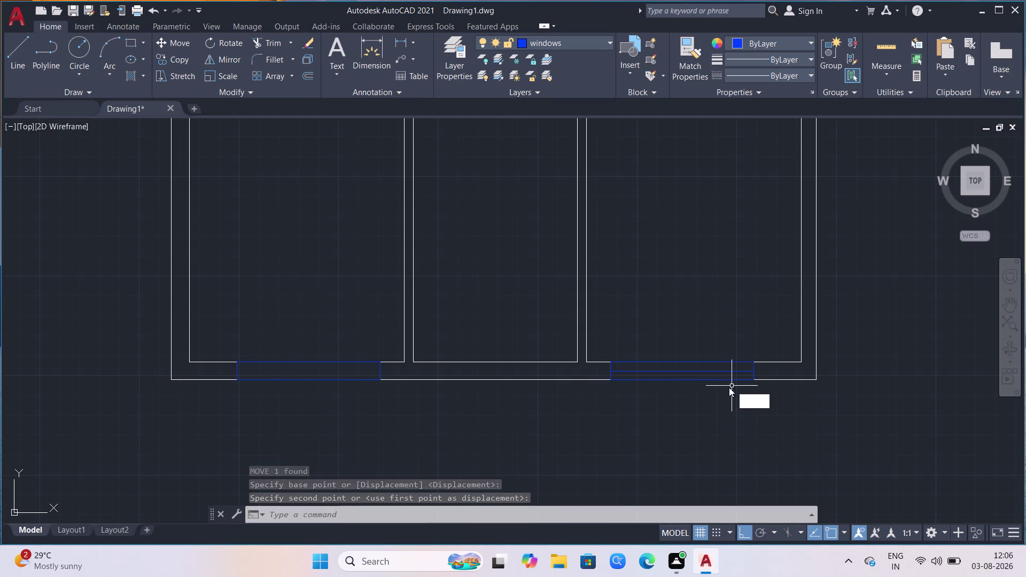
key(o)
key(Return)
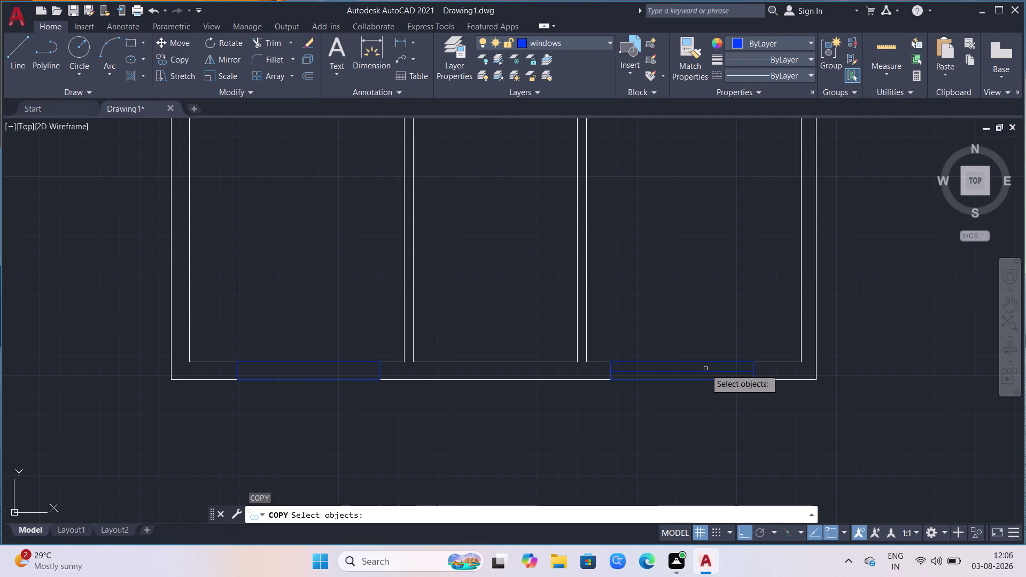
click(706, 370)
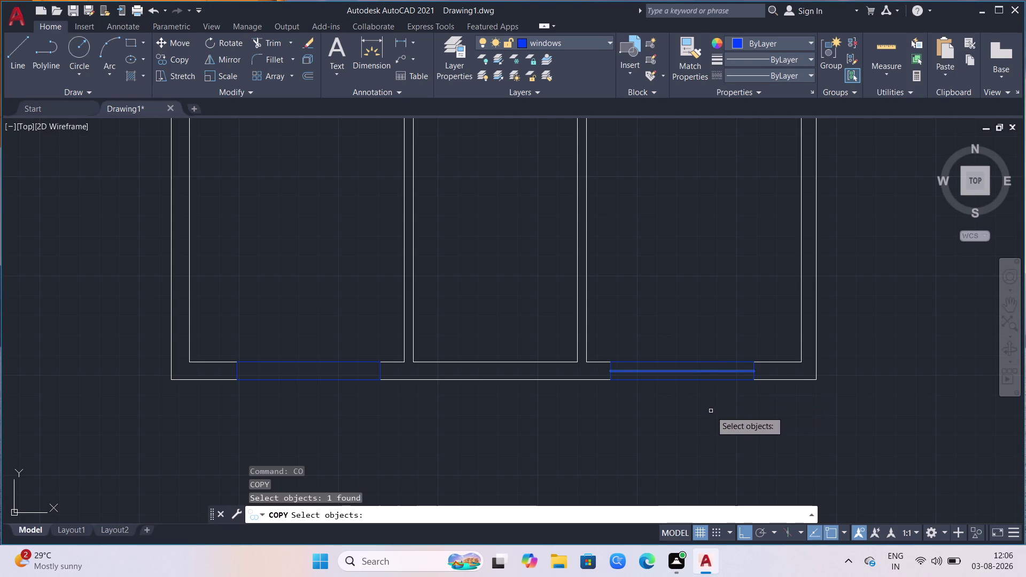
key(Return)
click(751, 384)
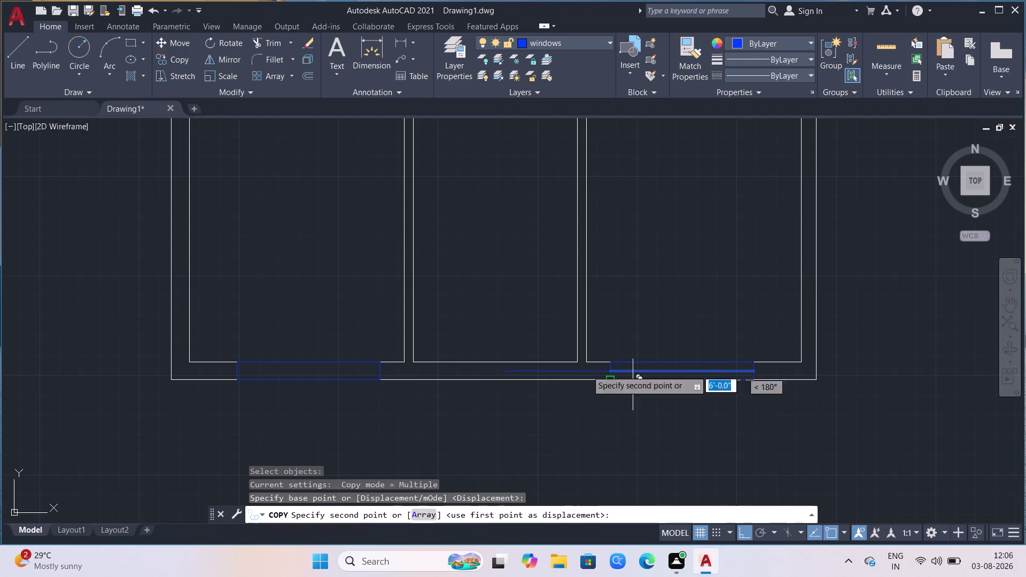
click(378, 380)
key(Escape)
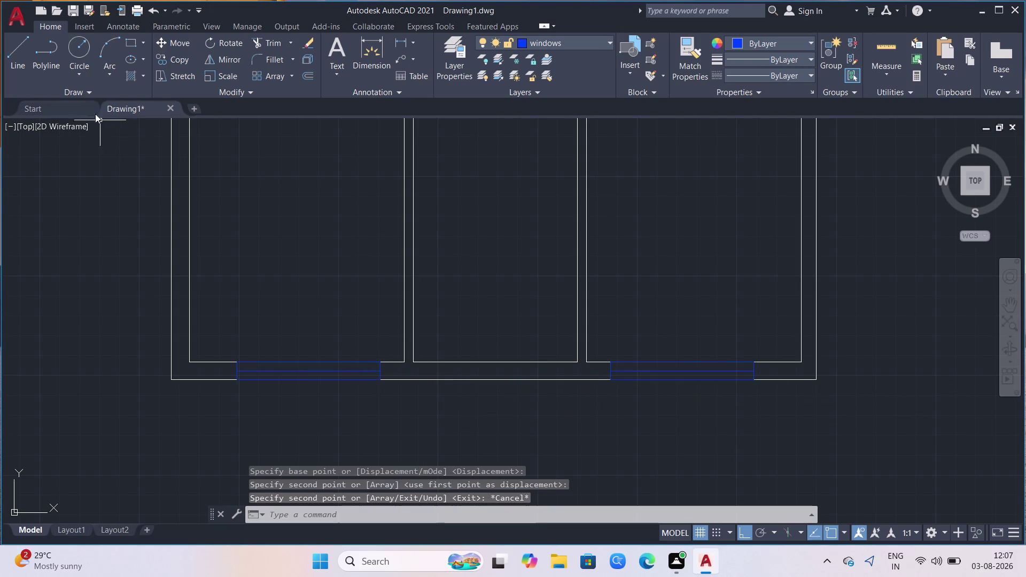
drag(24, 57, 25, 62)
Draw two short vertical divider lines near the left end of the left window.
click(234, 381)
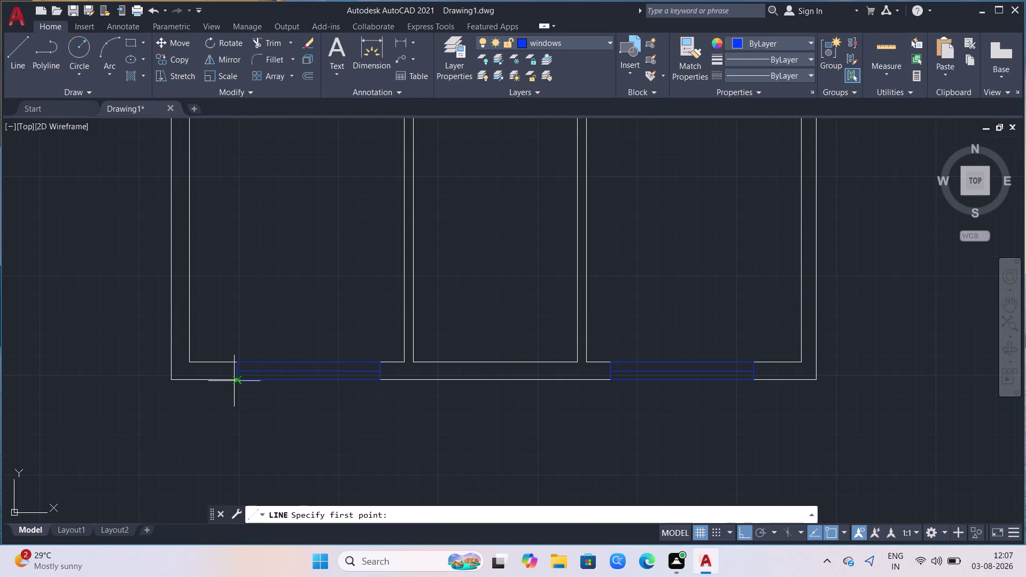
key(3)
key(Return)
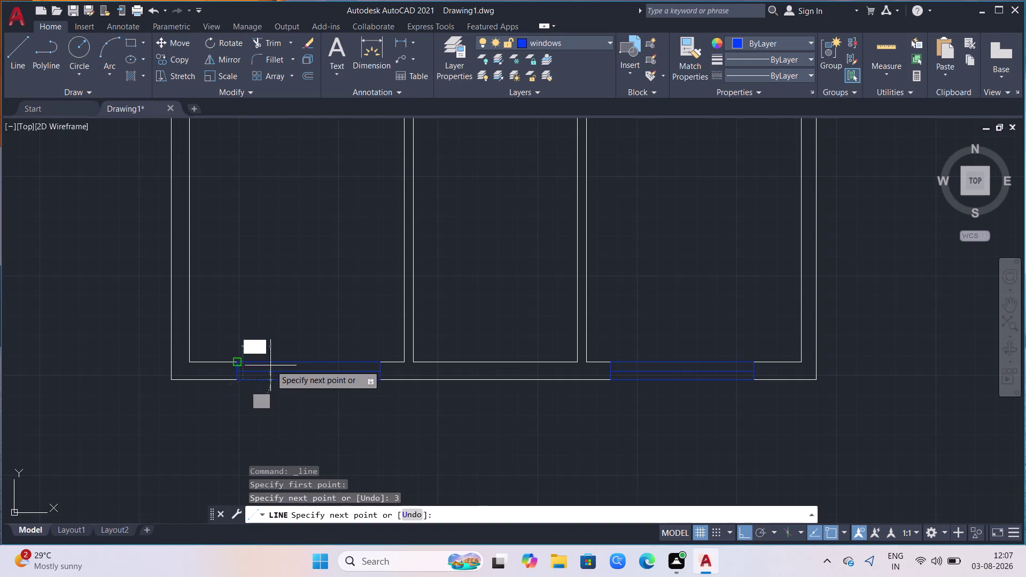
scroll(up, 3)
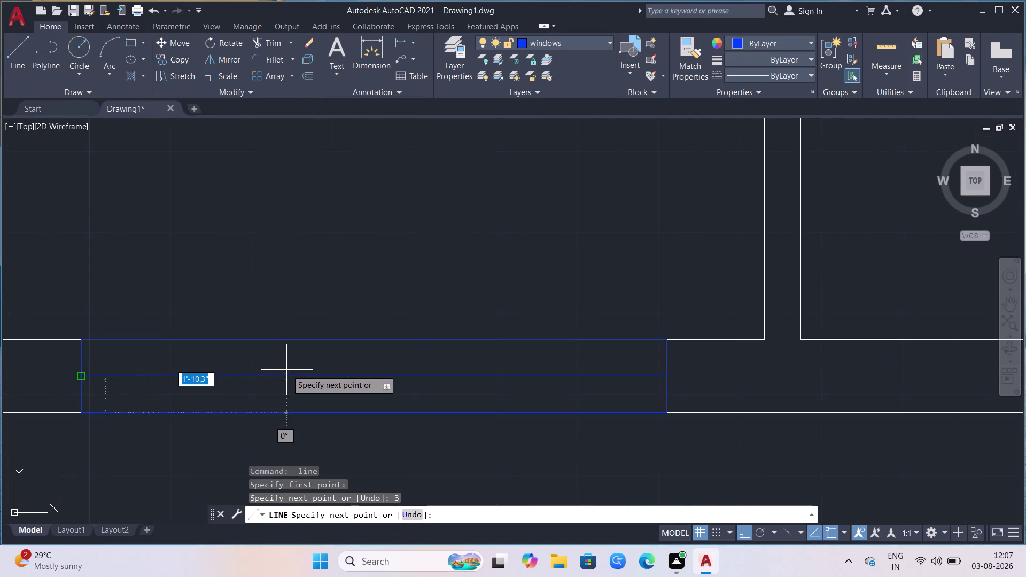
click(105, 338)
key(Escape)
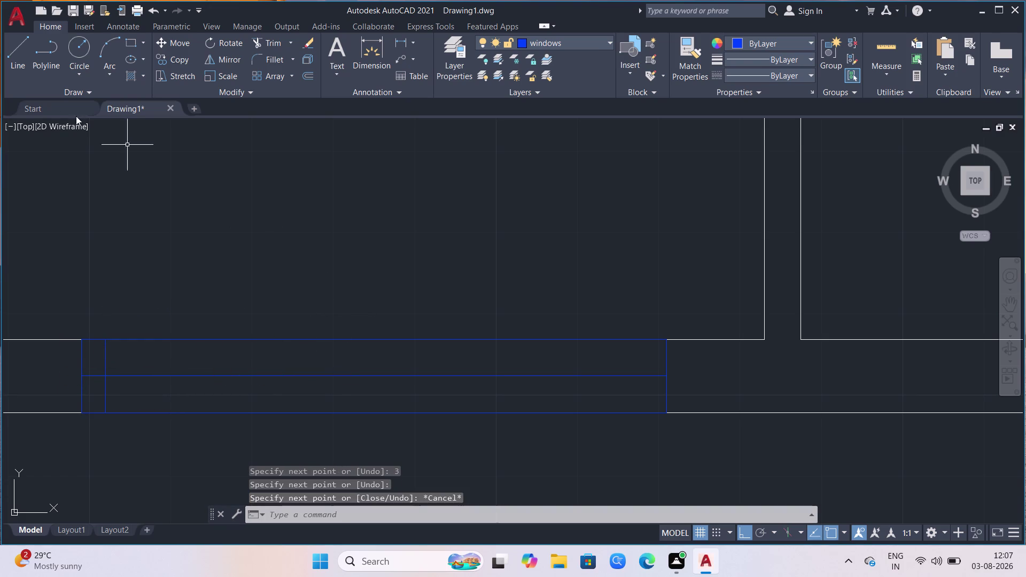
drag(25, 64, 39, 78)
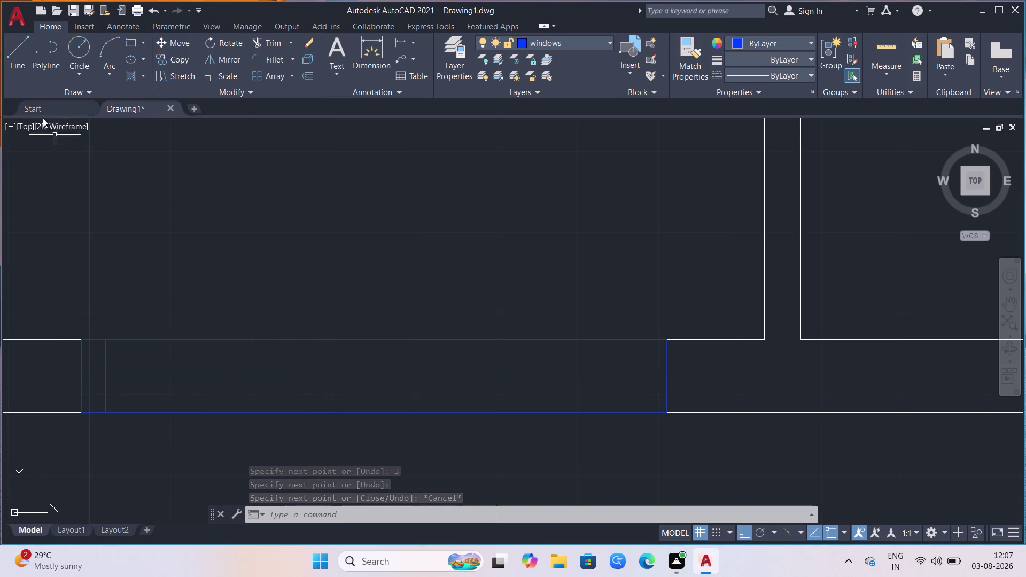
click(19, 57)
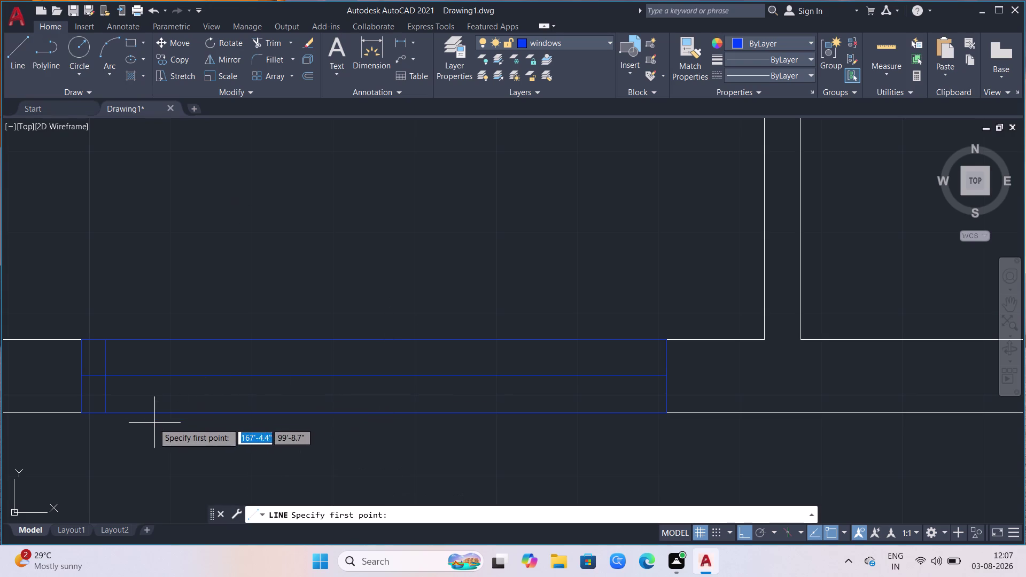
click(109, 413)
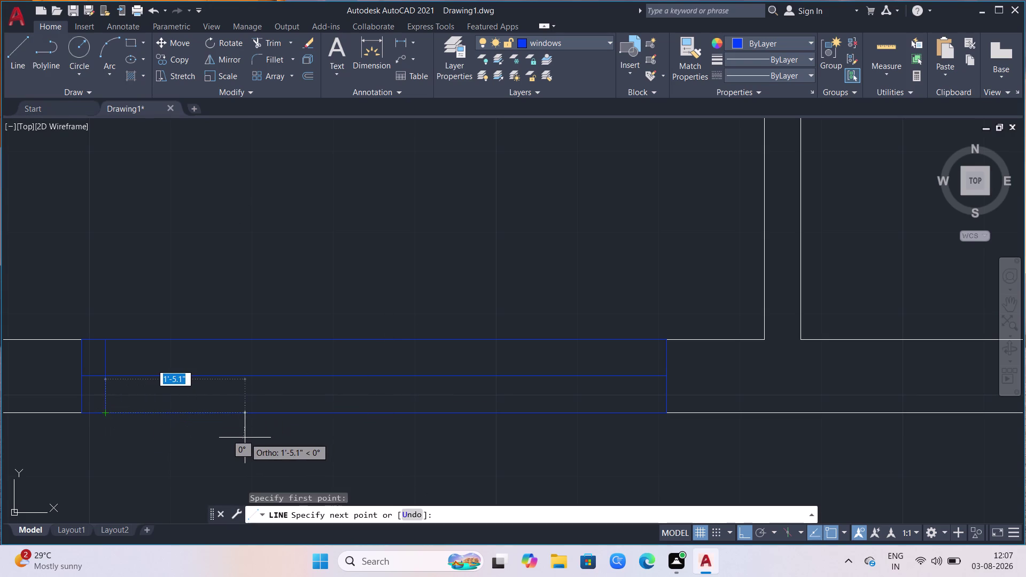
key(3)
key(Return)
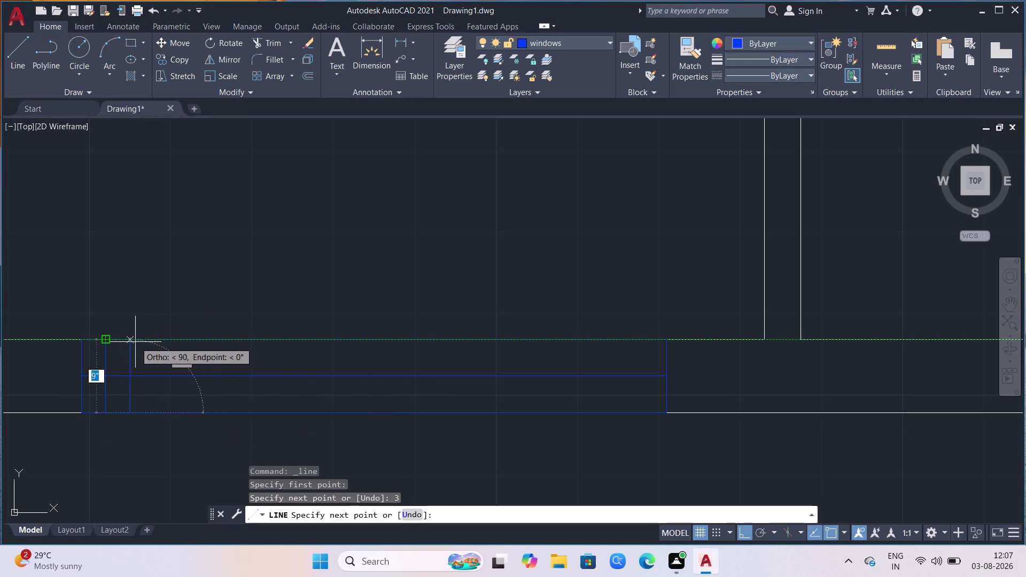
click(135, 342)
key(Escape)
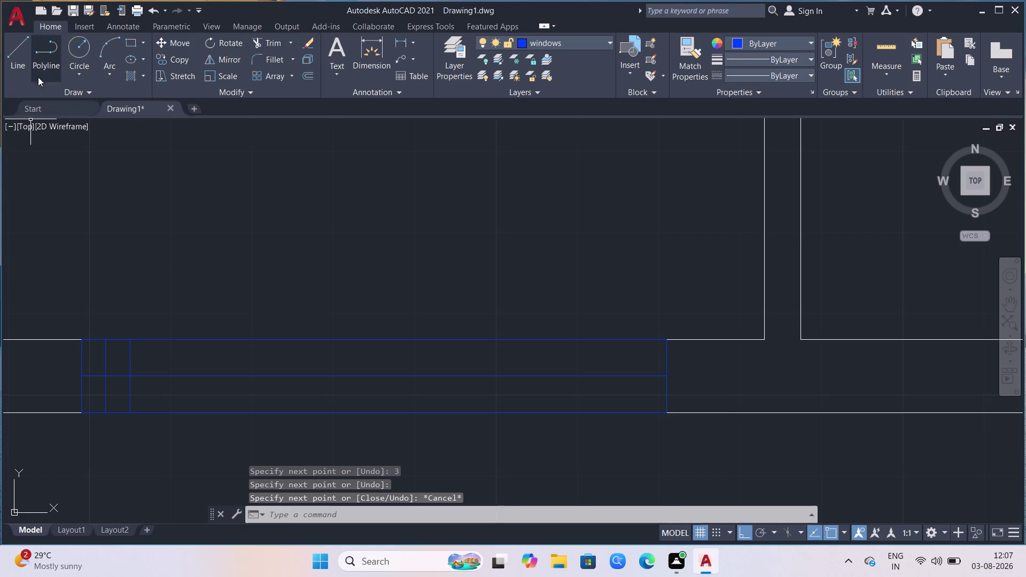
Select both vertical divider lines.
click(143, 393)
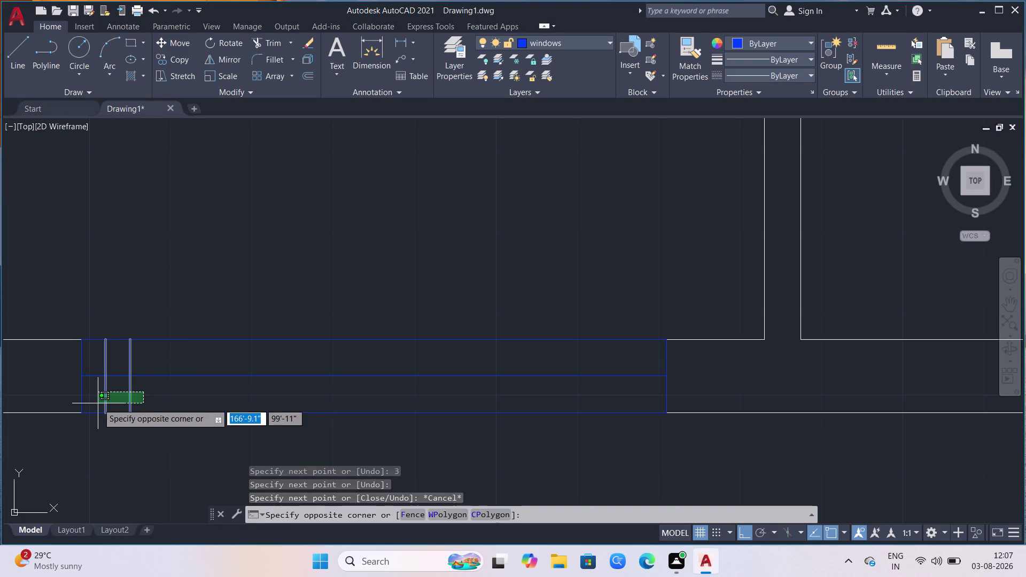
click(98, 404)
key(Escape)
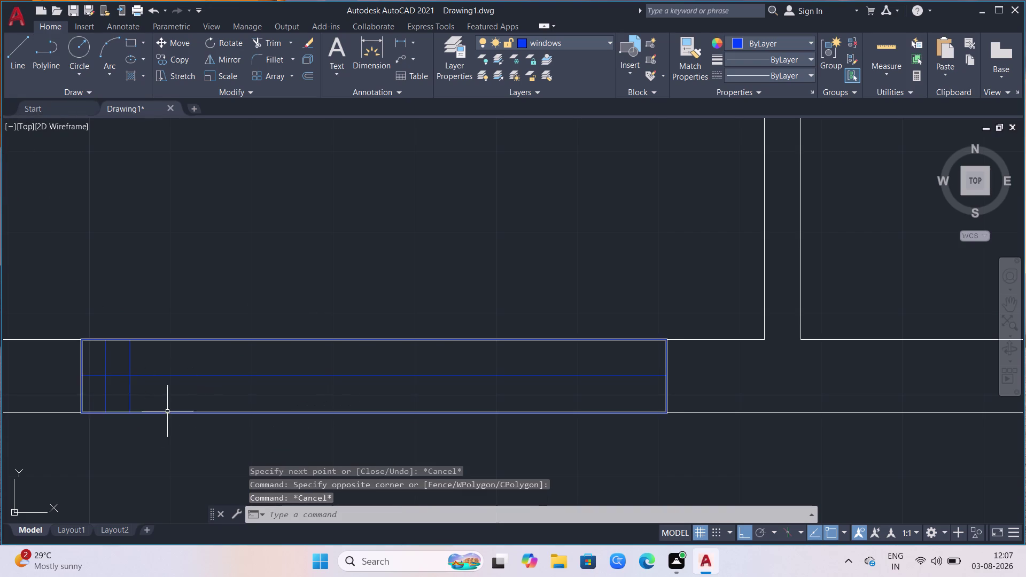
click(160, 397)
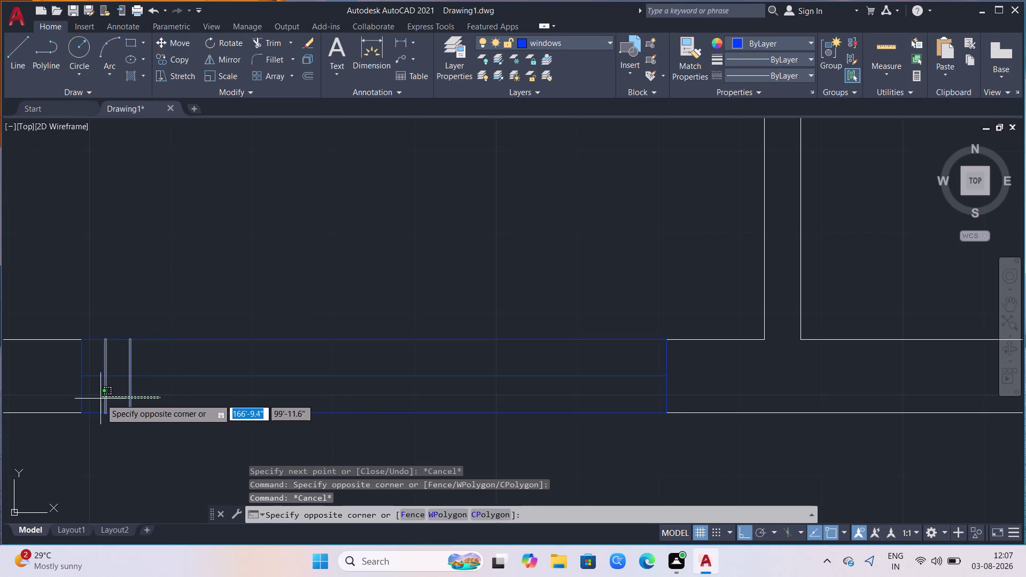
click(101, 399)
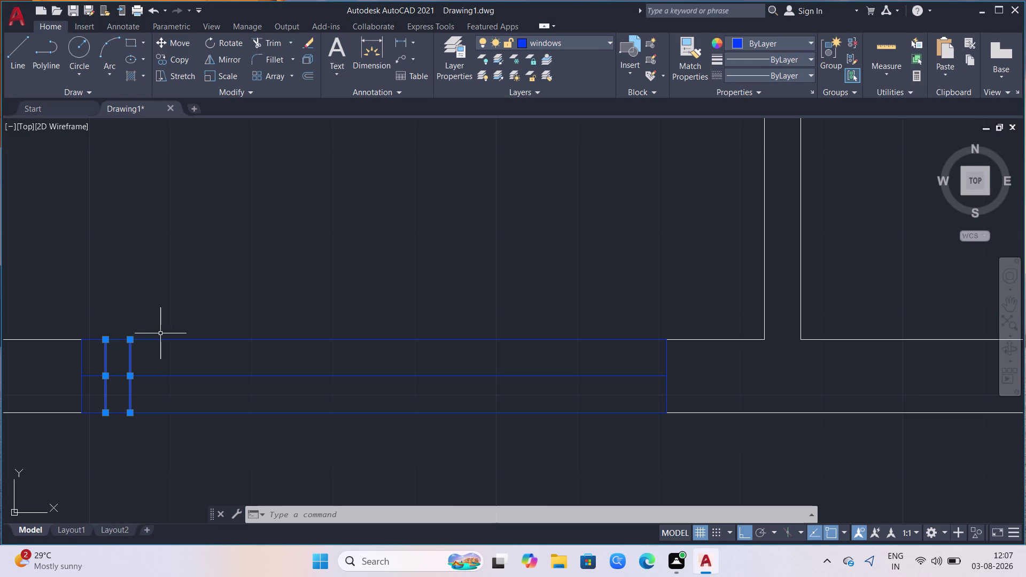
Copy the two window end lines onto the endpoints of the other bottom-wall openings.
key(c)
key(o)
key(Return)
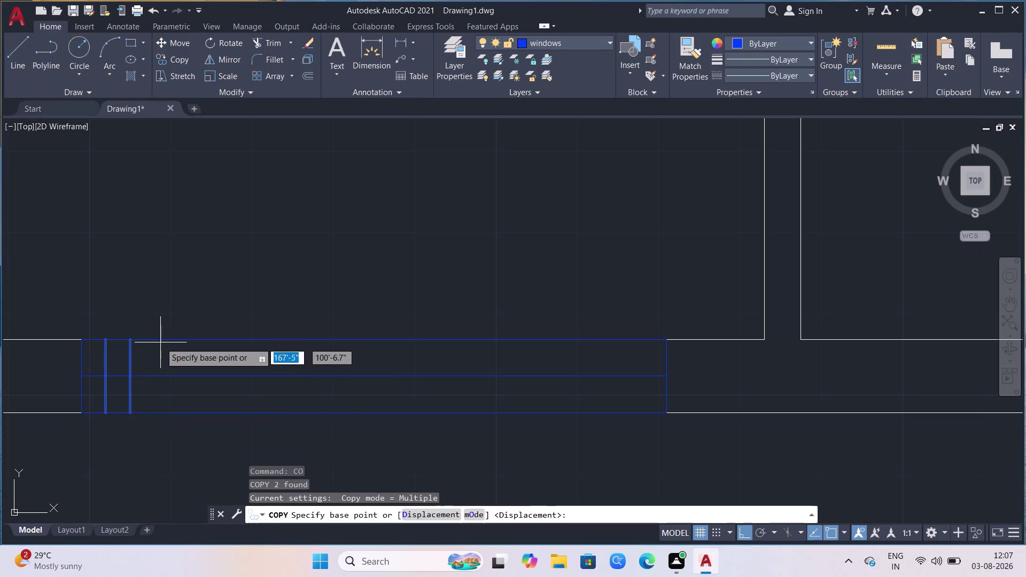
click(84, 349)
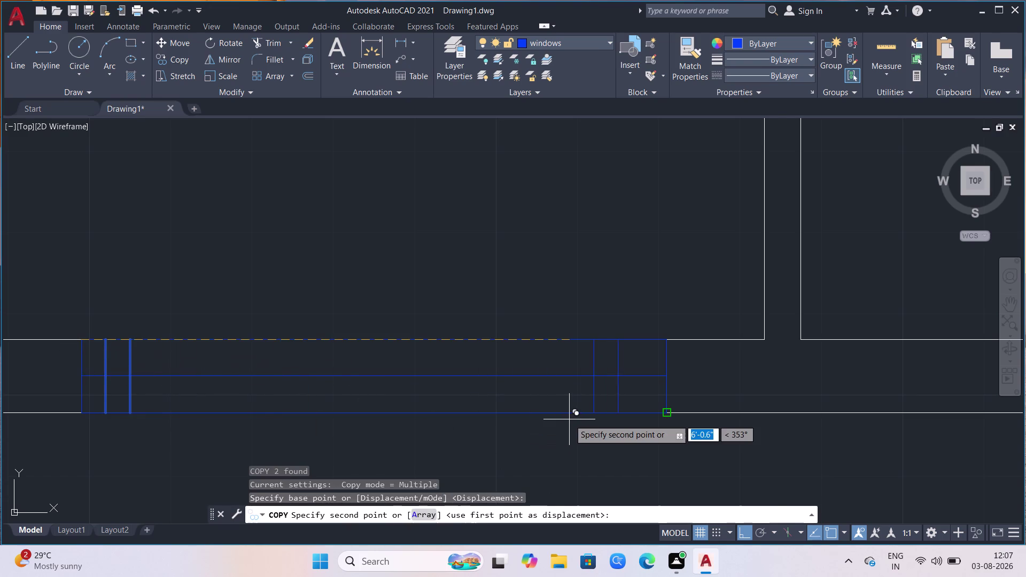
scroll(down, 3)
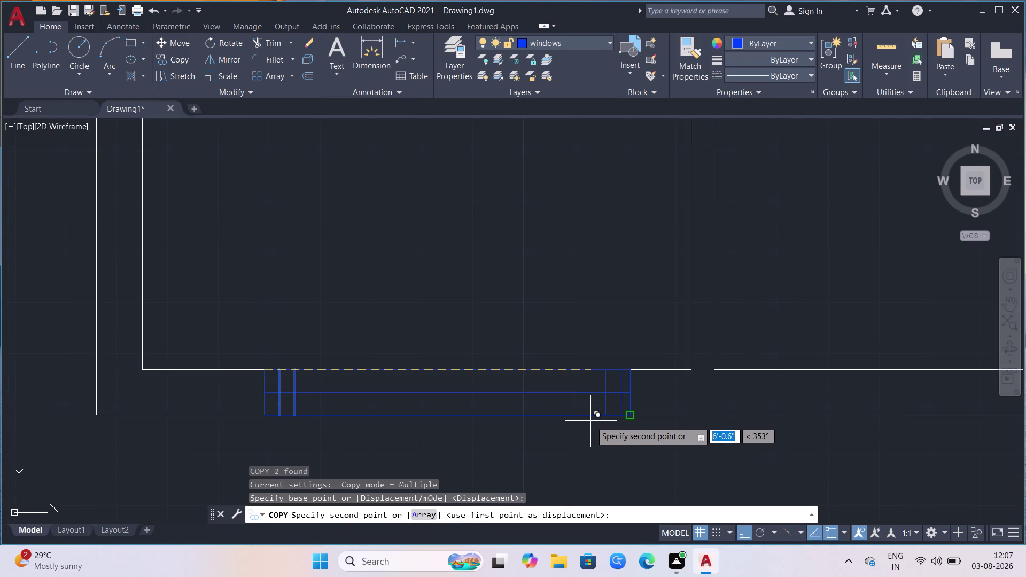
click(584, 422)
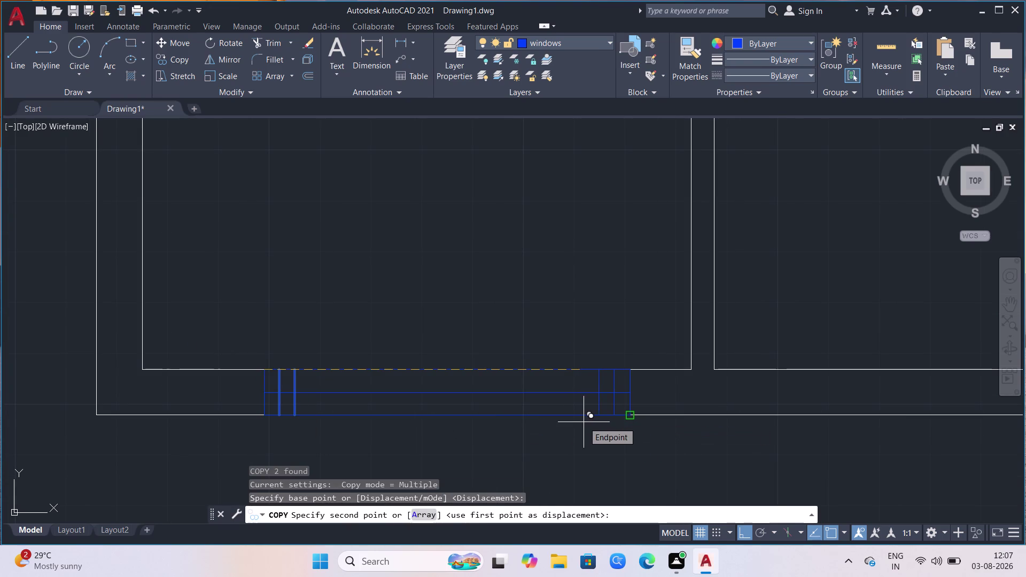
scroll(down, 3)
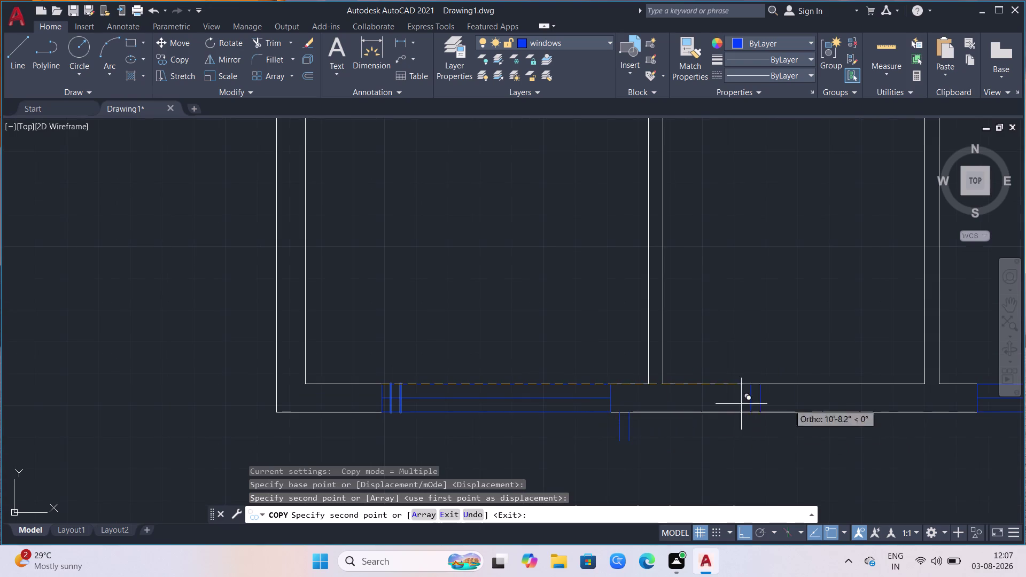
scroll(down, 3)
scroll(down, 3)
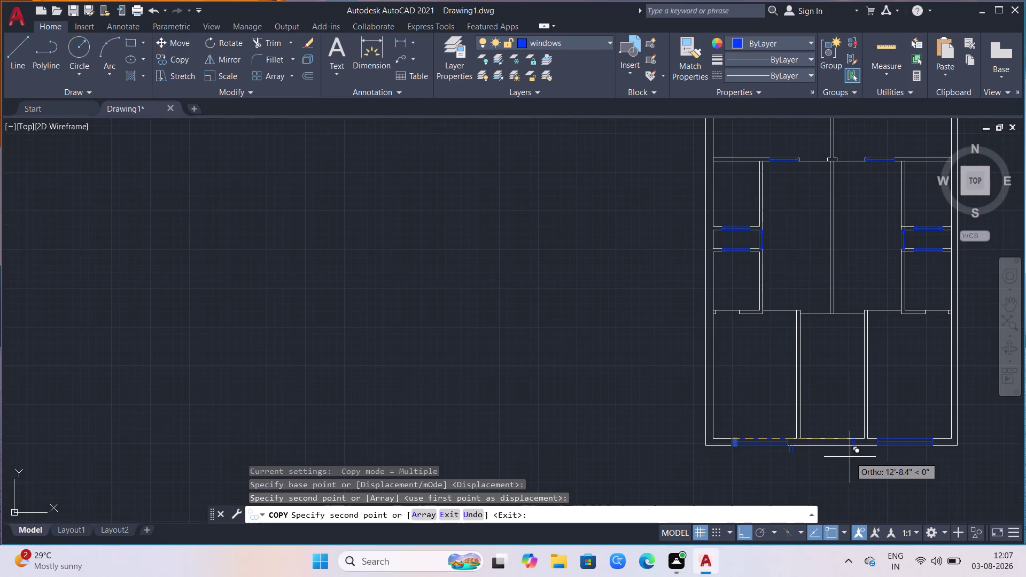
scroll(up, 3)
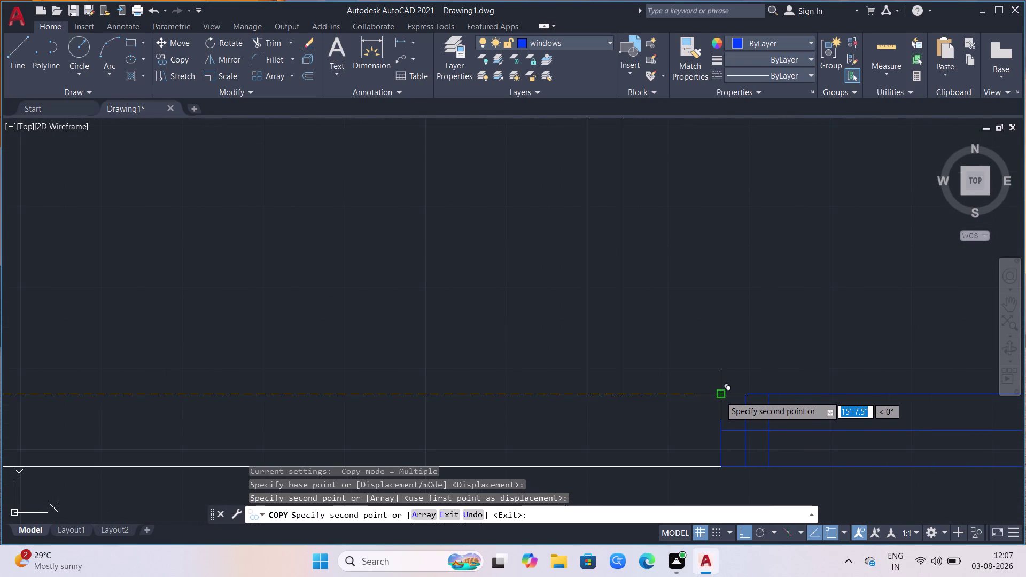
click(720, 393)
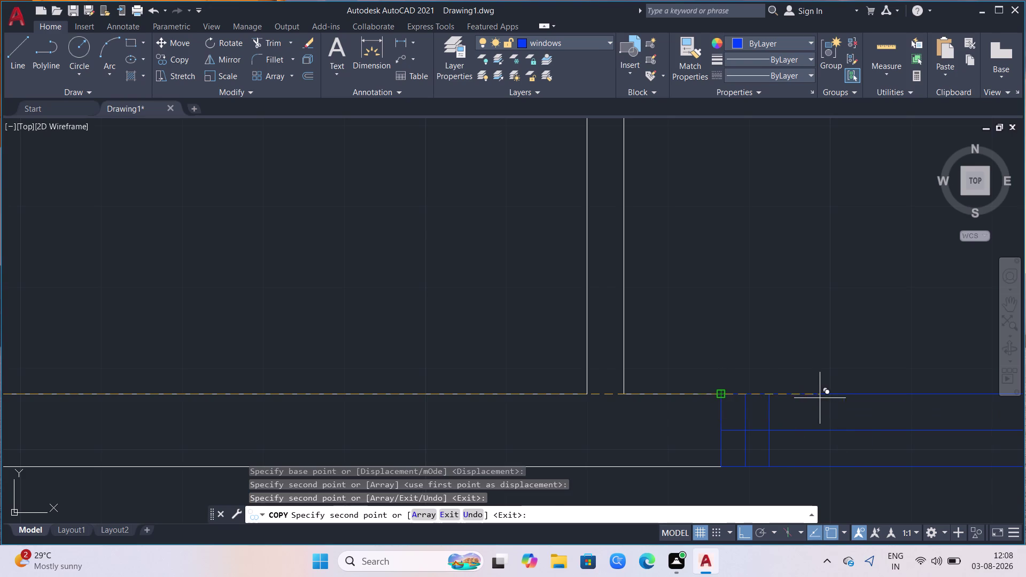
scroll(down, 3)
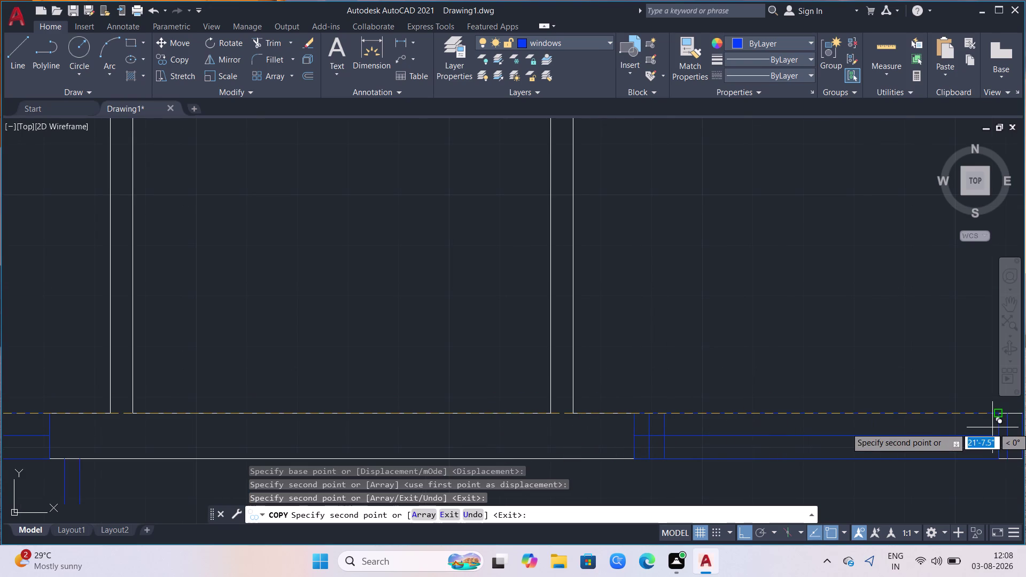
click(953, 418)
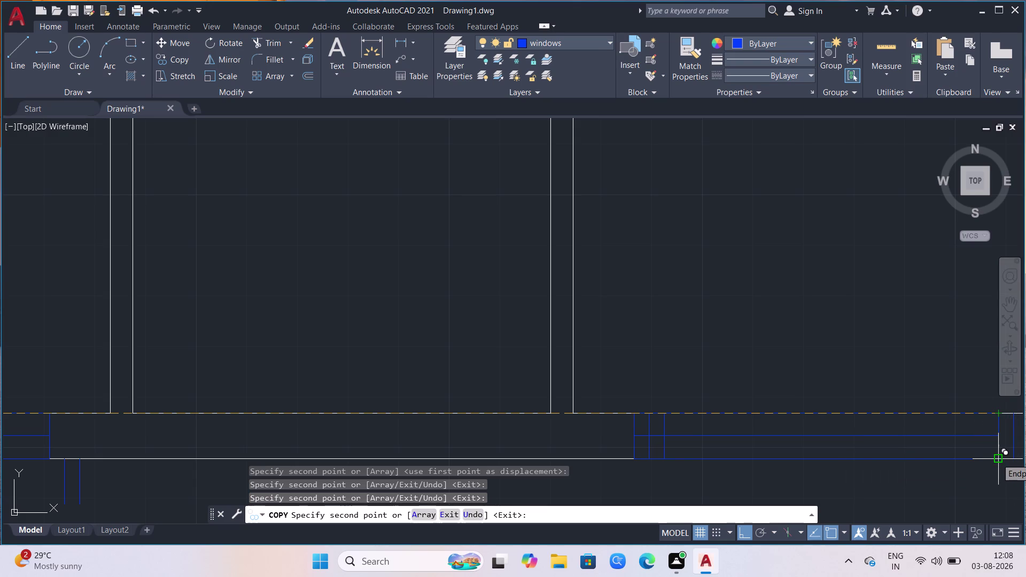
click(953, 464)
scroll(down, 3)
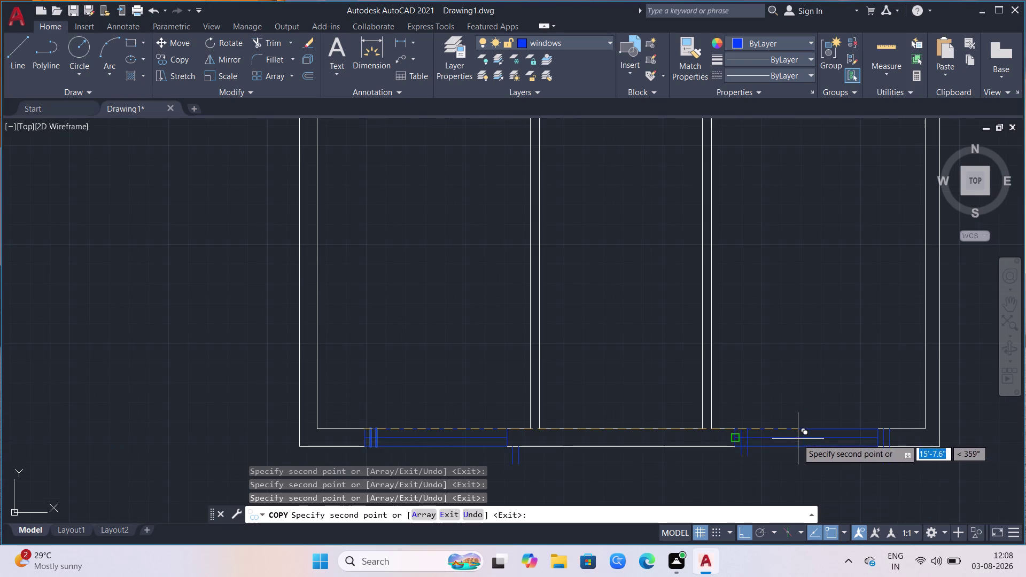
key(Escape)
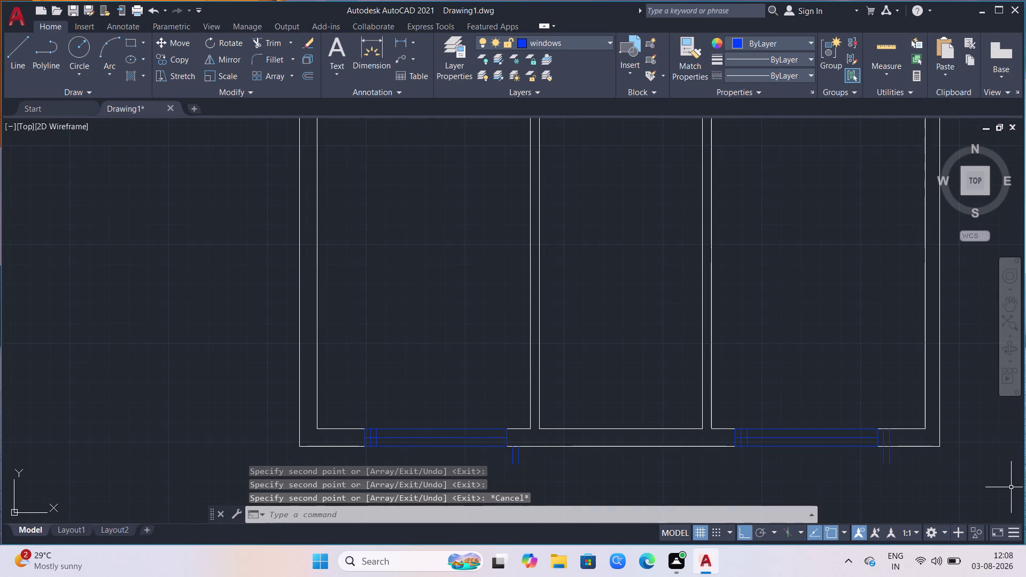
Select two more window end lines.
scroll(down, 3)
scroll(up, 3)
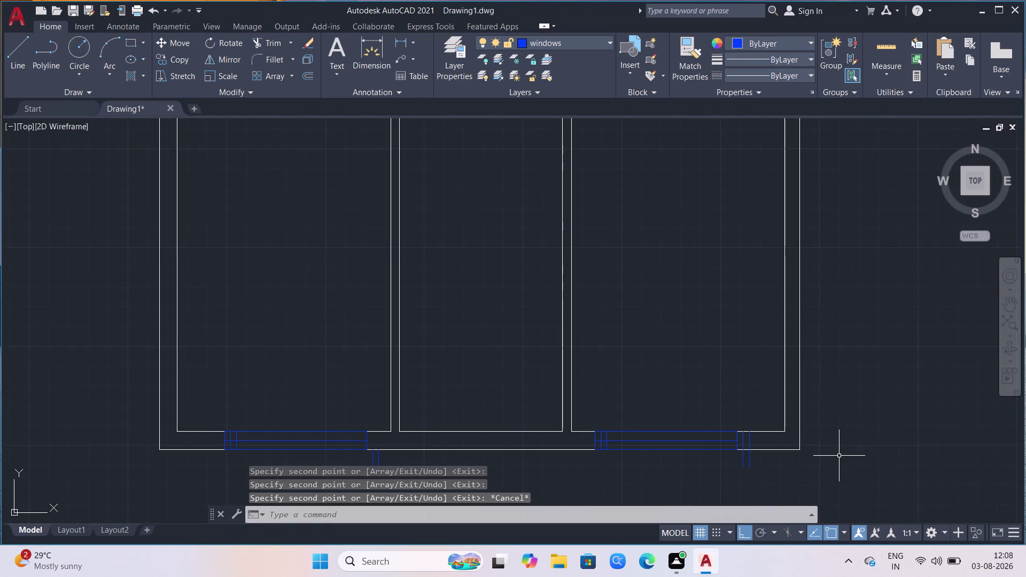
scroll(up, 3)
click(539, 403)
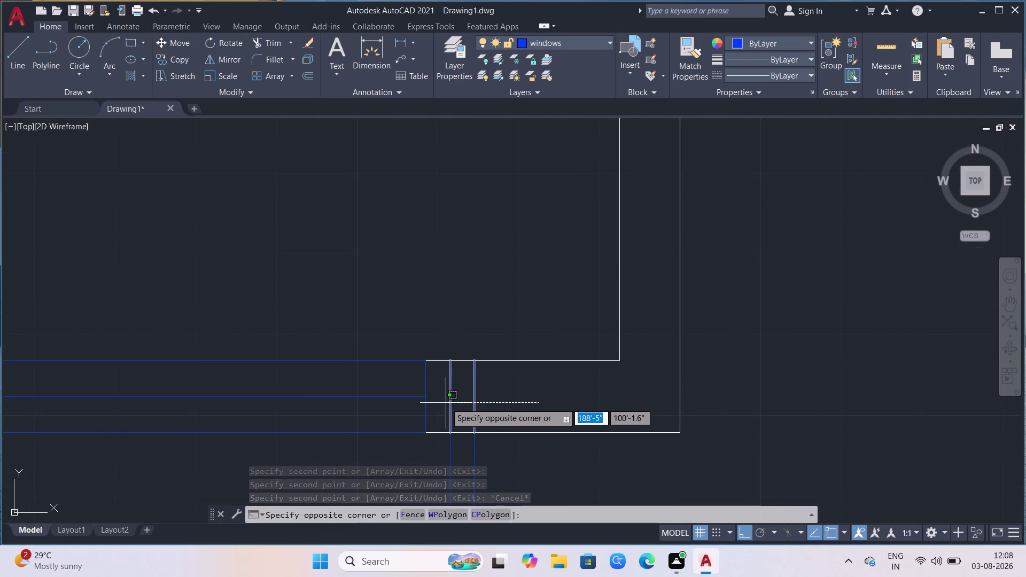
click(446, 403)
click(521, 454)
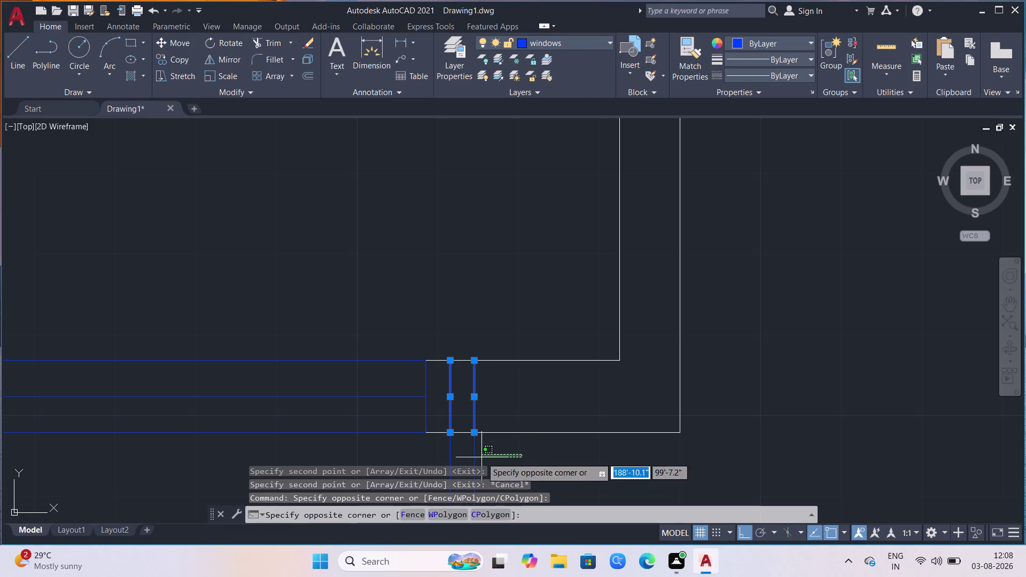
click(436, 467)
key(Escape)
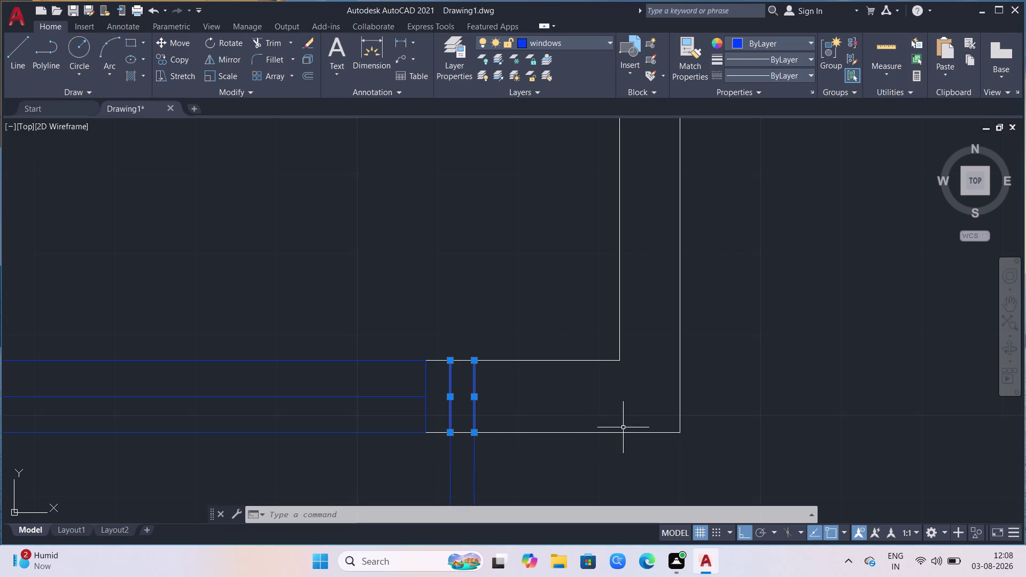
scroll(up, 3)
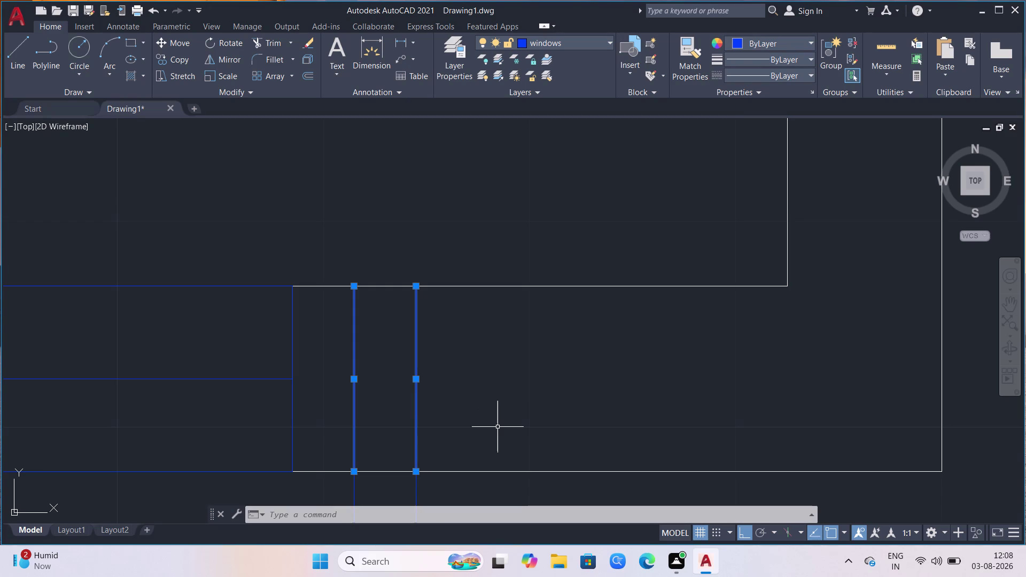
Copy the selected end lines onto the corners of the right corner opening.
key(c)
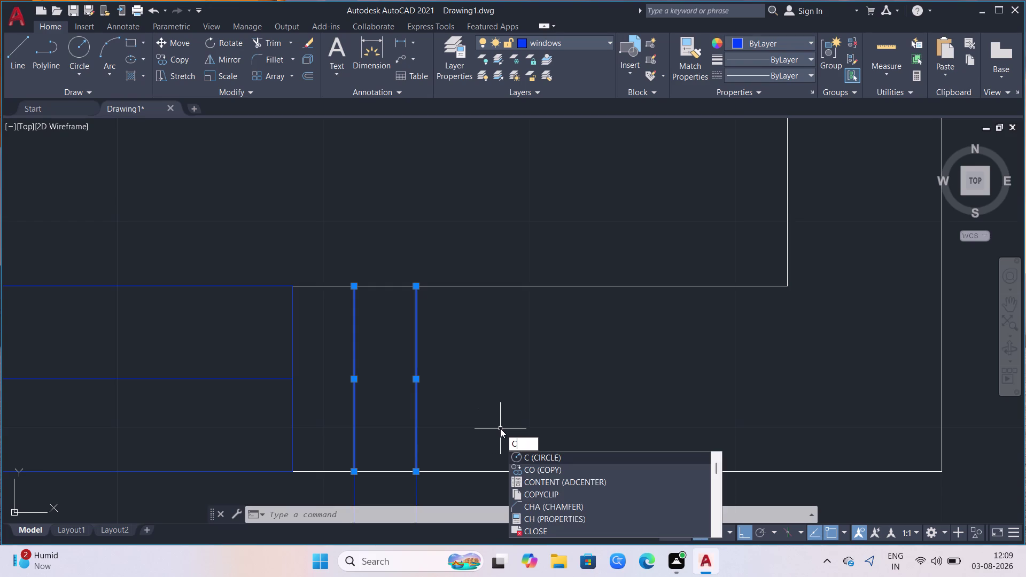
click(543, 469)
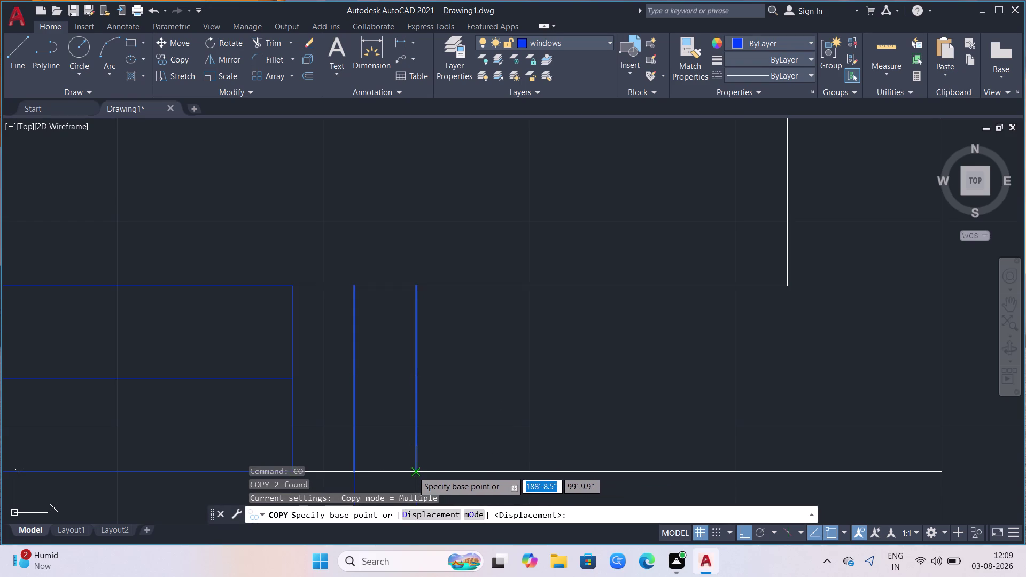
click(413, 471)
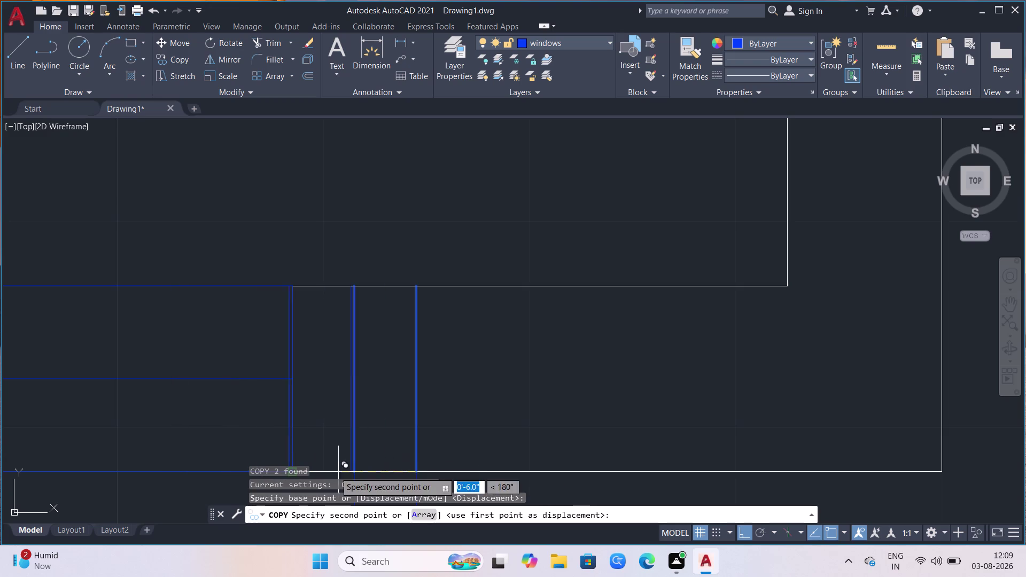
scroll(down, 3)
scroll(up, 3)
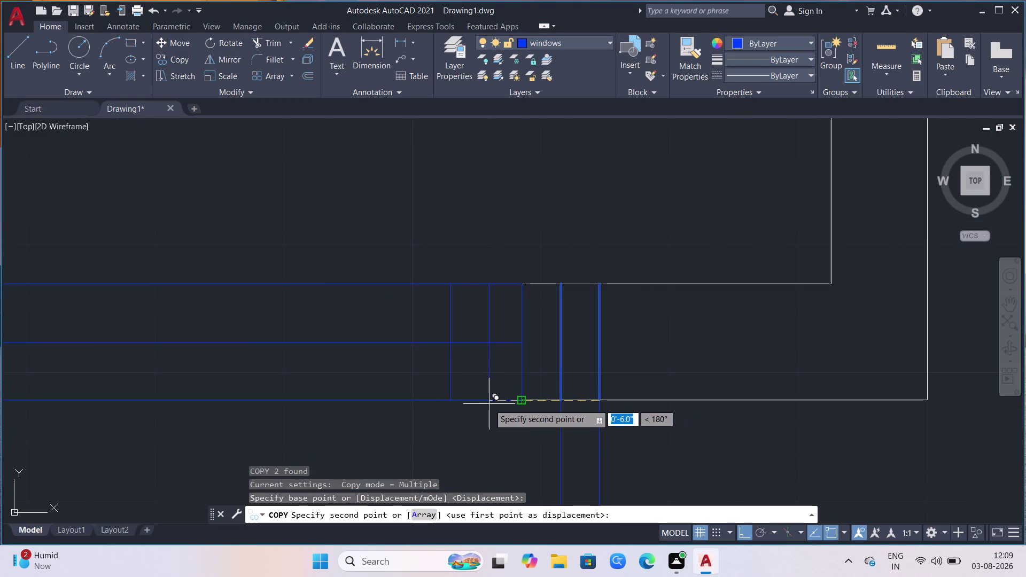
click(484, 404)
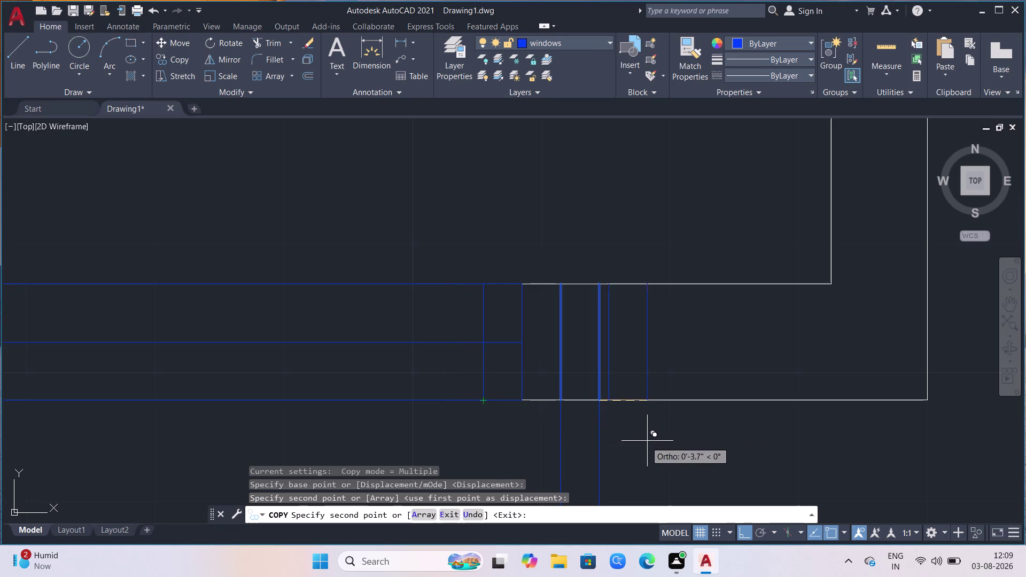
click(481, 403)
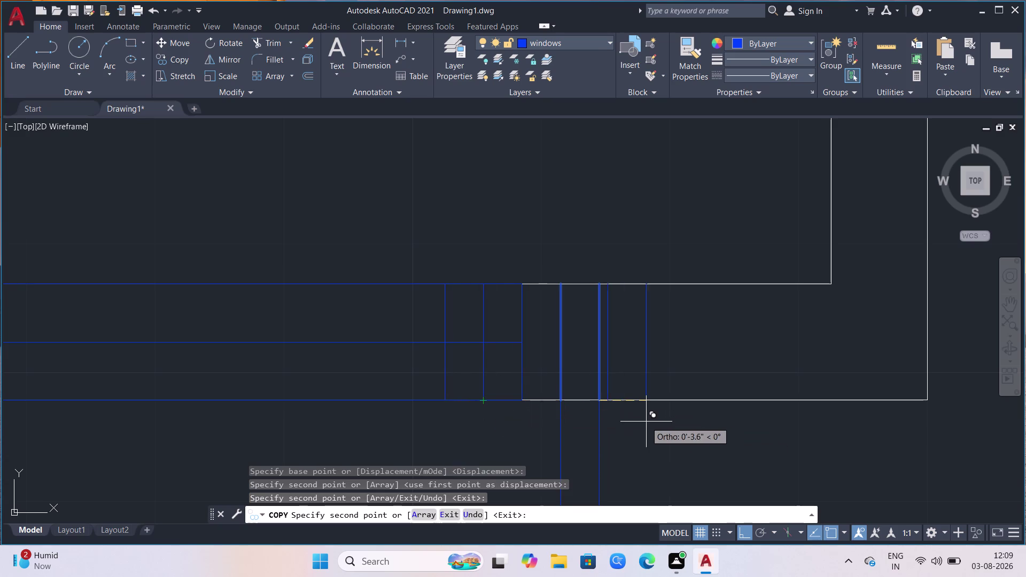
key(Escape)
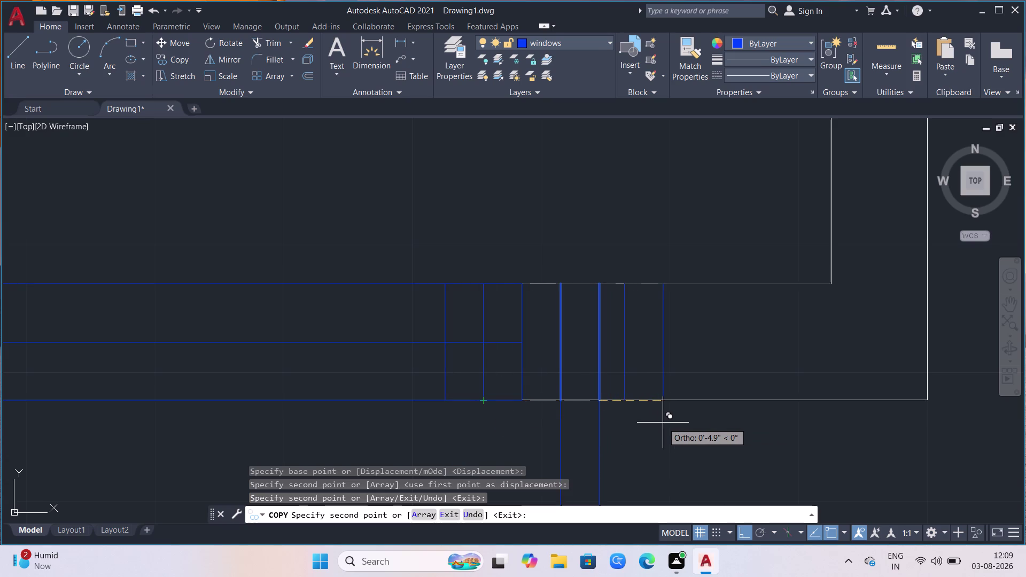
Delete the stray copied lines hanging below the wall.
drag(668, 431, 657, 435)
click(546, 452)
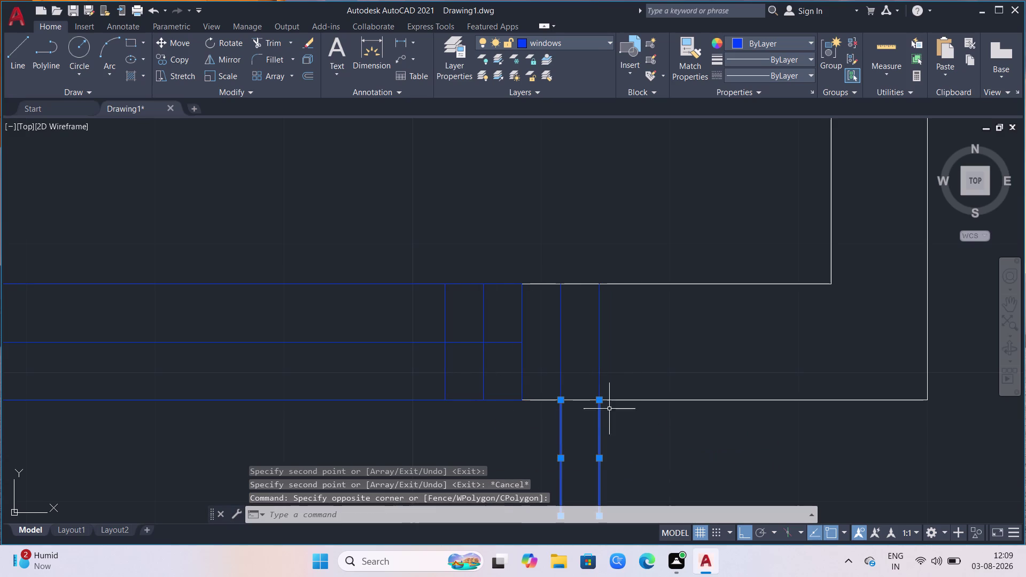
click(631, 373)
click(557, 371)
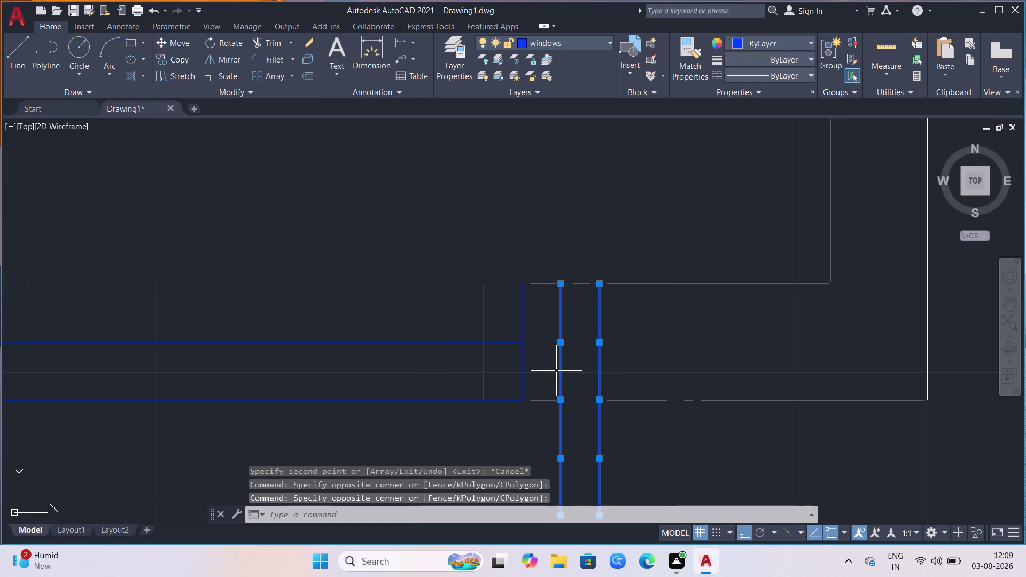
key(Delete)
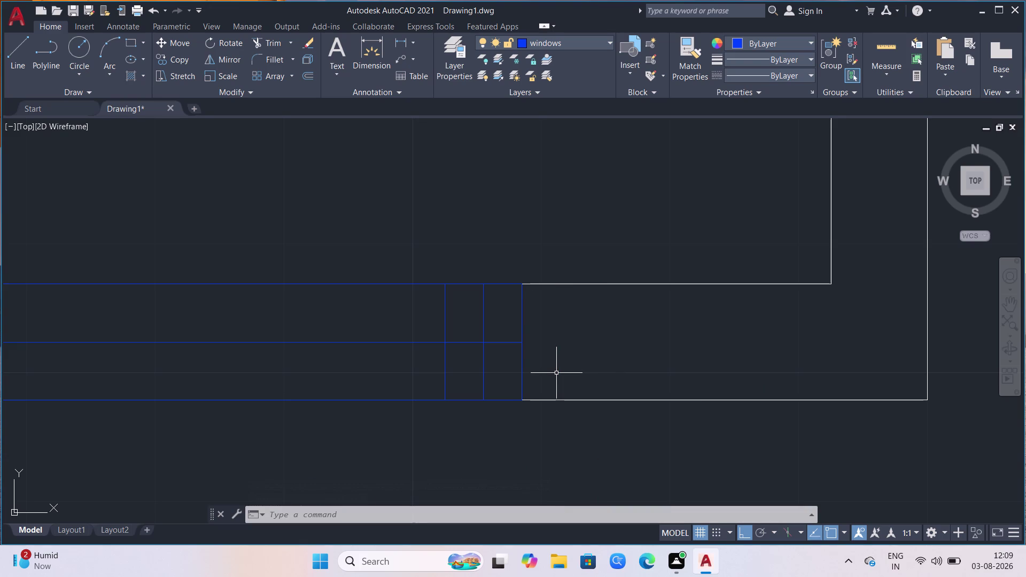
scroll(down, 3)
scroll(down, 3)
scroll(down, 3)
scroll(down, 3)
scroll(up, 3)
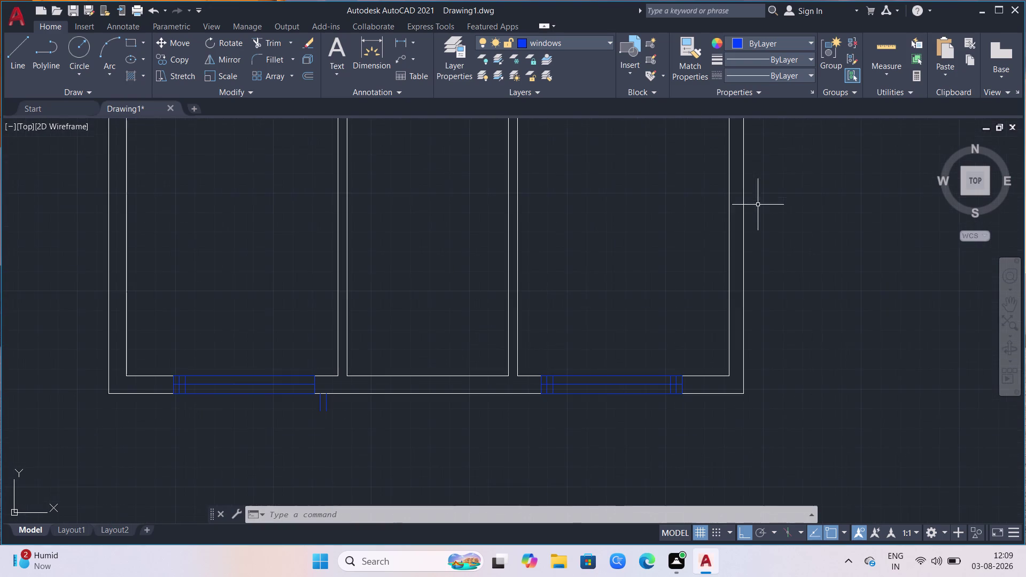
Window-select the two short stray lines below the left window.
scroll(up, 3)
click(240, 365)
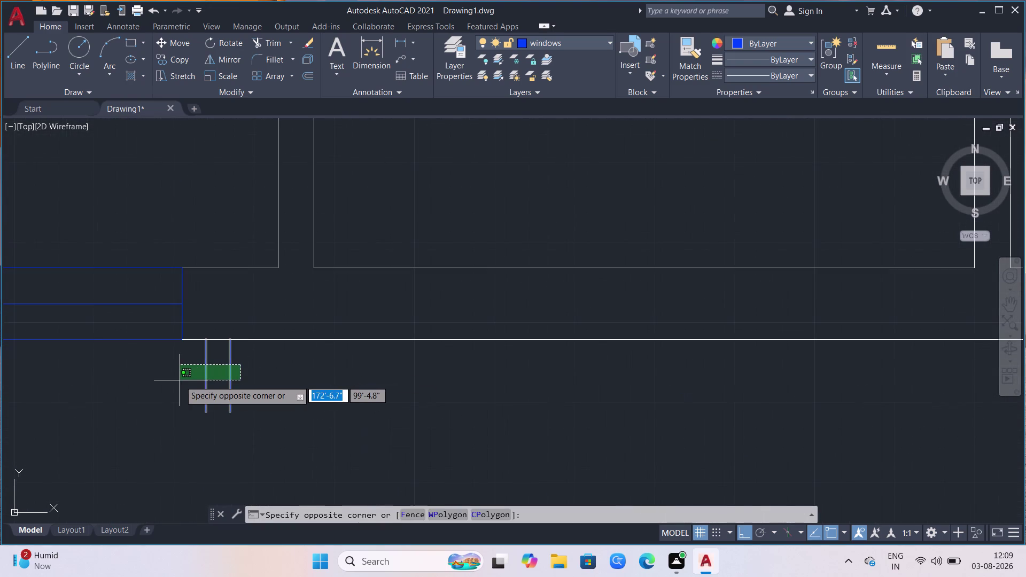
click(180, 381)
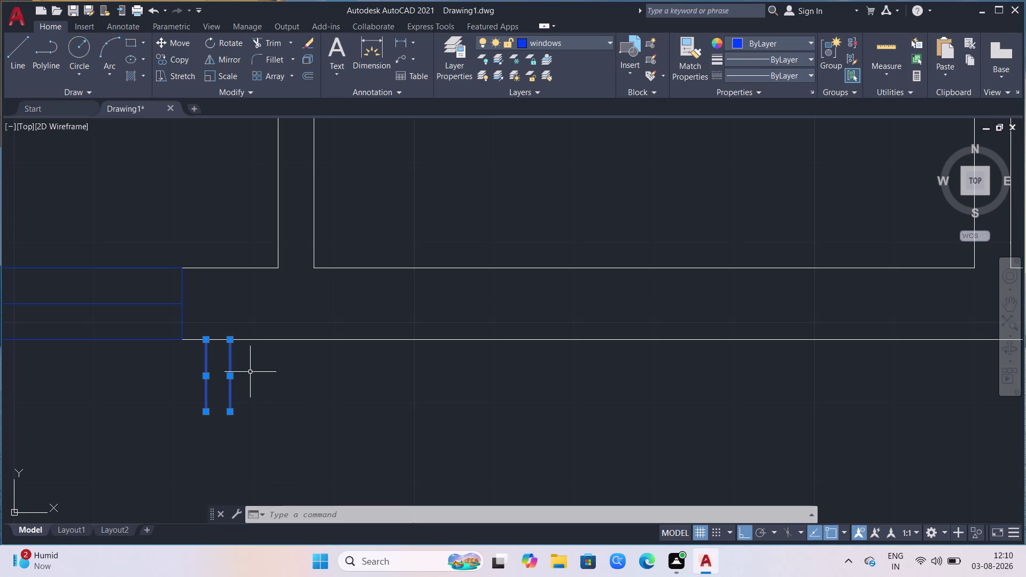
Copy the two selected blue lines further to the left.
key(c)
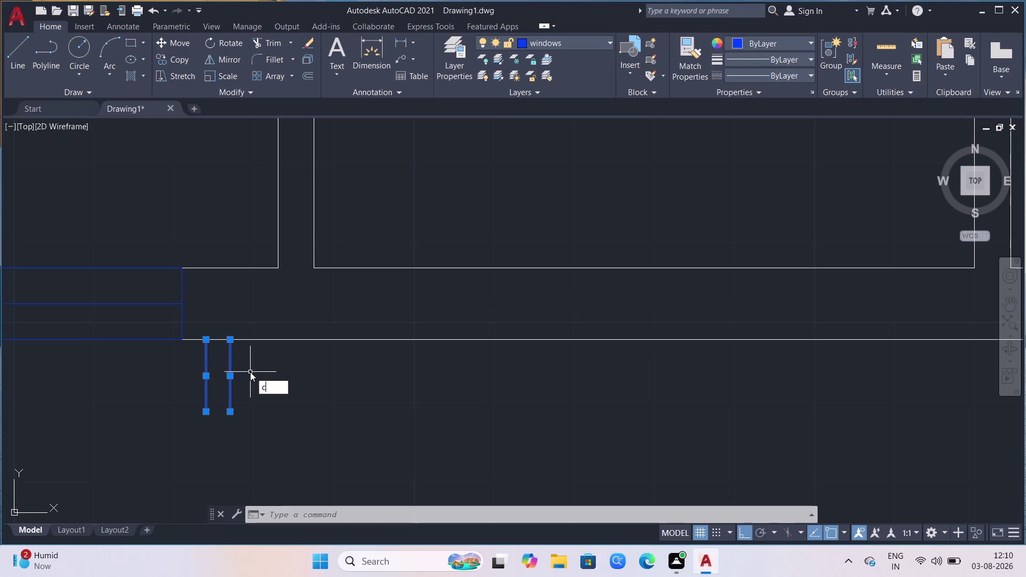
key(o)
key(Return)
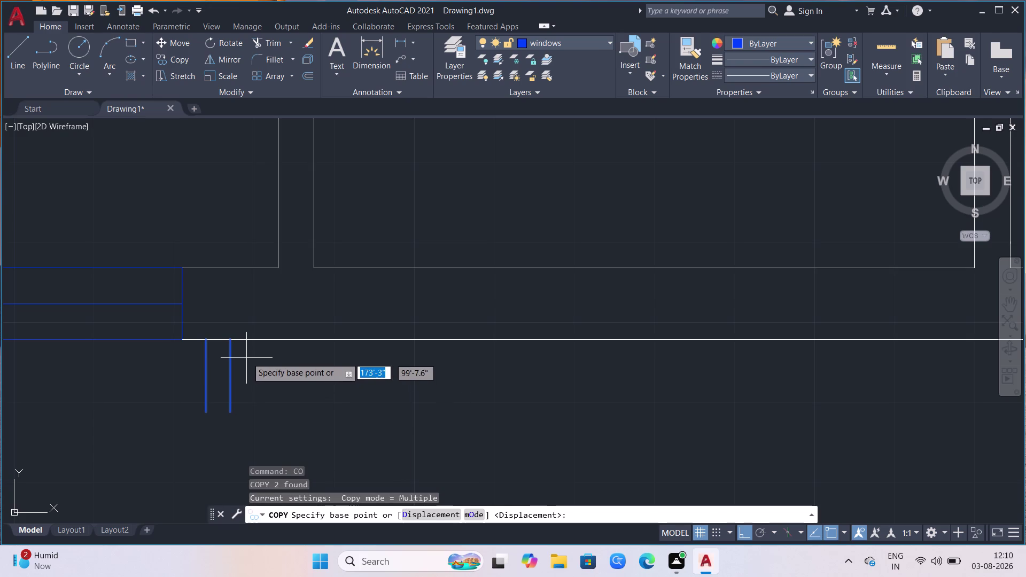
click(195, 346)
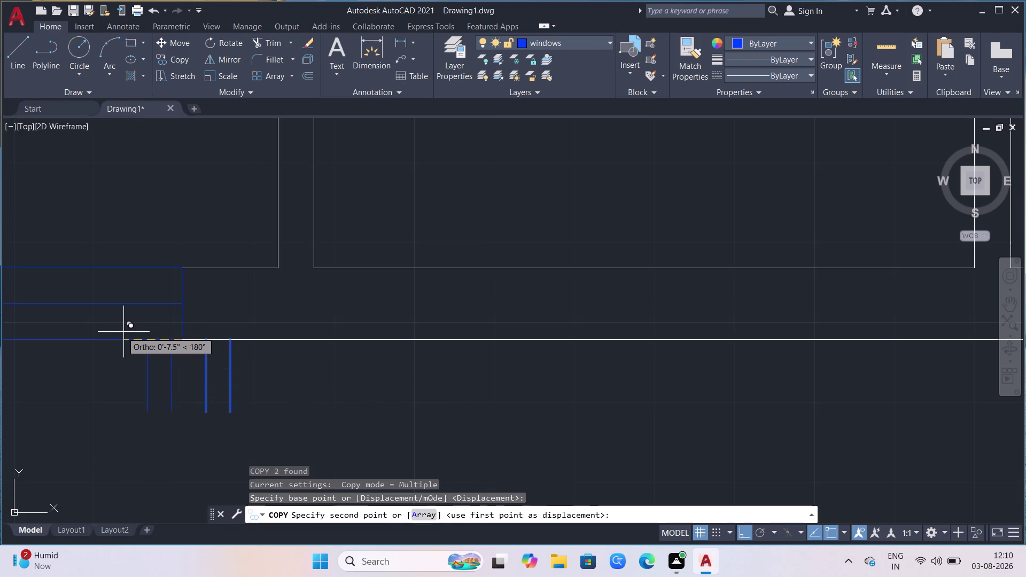
click(107, 333)
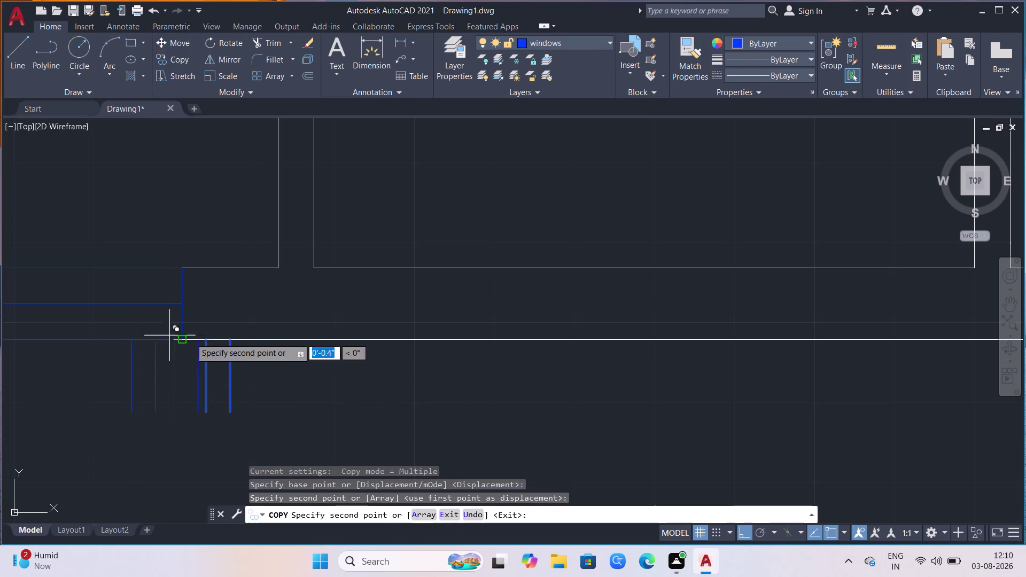
key(Escape)
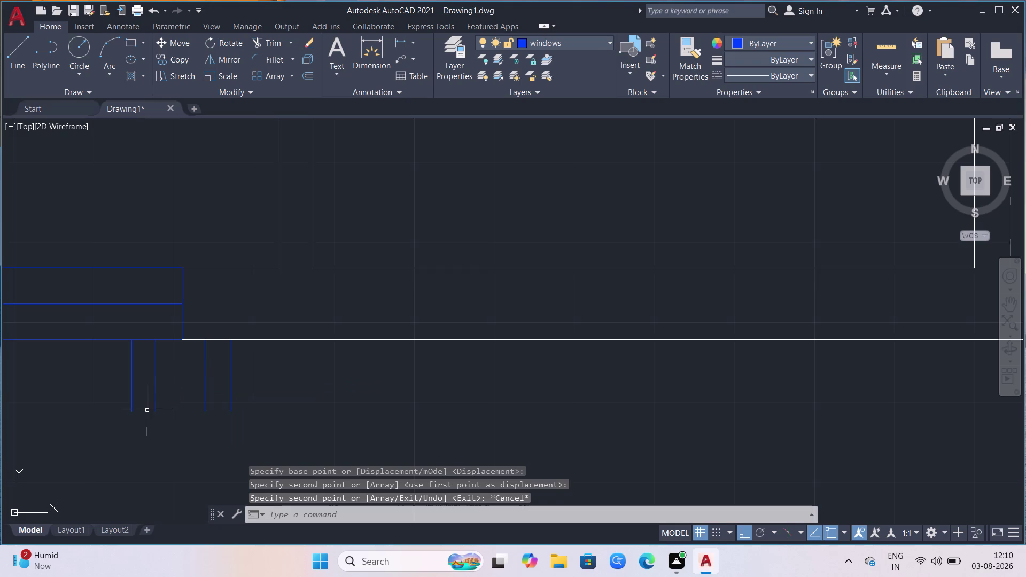
Move the copied lines up into the left window symbol.
key(m)
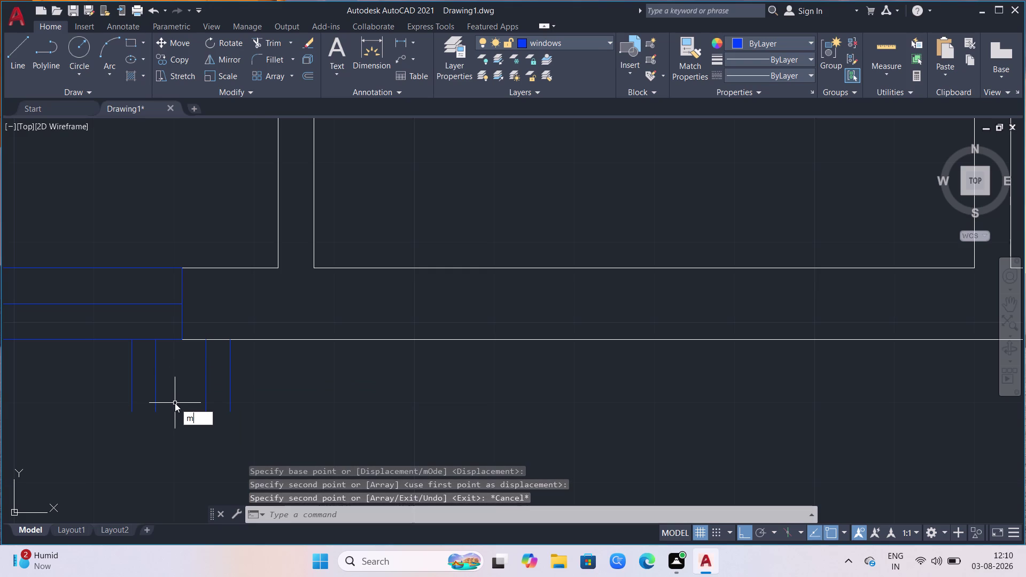
key(Return)
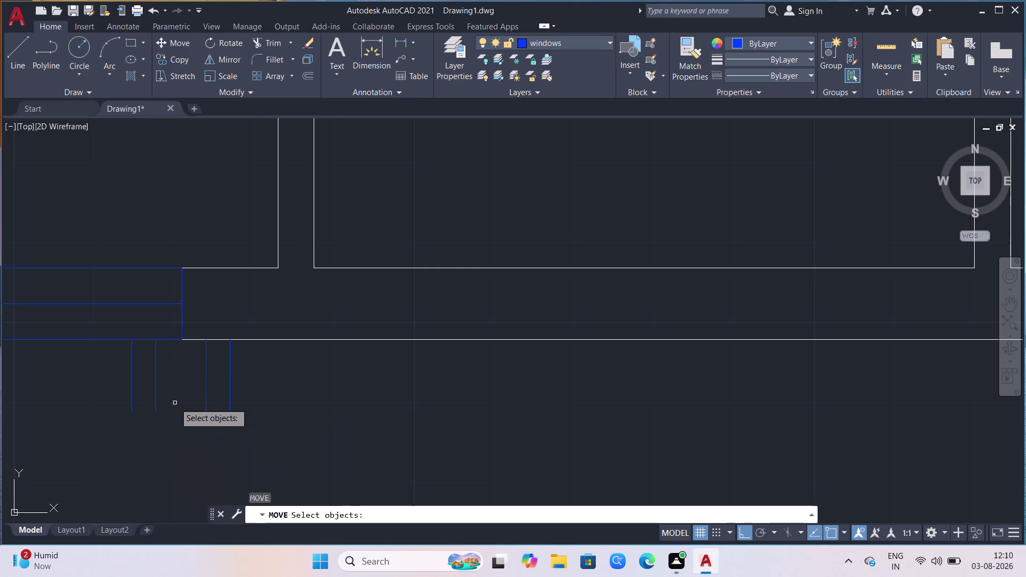
click(176, 360)
click(110, 372)
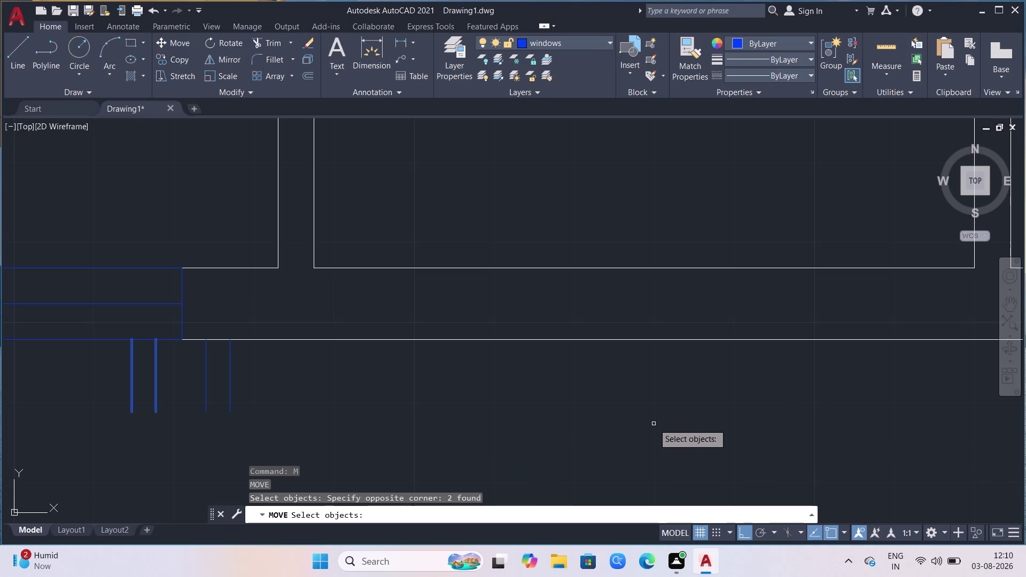
key(m)
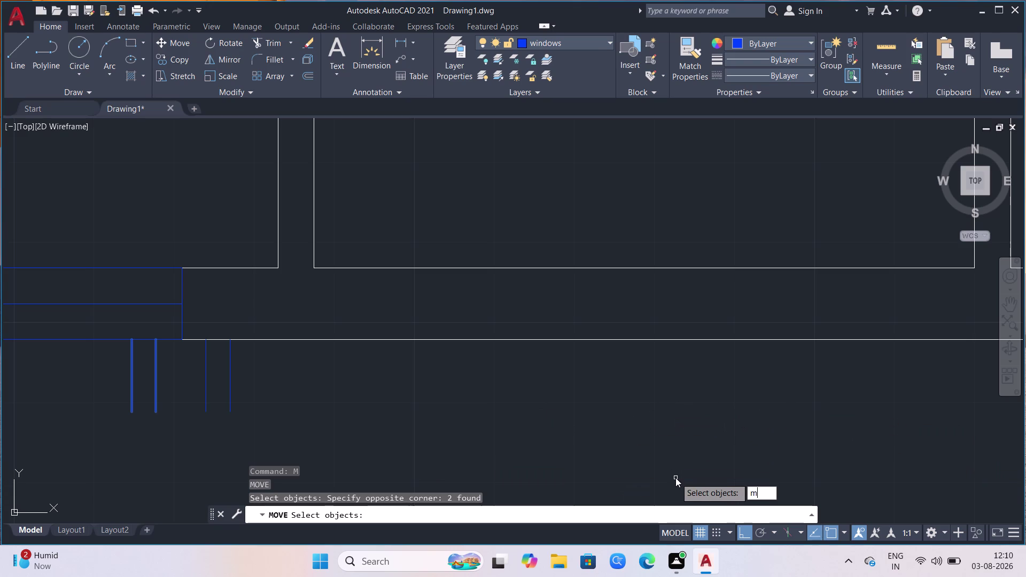
key(apostrophe)
key(BackSpace)
key(BackSpace)
key(Return)
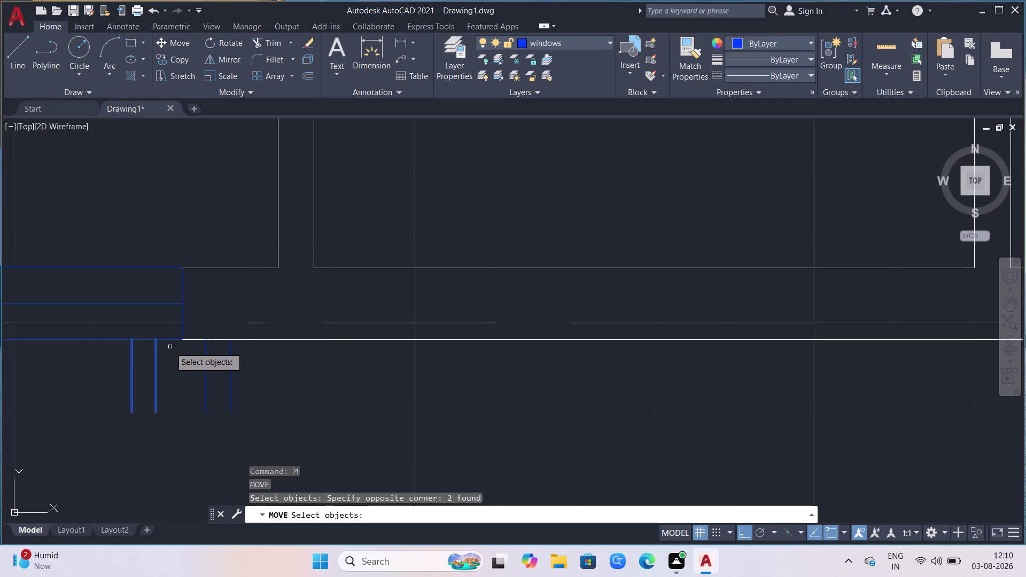
key(Return)
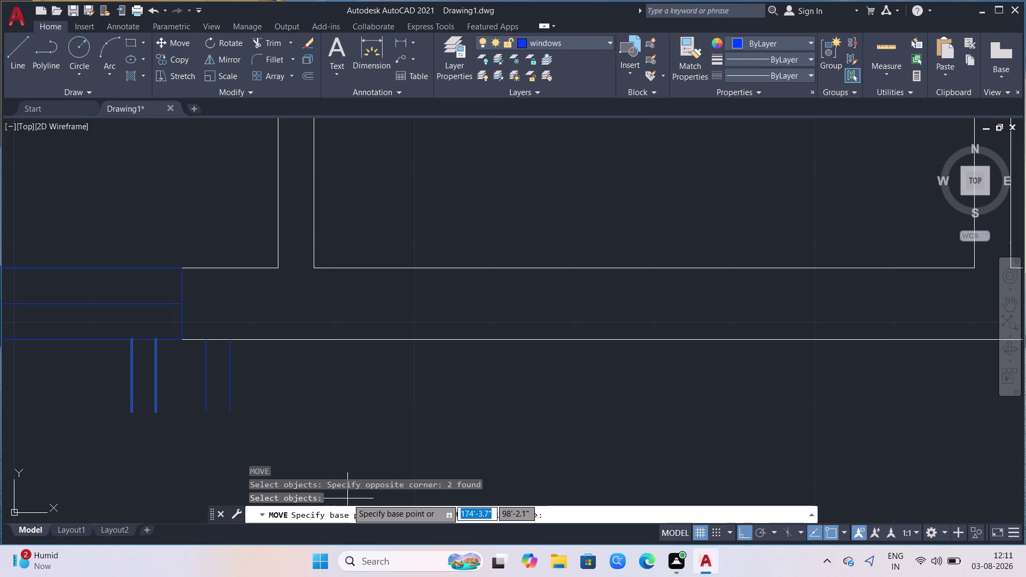
click(181, 343)
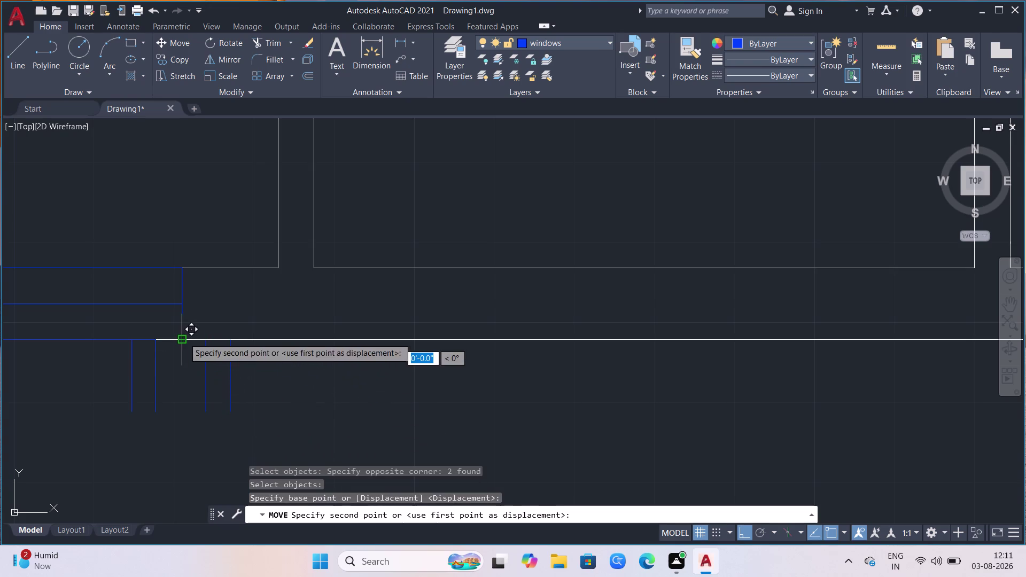
click(183, 271)
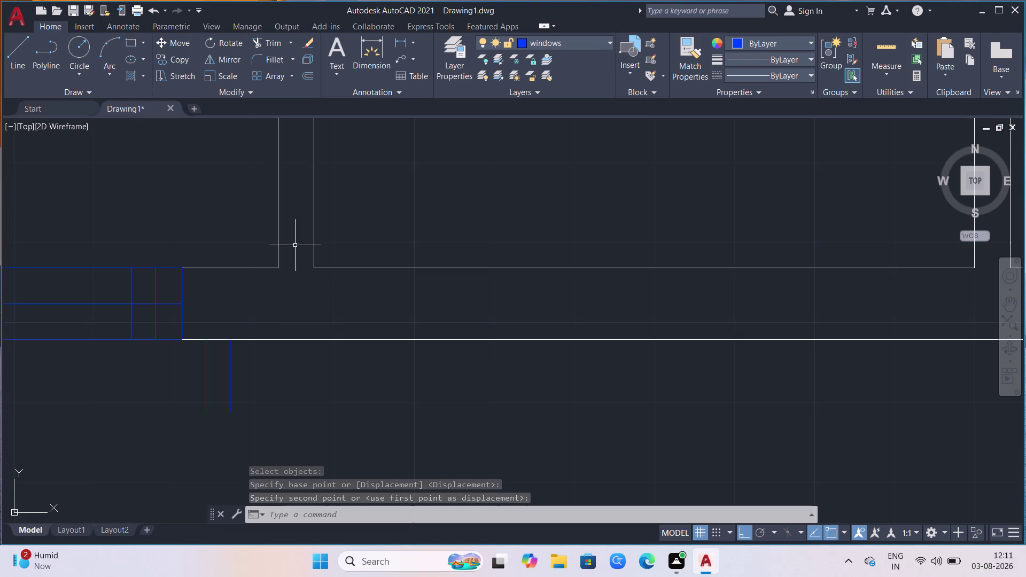
Delete the leftover pair of blue lines below the wall.
click(279, 389)
click(149, 396)
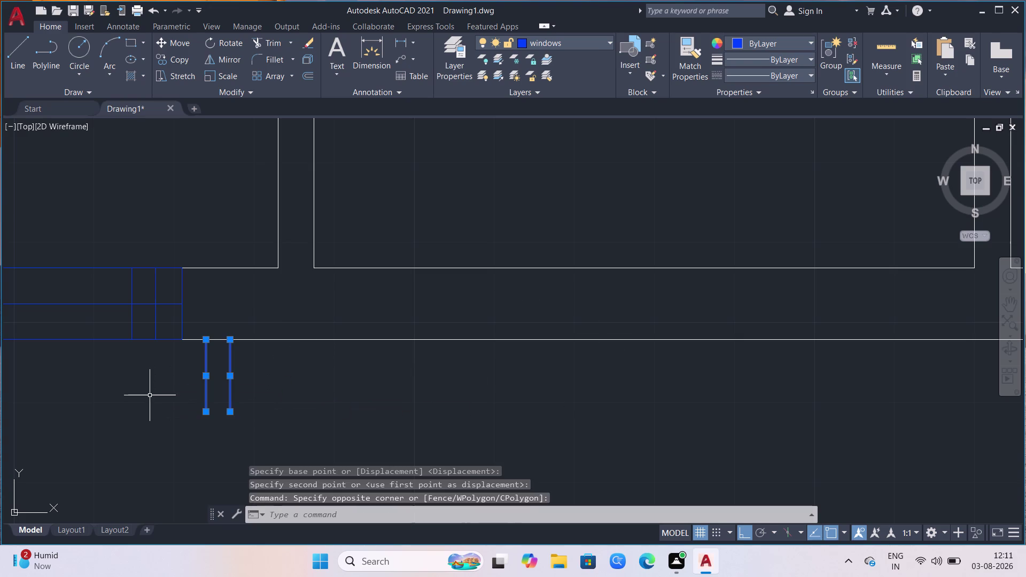
key(Delete)
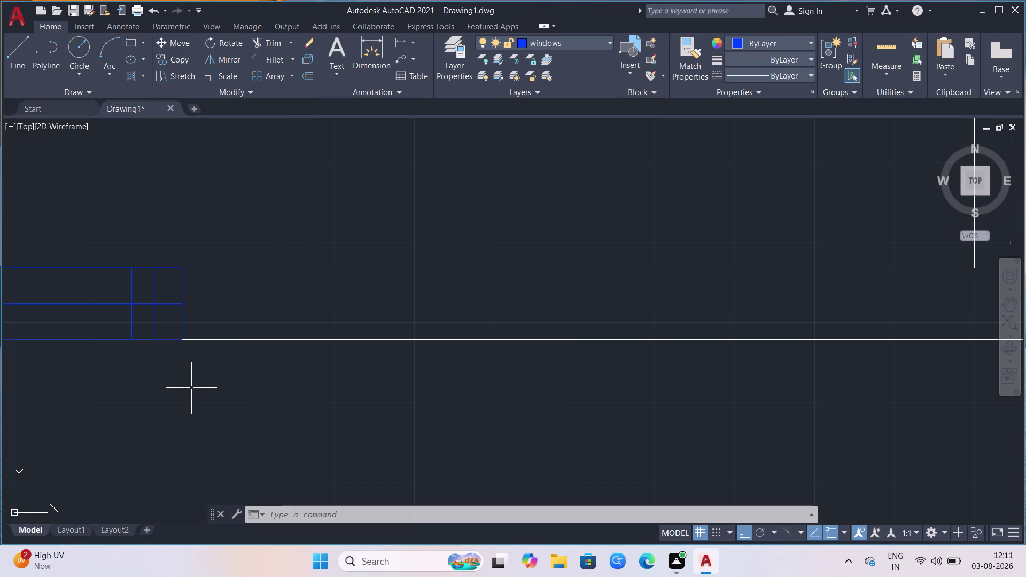
Zoom out to view the whole plan and set the red 'door' layer as current.
scroll(down, 3)
scroll(down, 3)
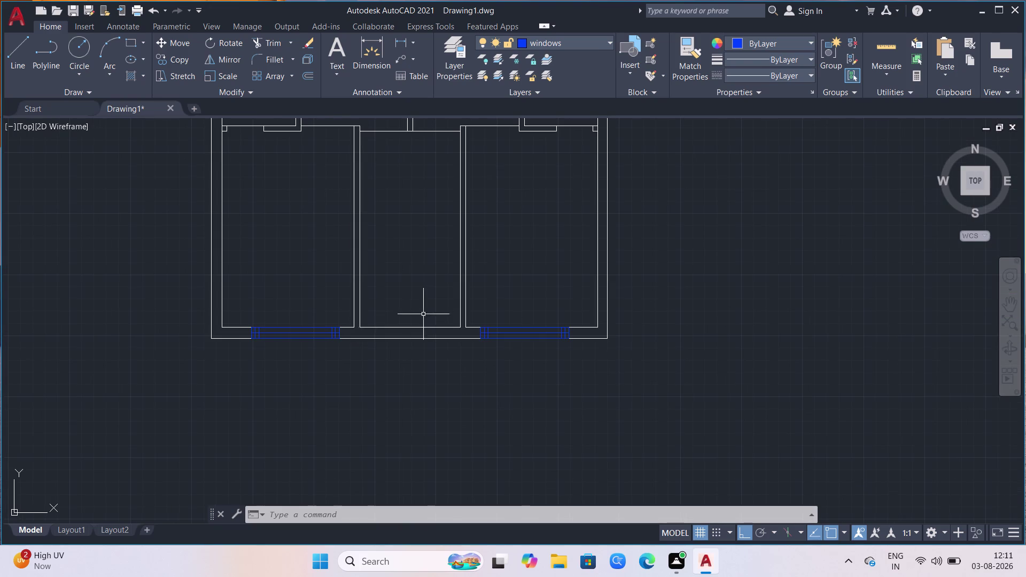
scroll(down, 3)
scroll(down, 3)
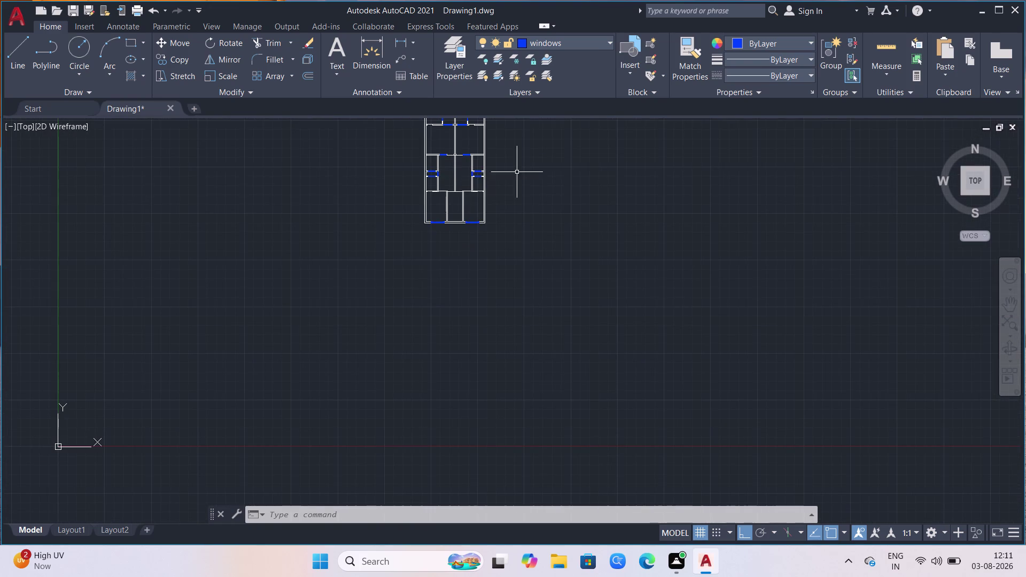
scroll(up, 3)
scroll(down, 3)
scroll(down, 3)
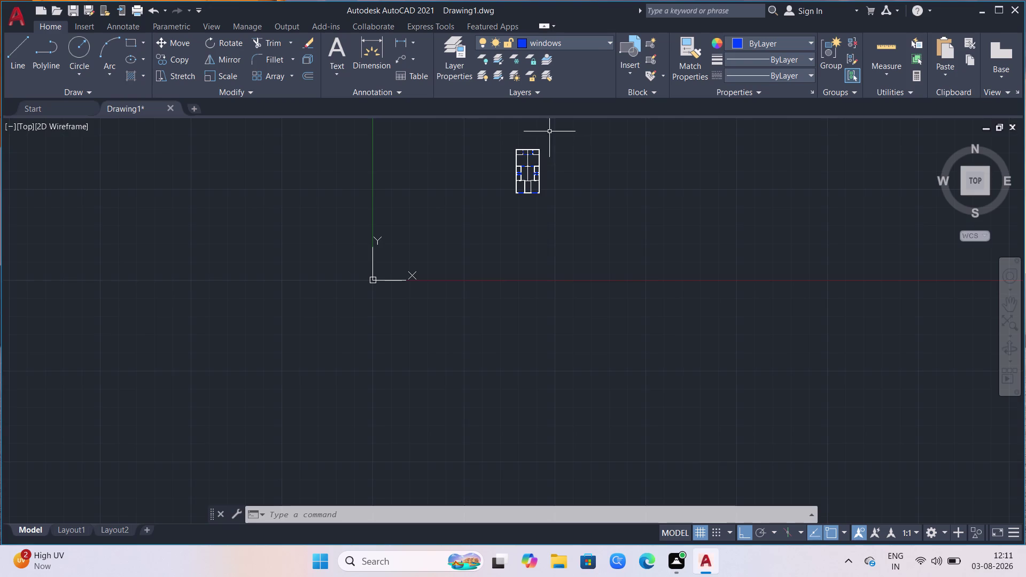
scroll(up, 3)
scroll(up, 3)
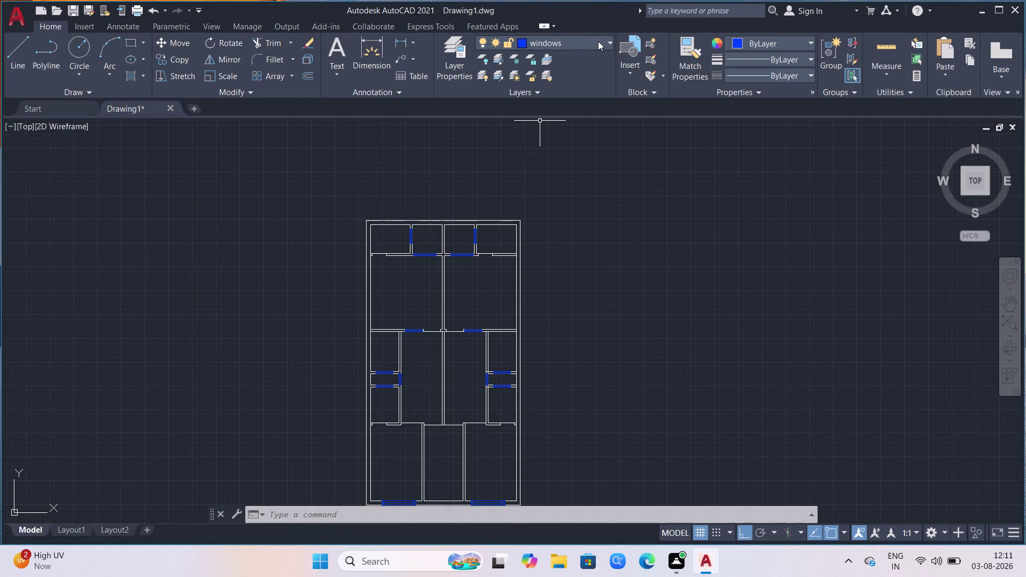
click(607, 43)
click(561, 74)
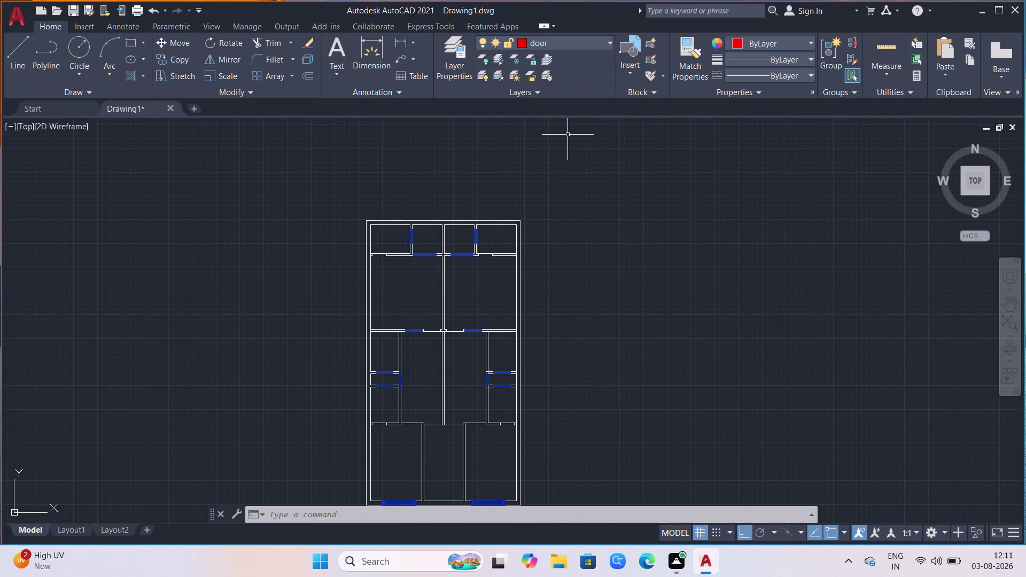
Start the MTEXT command, correcting a mistyped alias to MT.
key(t)
key(e)
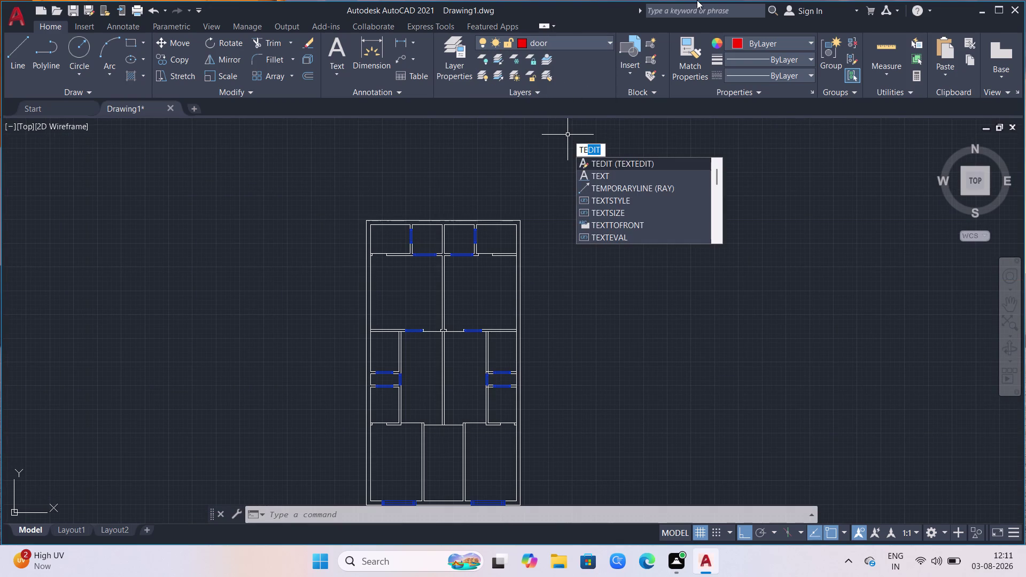
key(BackSpace)
key(BackSpace)
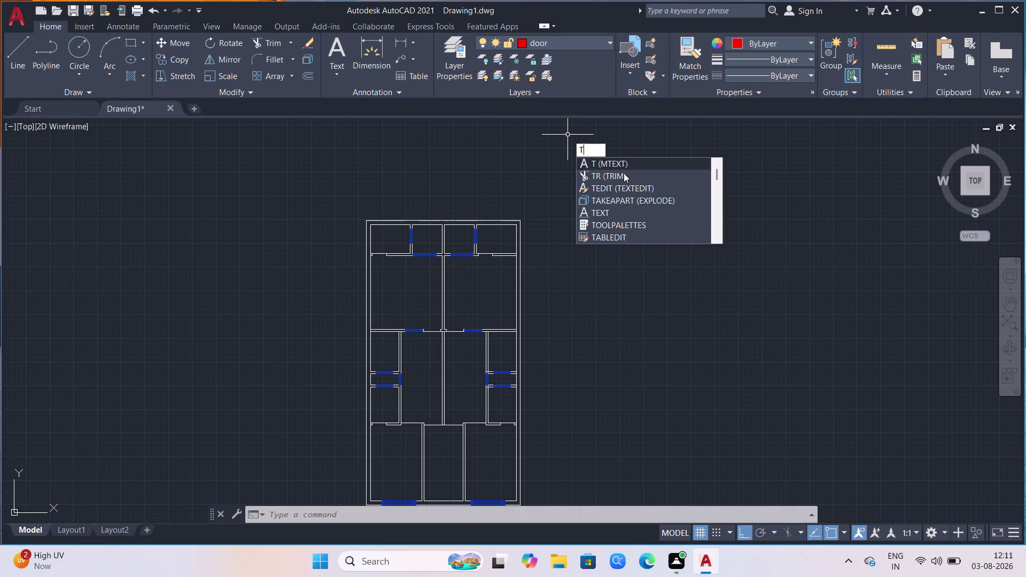
key(BackSpace)
key(m)
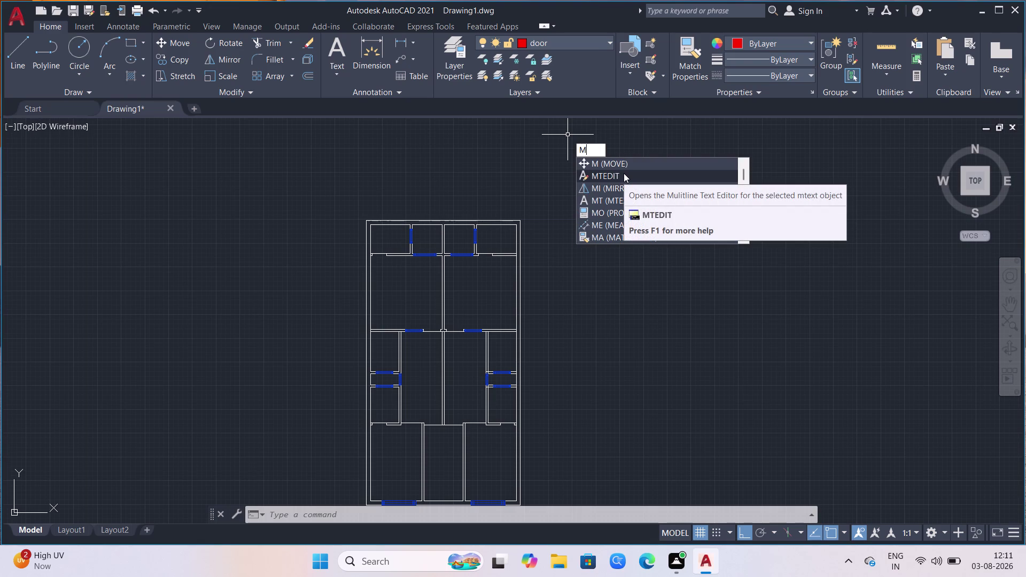
key(t)
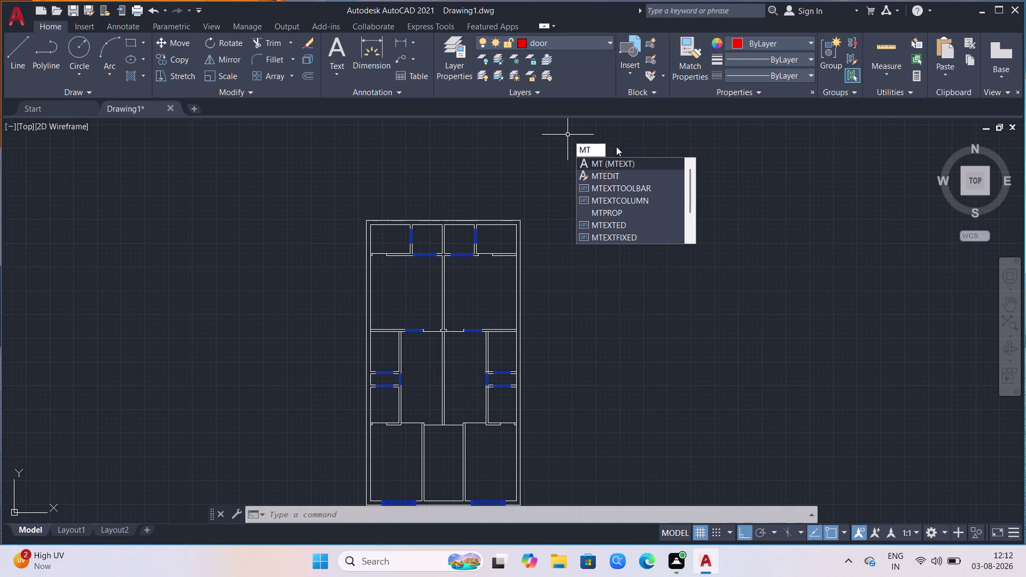
click(624, 161)
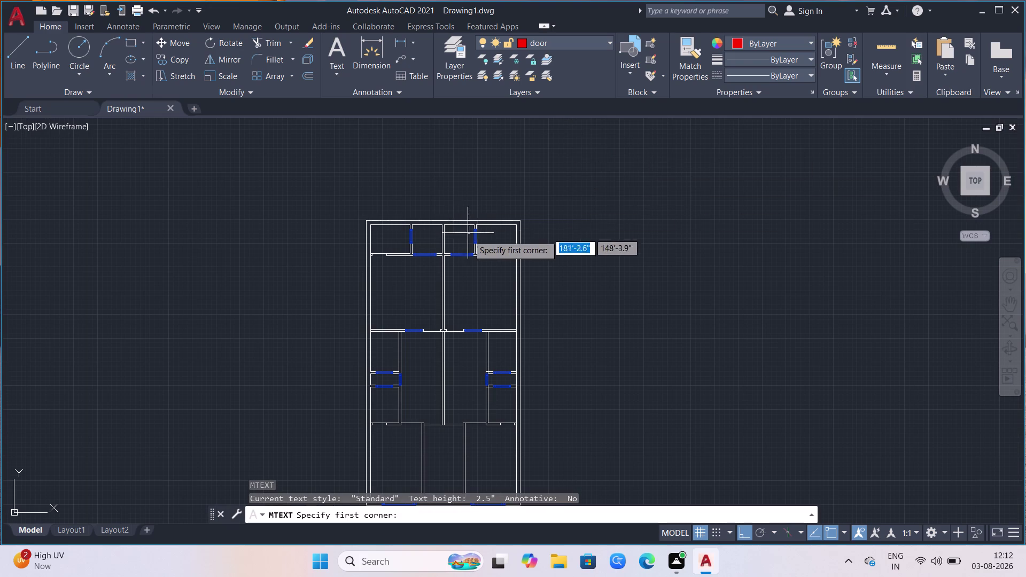
Zoom in and mark the text box corners beside the upper-right room's doorway.
scroll(up, 3)
scroll(up, 3)
scroll(up, 3)
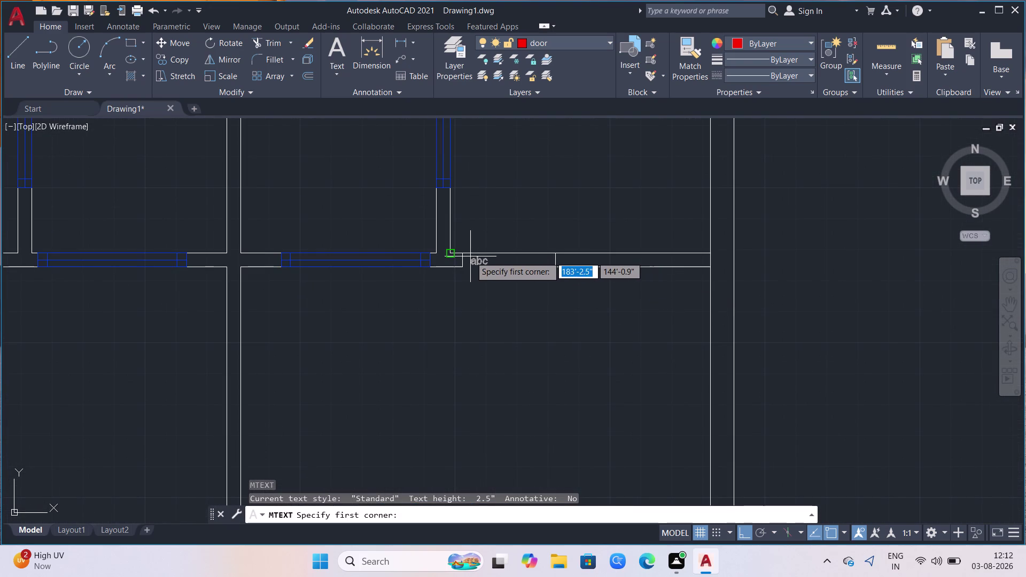
click(488, 256)
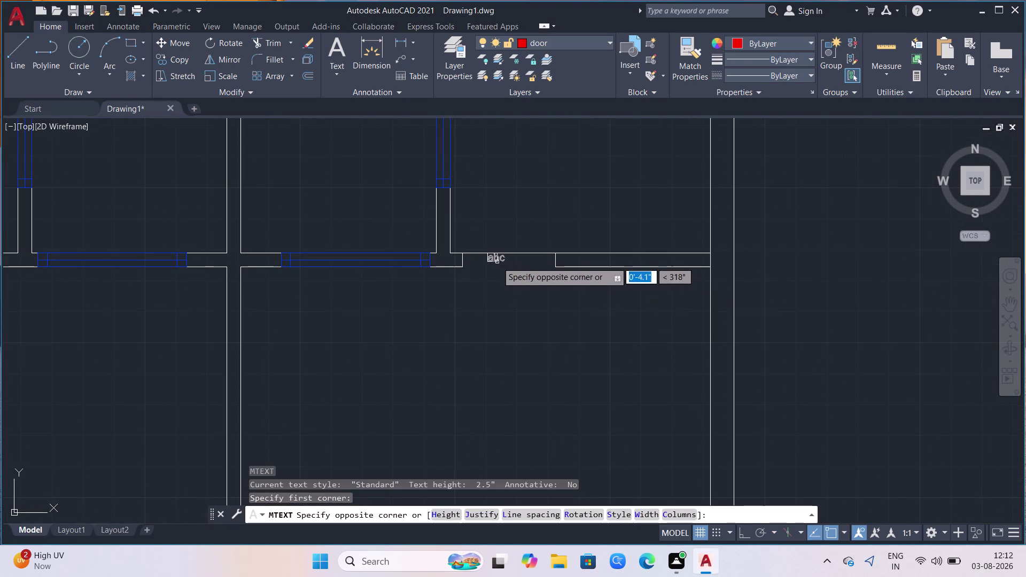
click(532, 271)
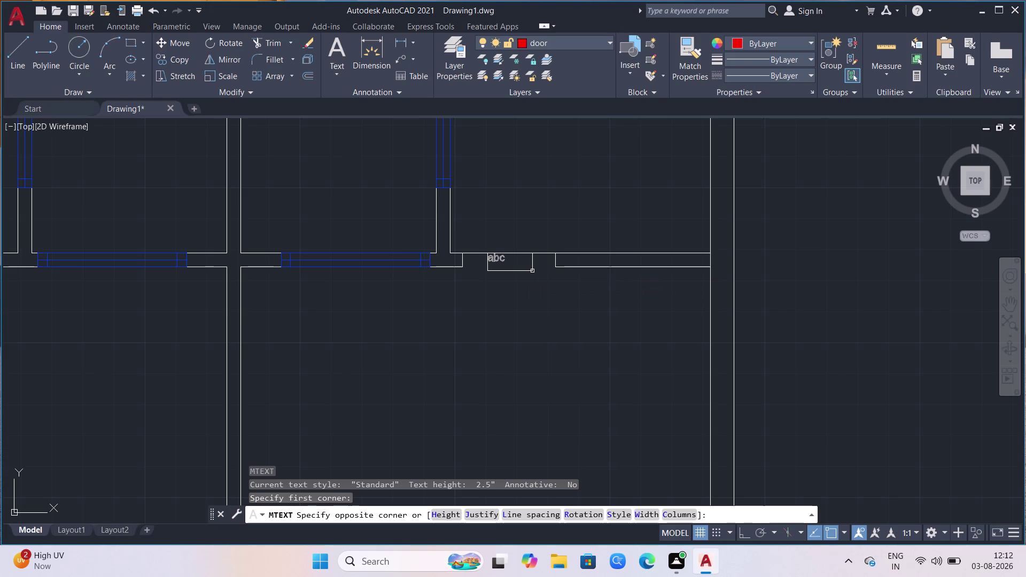
click(564, 259)
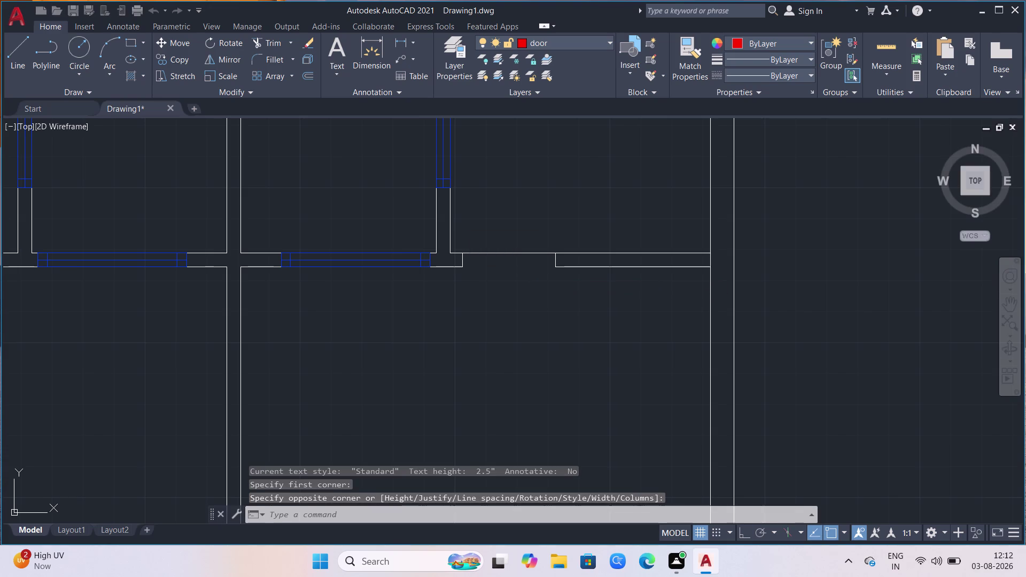